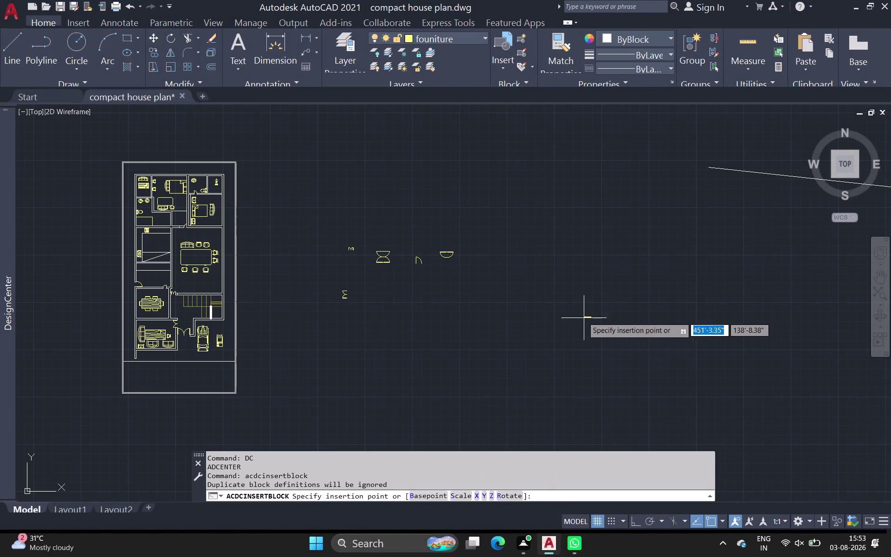
Insert the Window - Wood Frame block from DesignCenter beside the house plan.
click(582, 317)
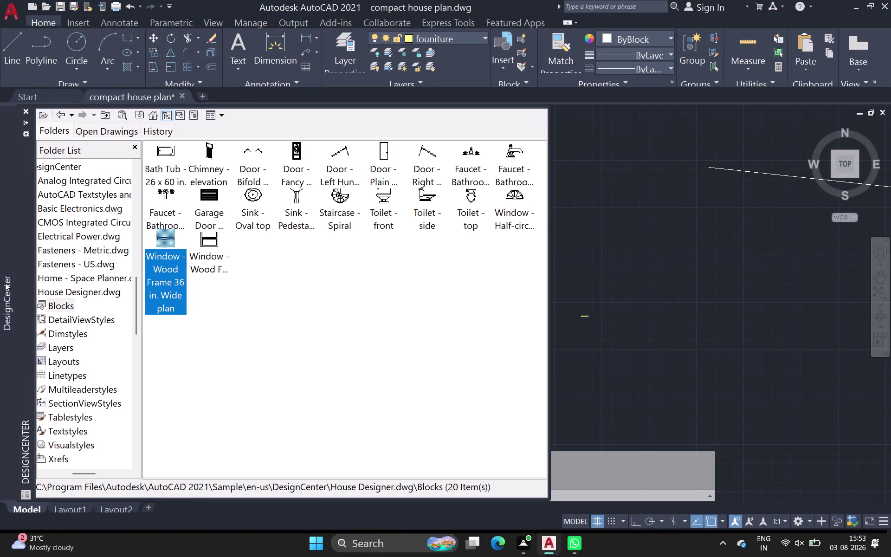
double_click(208, 239)
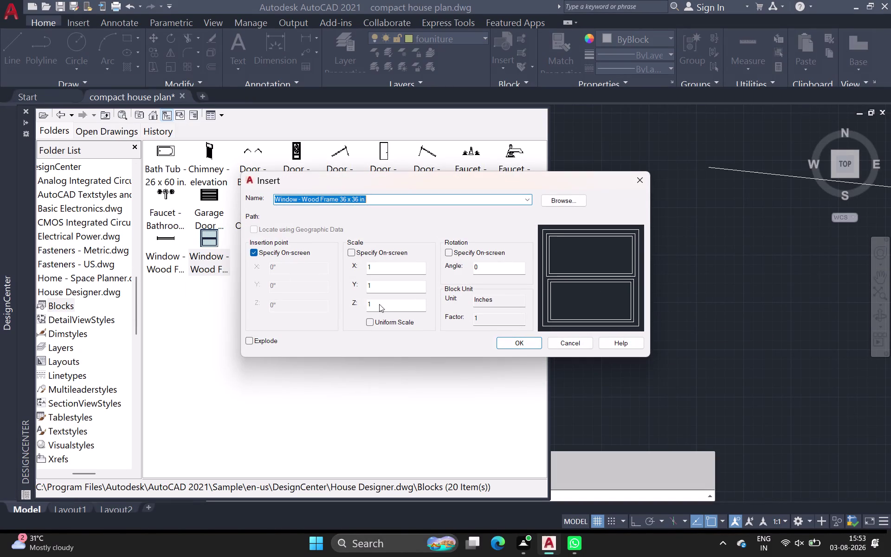
click(528, 346)
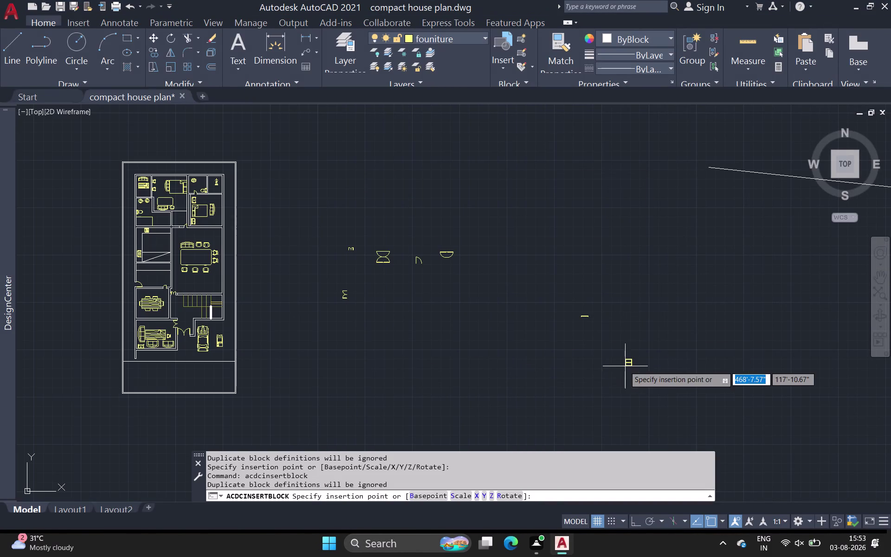
click(588, 353)
key(Escape)
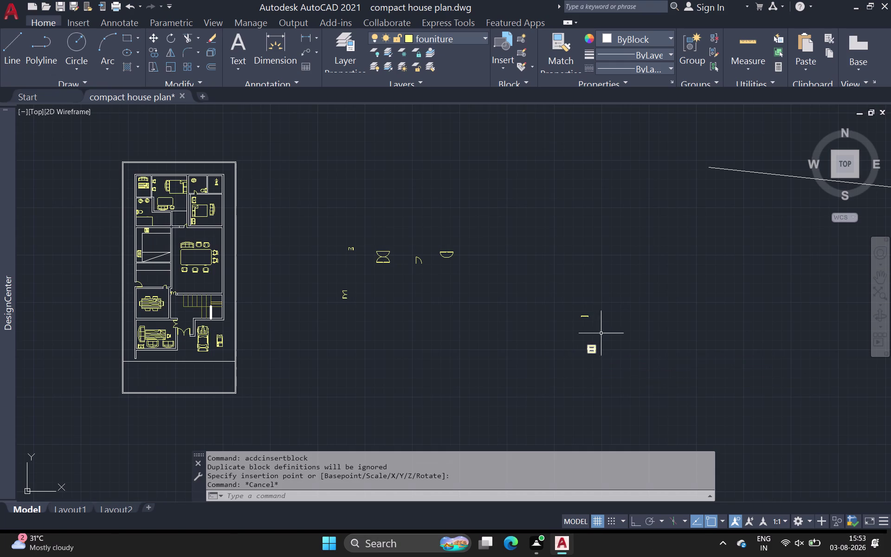
Pan over the inserted blocks and select the small window plan block.
scroll(up, 3)
click(548, 285)
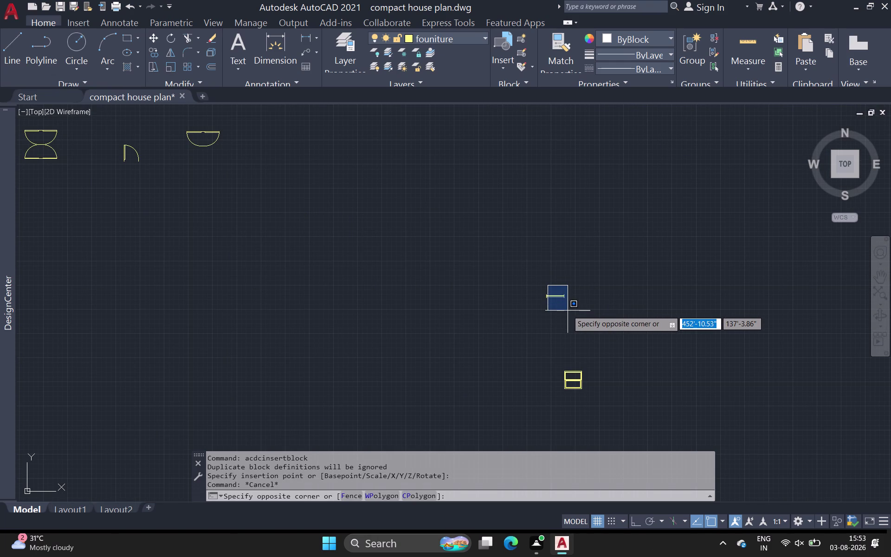
key(Escape)
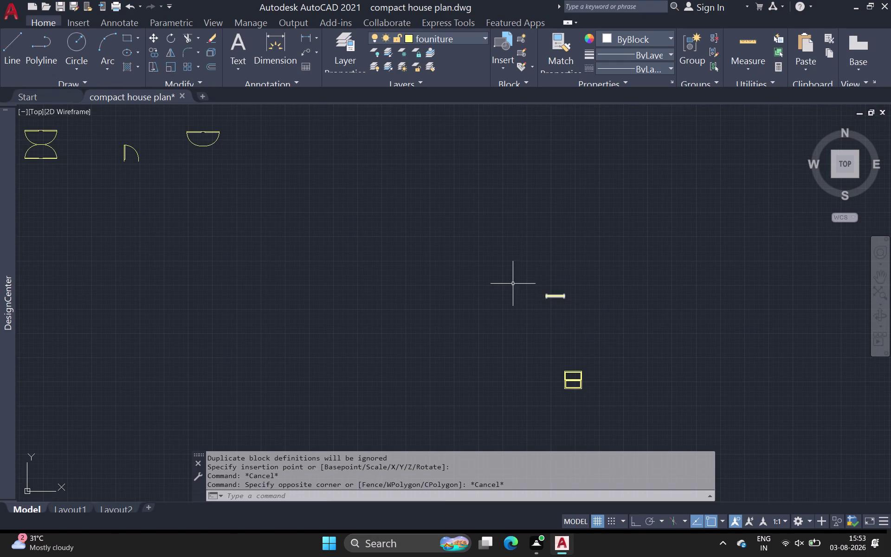
middle_drag(513, 284, 747, 298)
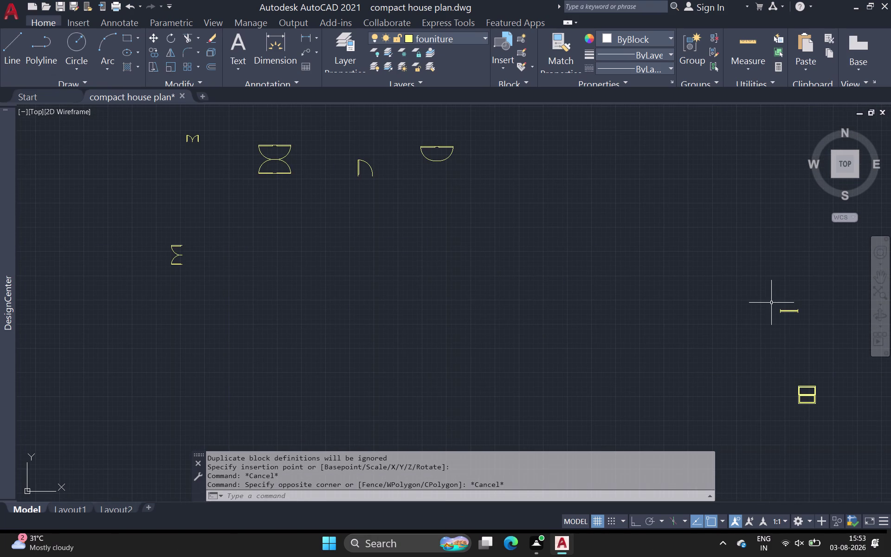
drag(772, 302, 785, 307)
click(809, 320)
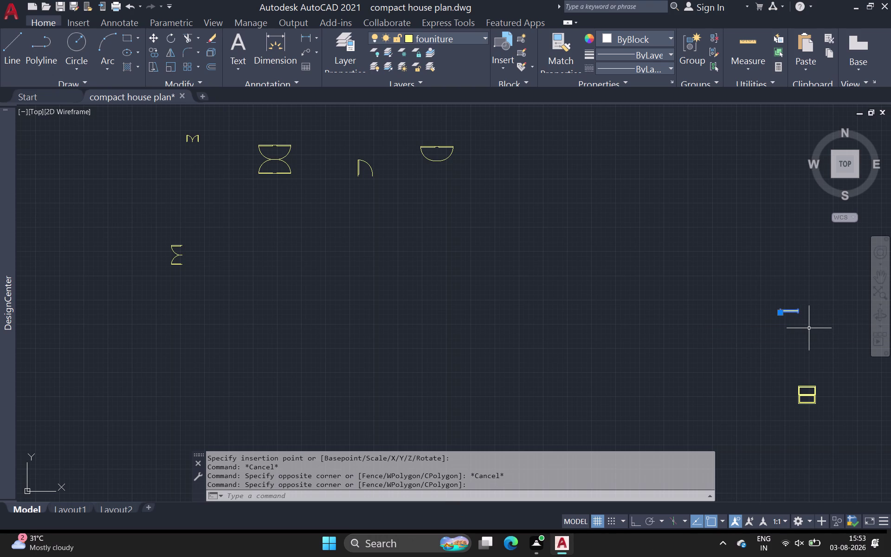
Rotate the window plan block 90 degrees with RO so it stands vertically.
text(ro)
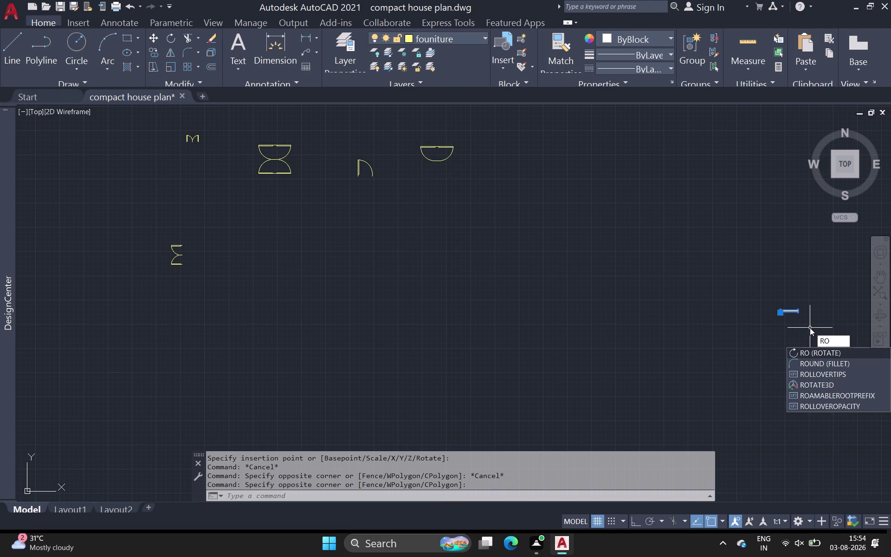
key(space)
scroll(up, 3)
scroll(up, 3)
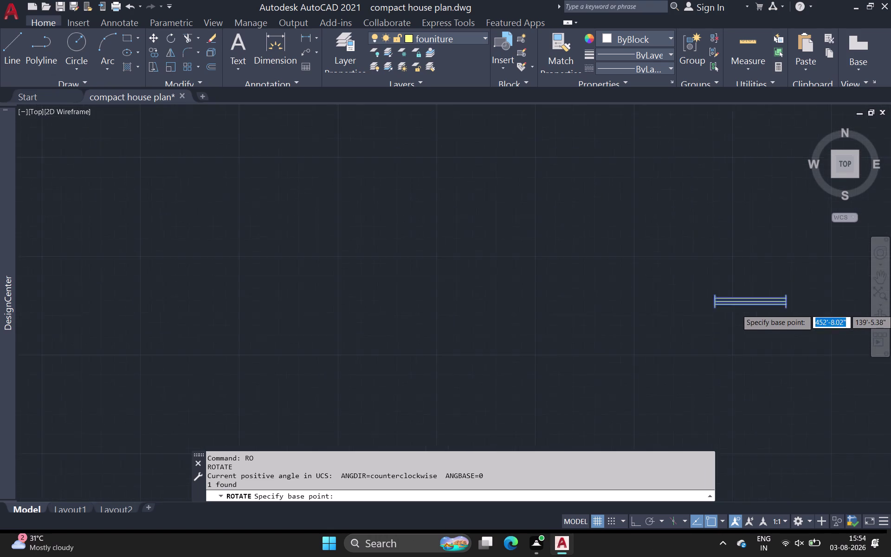
click(783, 309)
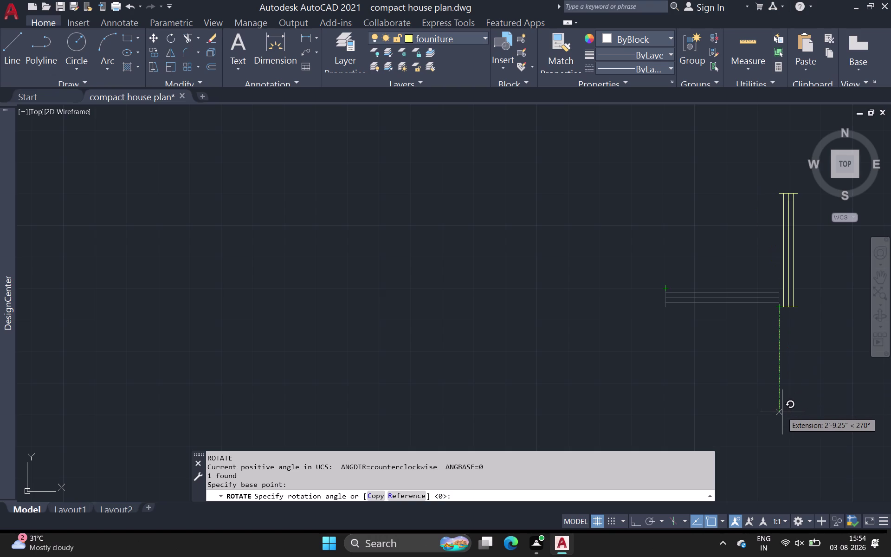
click(782, 412)
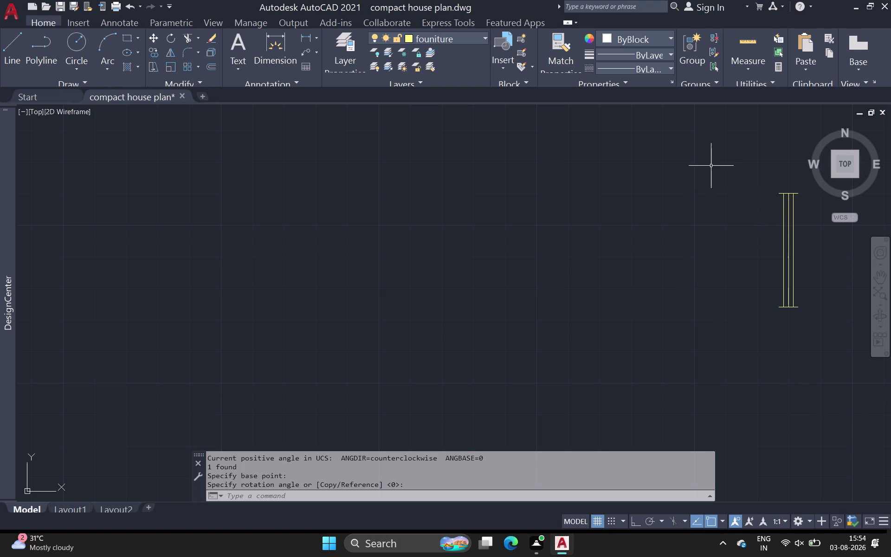
Select the vertical window and start copying it from a base point.
click(793, 225)
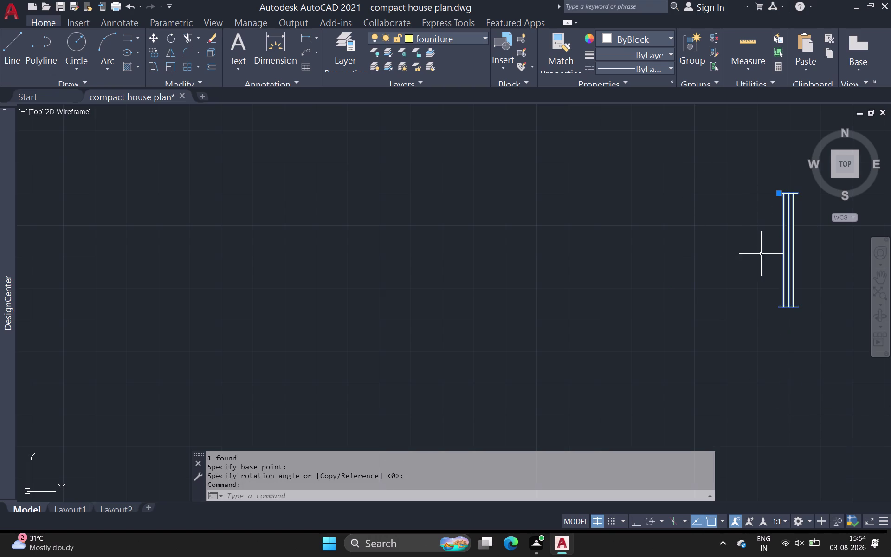
text(co)
key(space)
click(791, 255)
Pan toward the house plan and drop a first window copy near it.
scroll(down, 3)
middle_drag(324, 271, 391, 260)
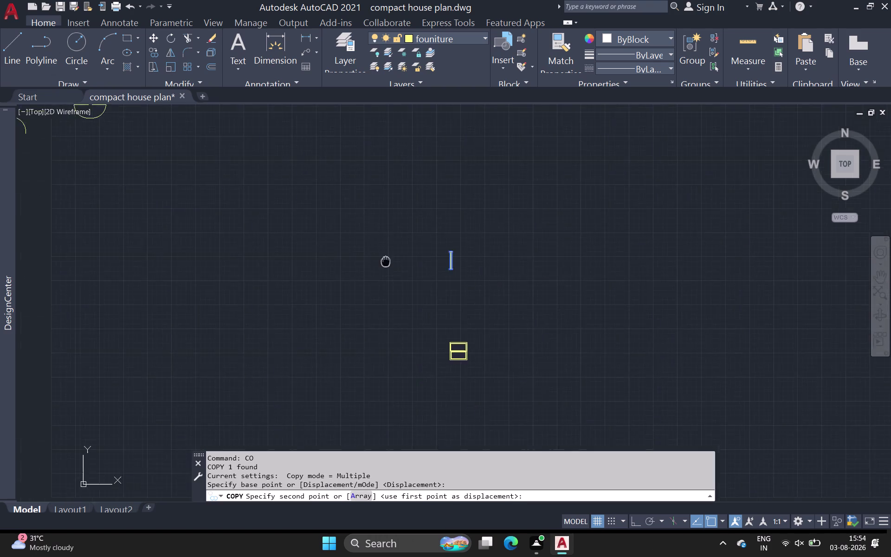
middle_drag(391, 260, 485, 237)
scroll(up, 3)
scroll(down, 3)
middle_drag(194, 255, 430, 265)
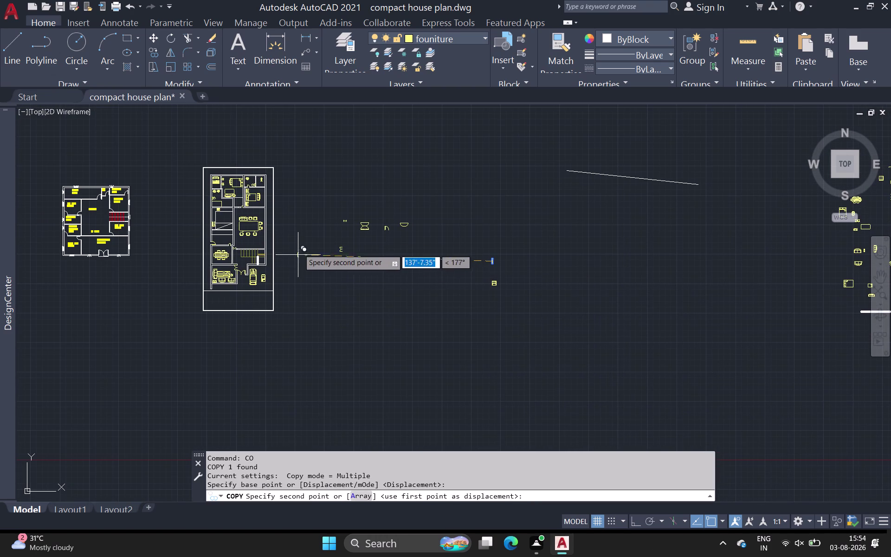
click(290, 201)
Place the window copy in the left outer wall beside the toilet and end the copy.
scroll(up, 3)
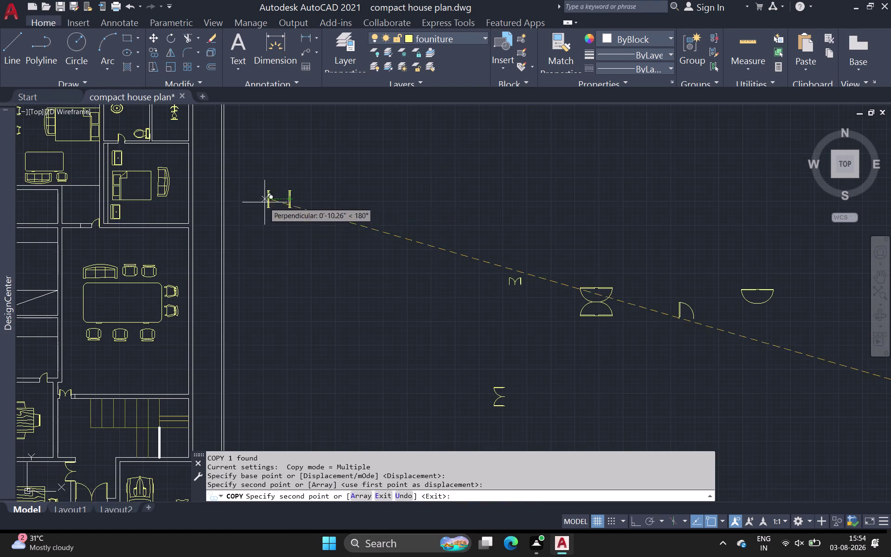
scroll(down, 3)
middle_drag(232, 233, 414, 238)
scroll(up, 3)
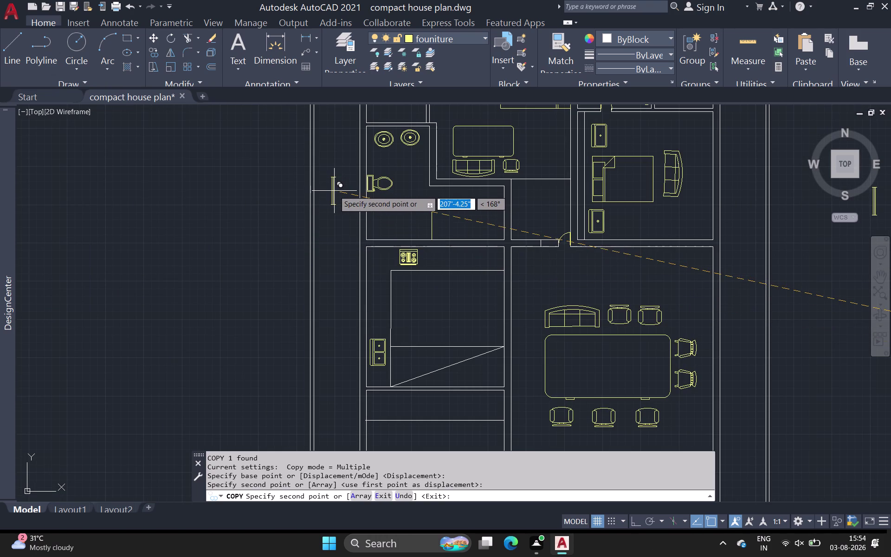
scroll(up, 3)
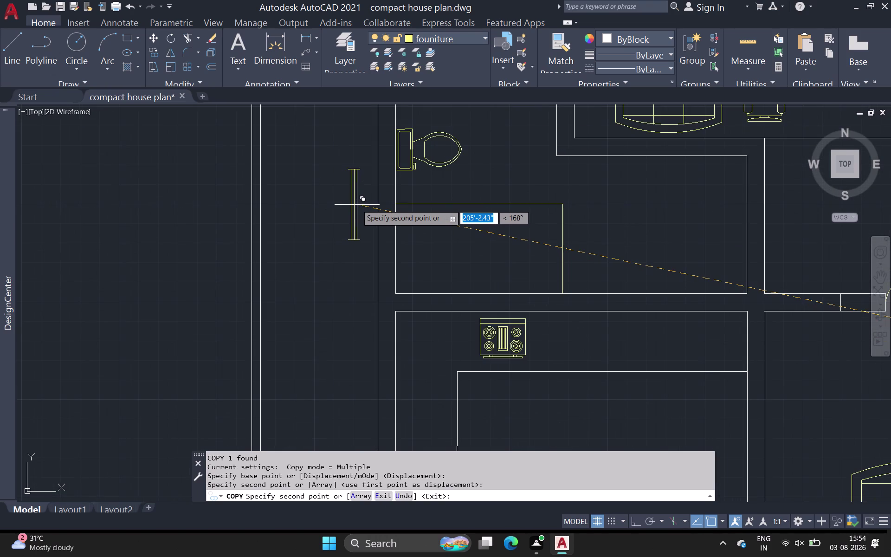
scroll(up, 3)
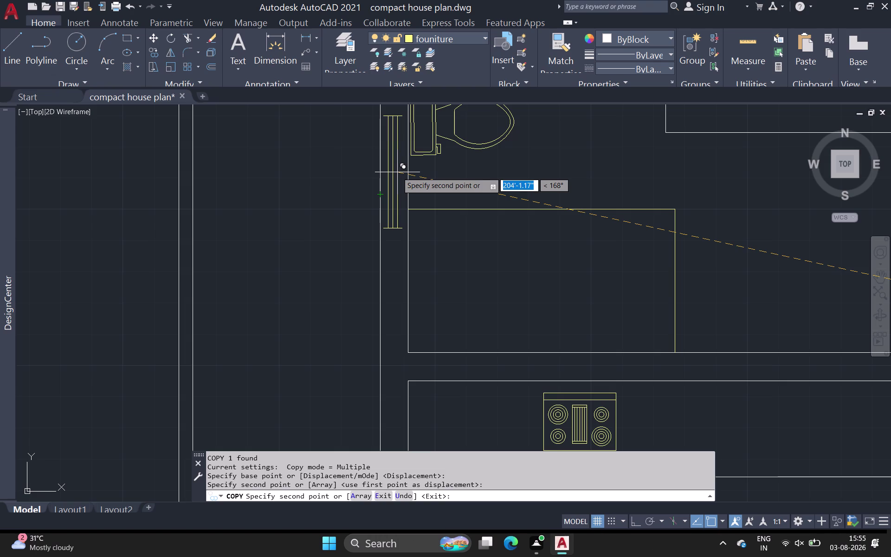
click(398, 172)
scroll(down, 3)
middle_drag(390, 302, 381, 200)
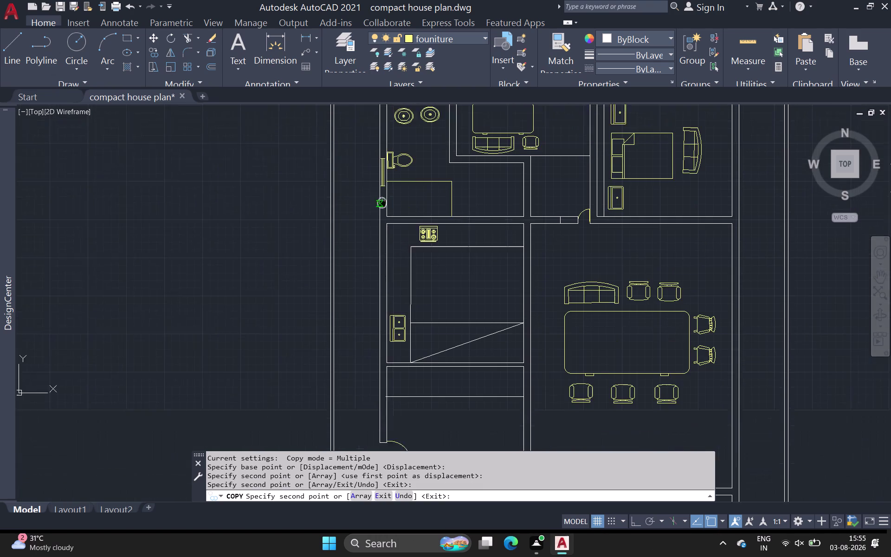
middle_drag(381, 200, 380, 189)
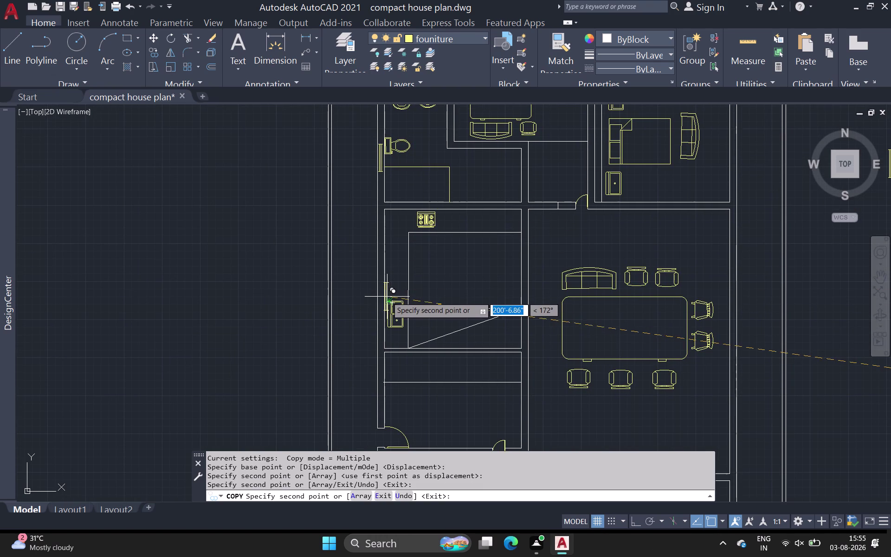
key(Escape)
middle_drag(398, 263, 373, 356)
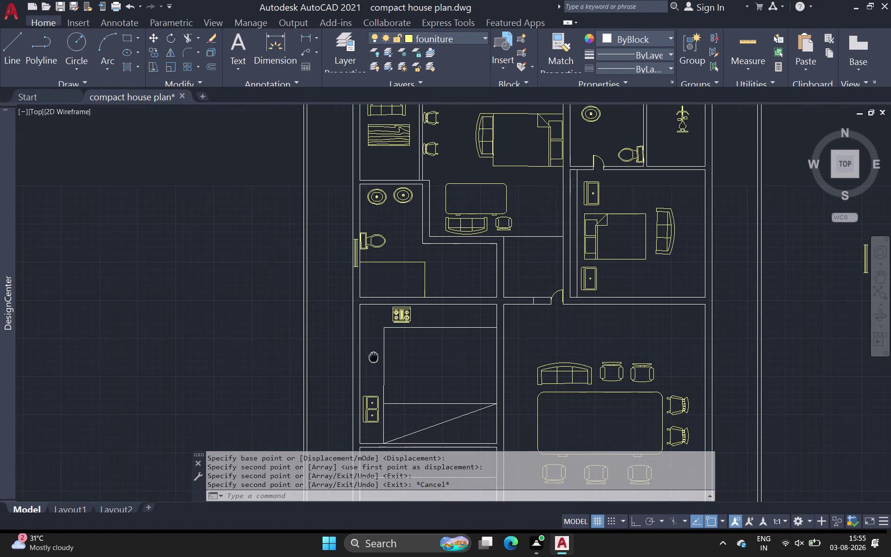
click(635, 38)
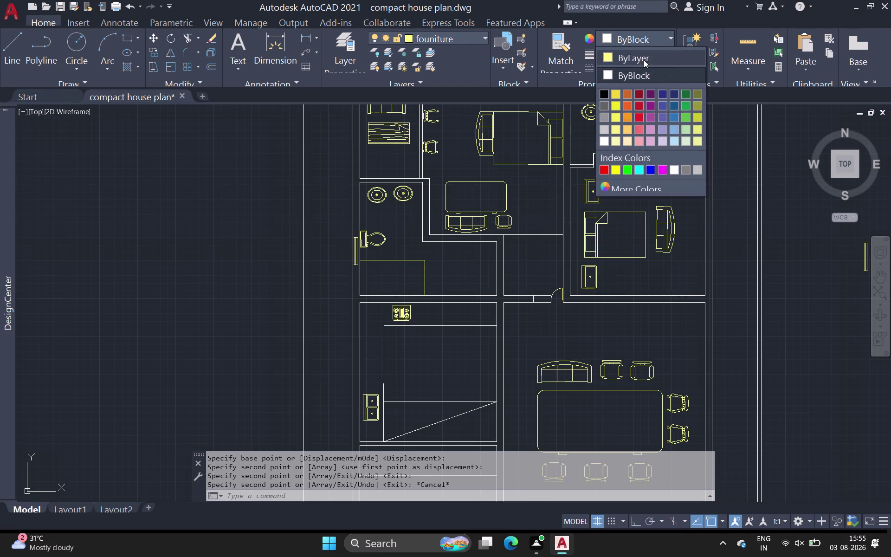
Set the drawing colour to yellow and draw lines capping the window's top end.
click(616, 94)
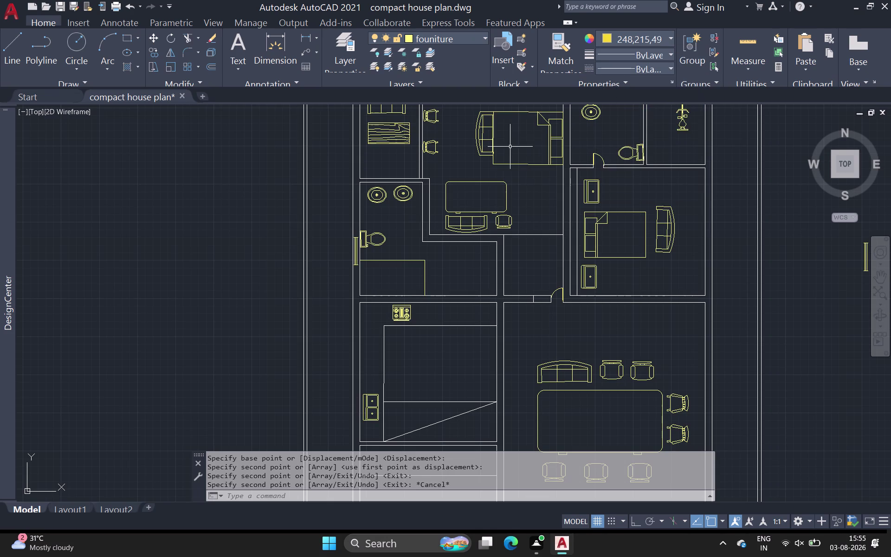
scroll(up, 3)
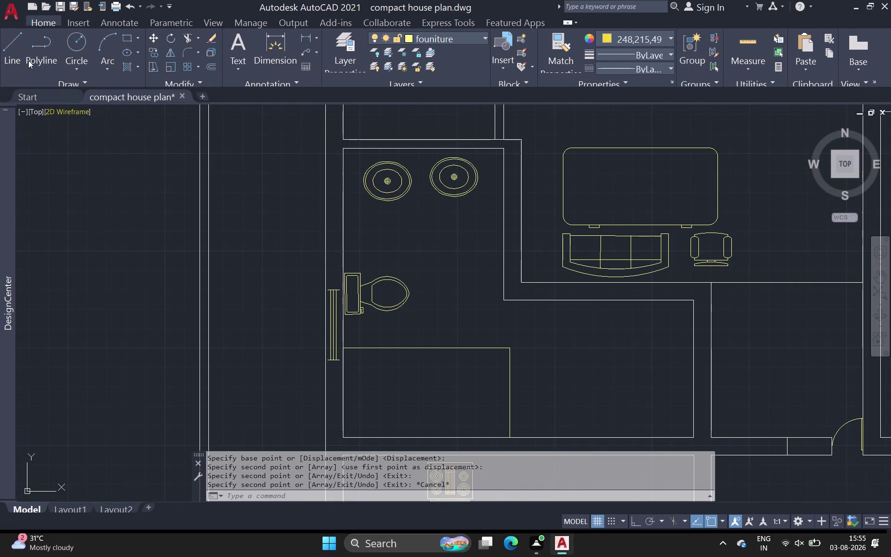
click(19, 51)
scroll(up, 3)
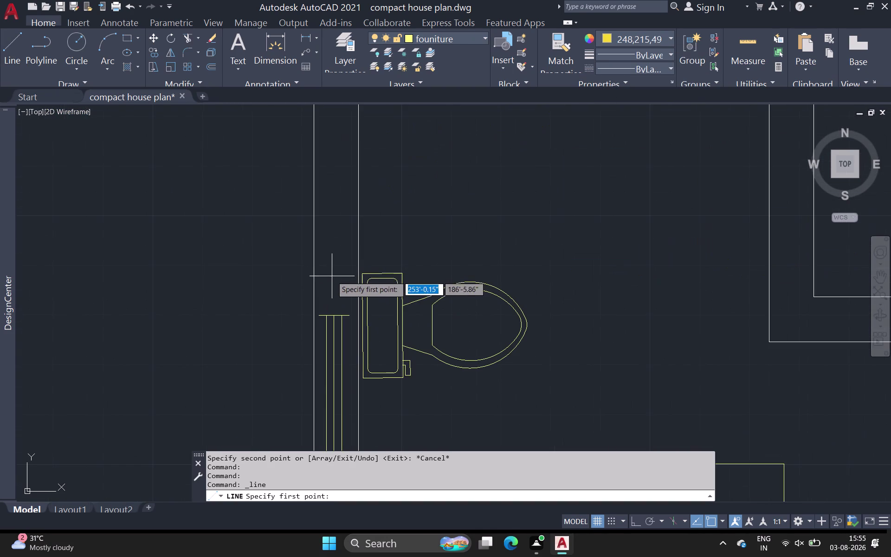
middle_drag(331, 277, 319, 229)
click(341, 270)
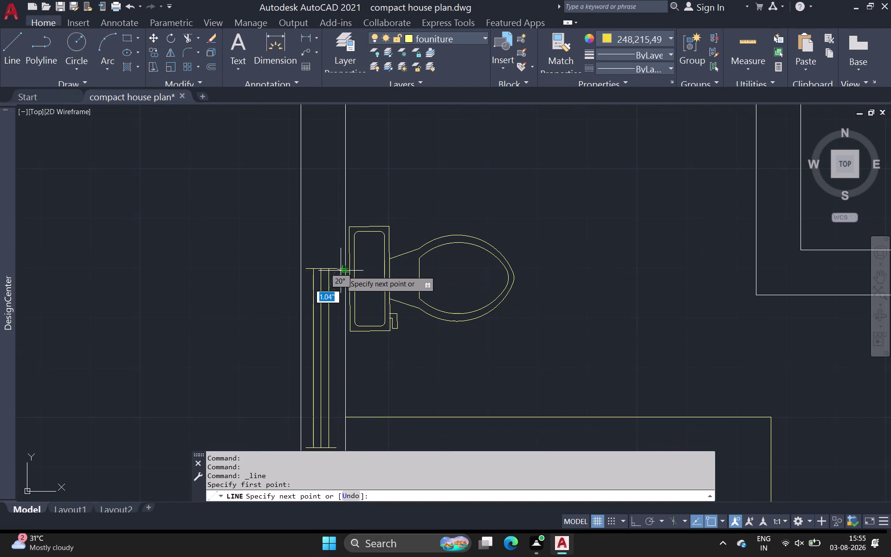
click(638, 522)
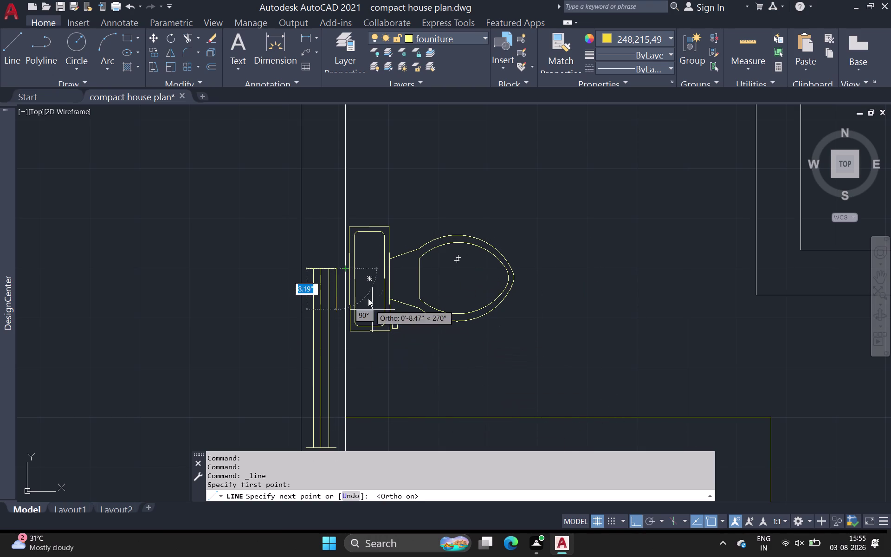
click(345, 267)
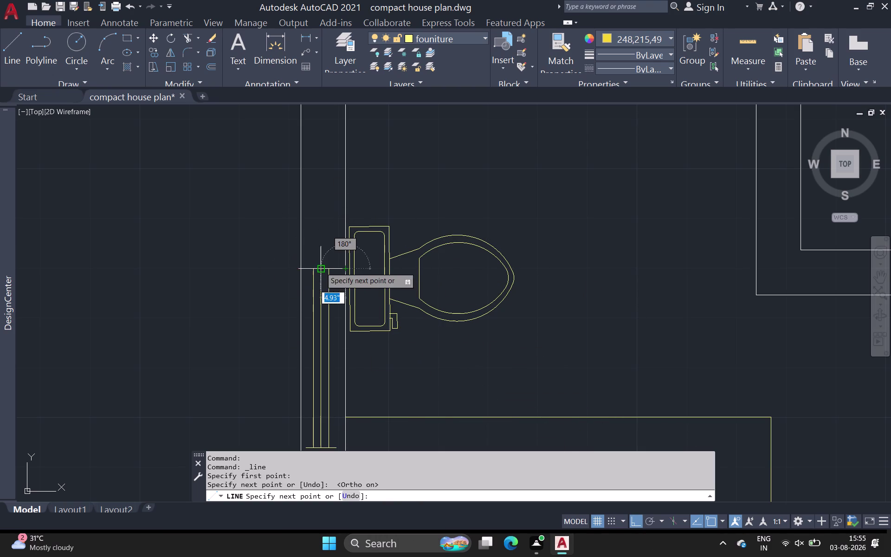
click(303, 272)
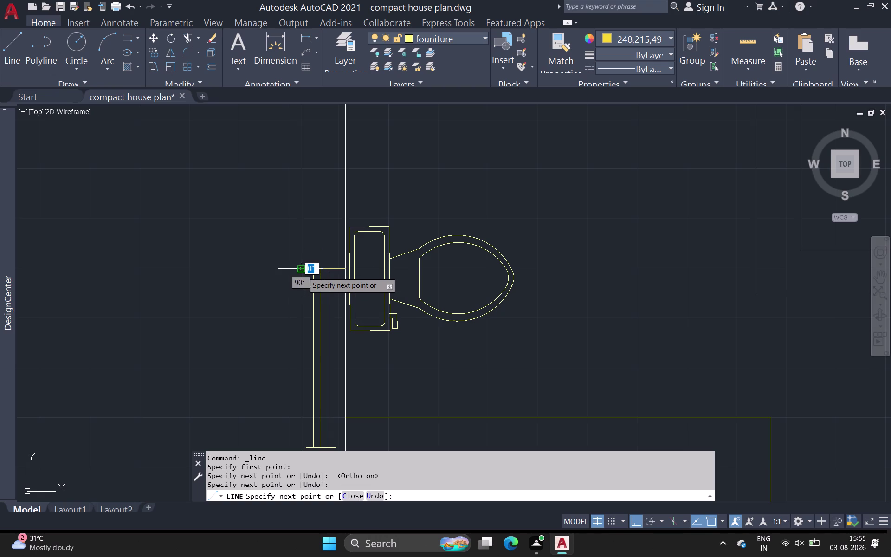
key(space)
Draw two short lines across the window's bottom end to the wall edges.
key(space)
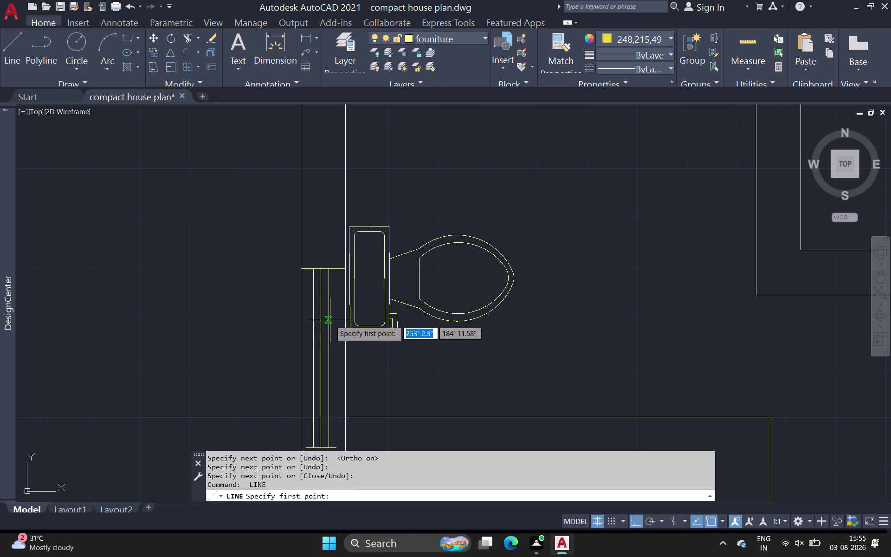
scroll(down, 3)
middle_drag(330, 326, 324, 232)
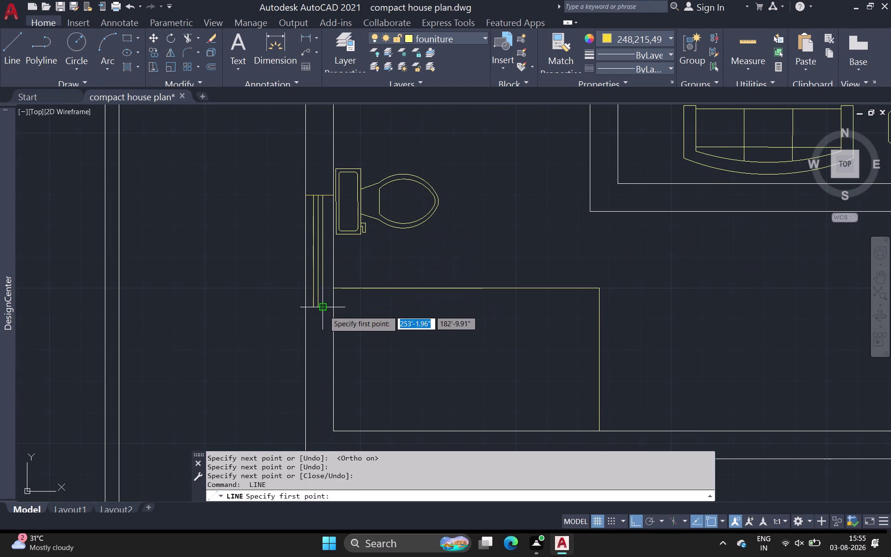
scroll(up, 3)
click(328, 299)
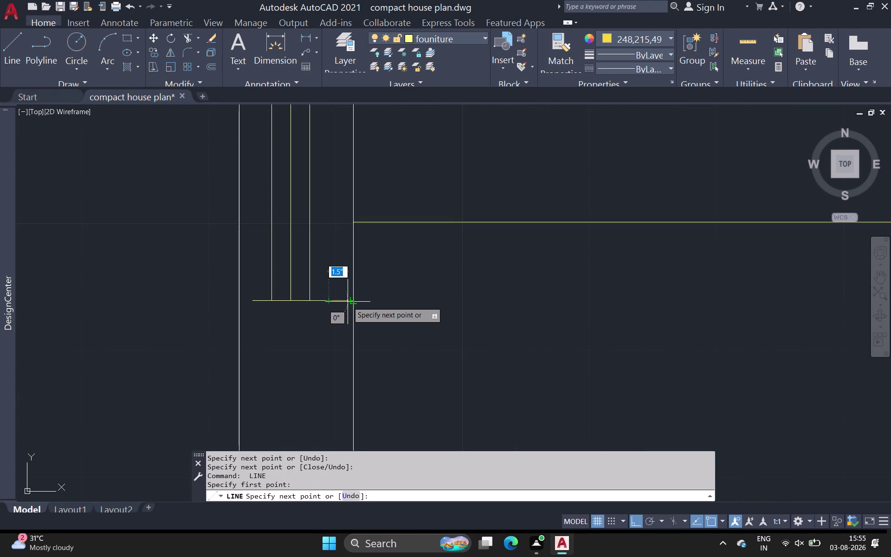
click(350, 301)
key(space)
key(space)
click(253, 298)
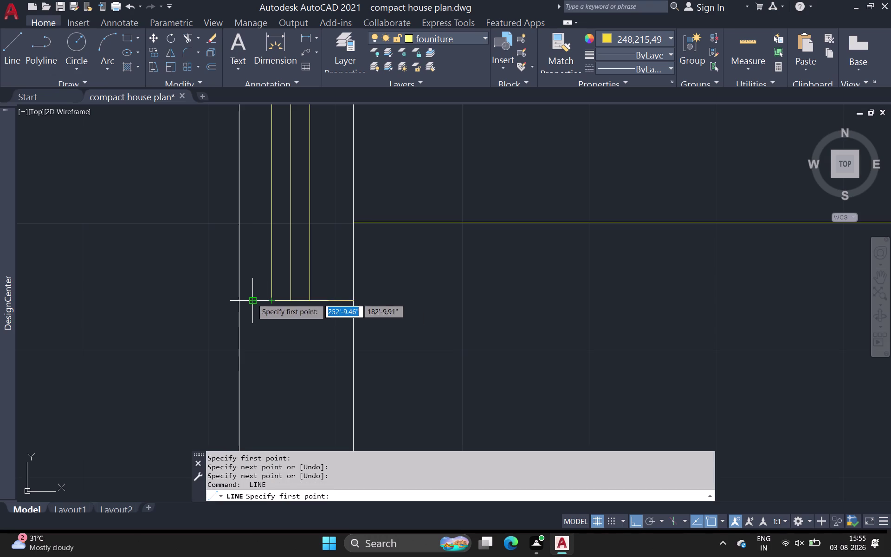
click(239, 300)
key(space)
Select the window's long lines and end caps and try joining them with JOIN.
scroll(down, 3)
middle_drag(288, 256, 289, 306)
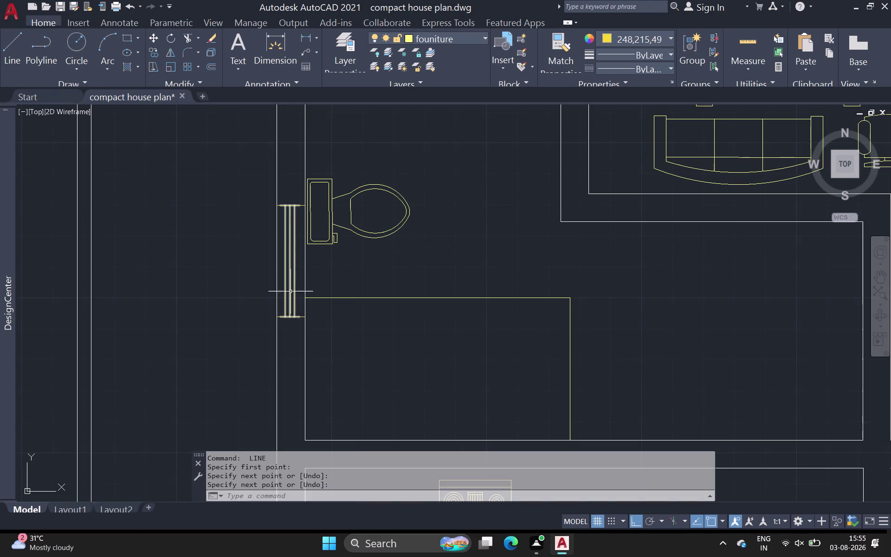
click(283, 206)
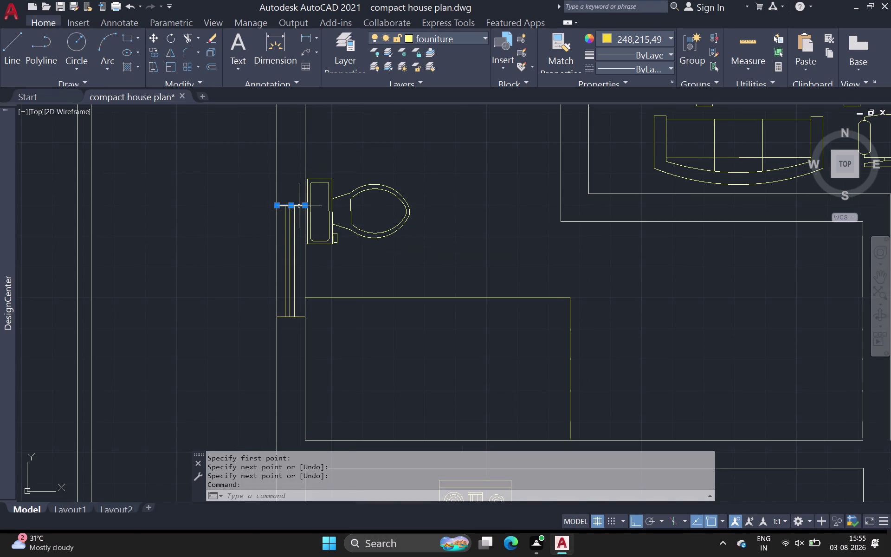
click(294, 224)
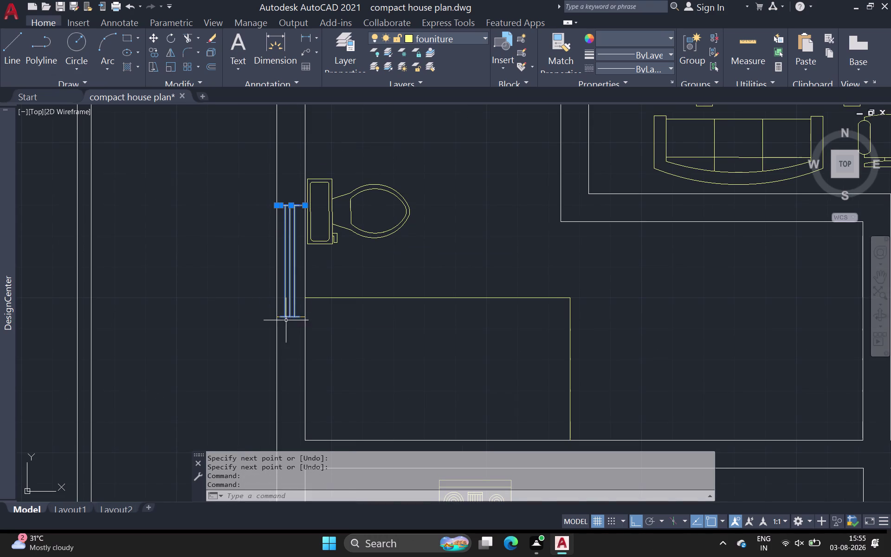
scroll(up, 3)
click(266, 298)
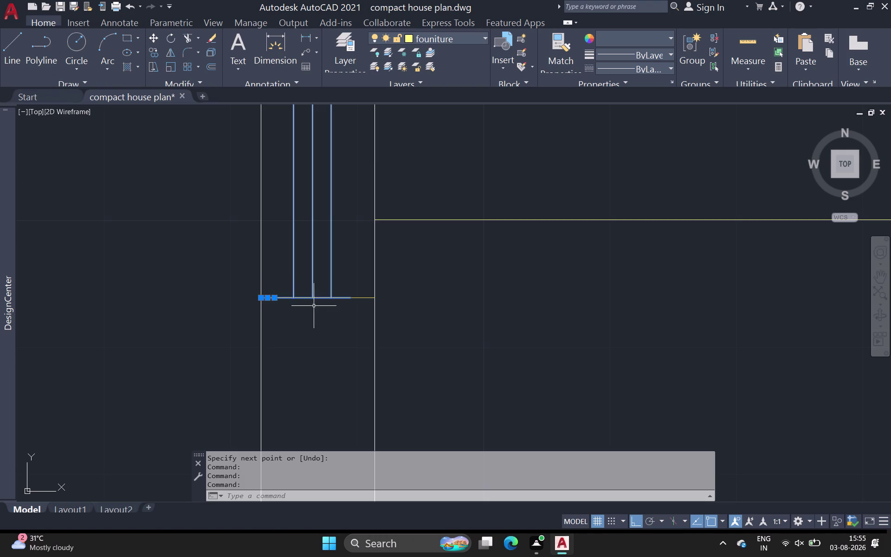
click(362, 298)
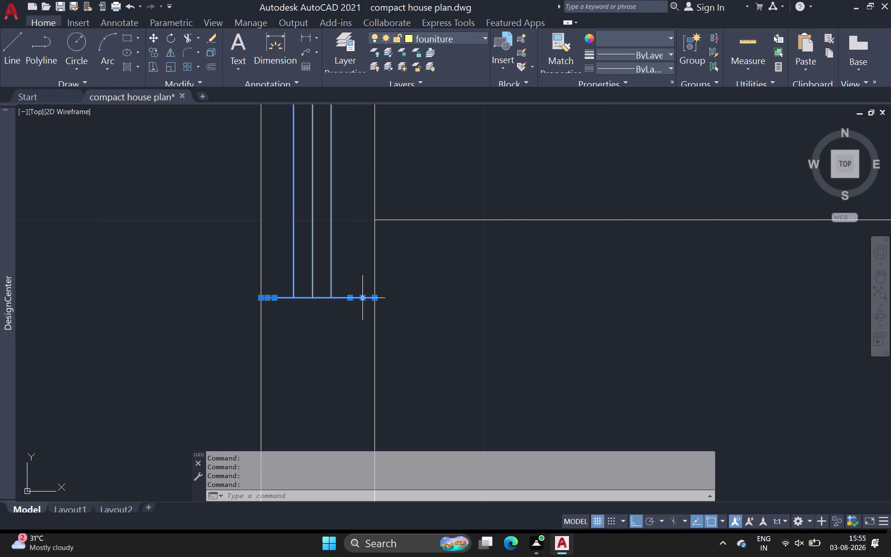
text(jo)
key(i)
click(404, 321)
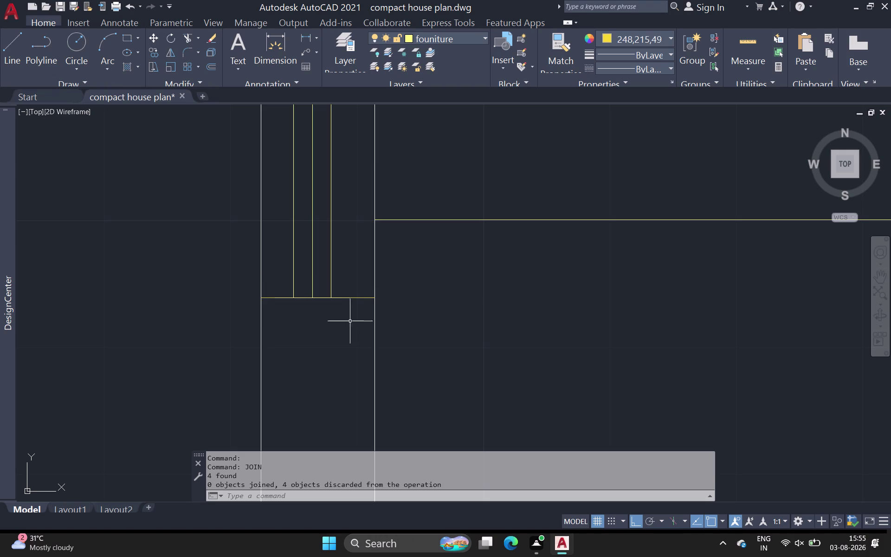
click(326, 298)
click(361, 300)
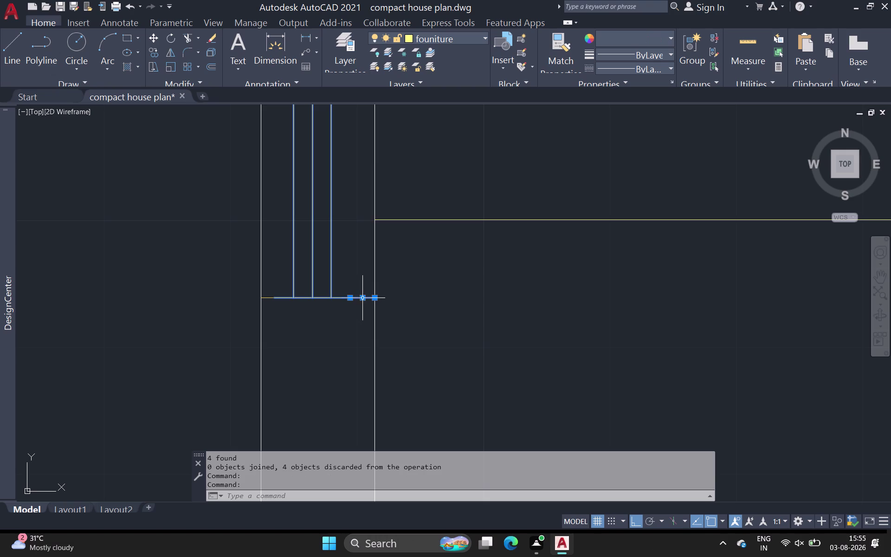
click(270, 298)
scroll(down, 3)
middle_drag(318, 297, 320, 317)
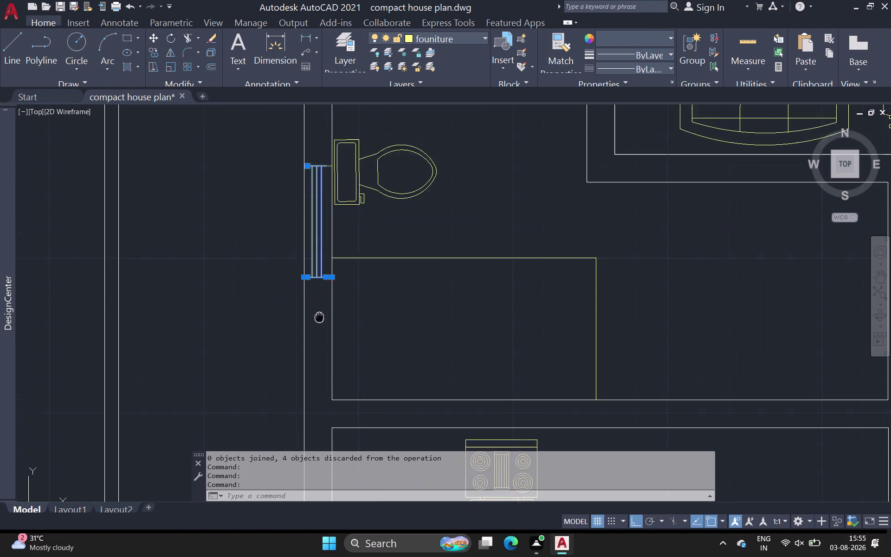
middle_drag(320, 317, 319, 331)
scroll(up, 3)
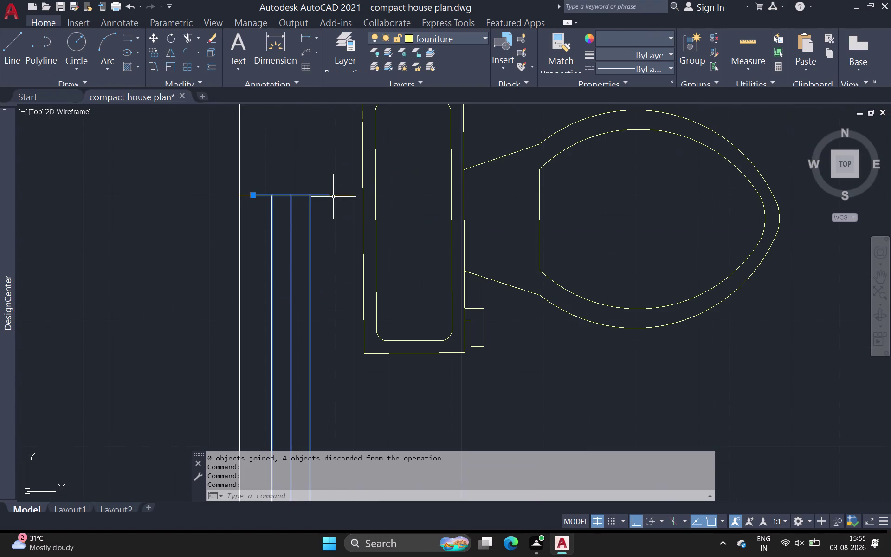
click(334, 197)
scroll(down, 3)
middle_drag(286, 238, 289, 229)
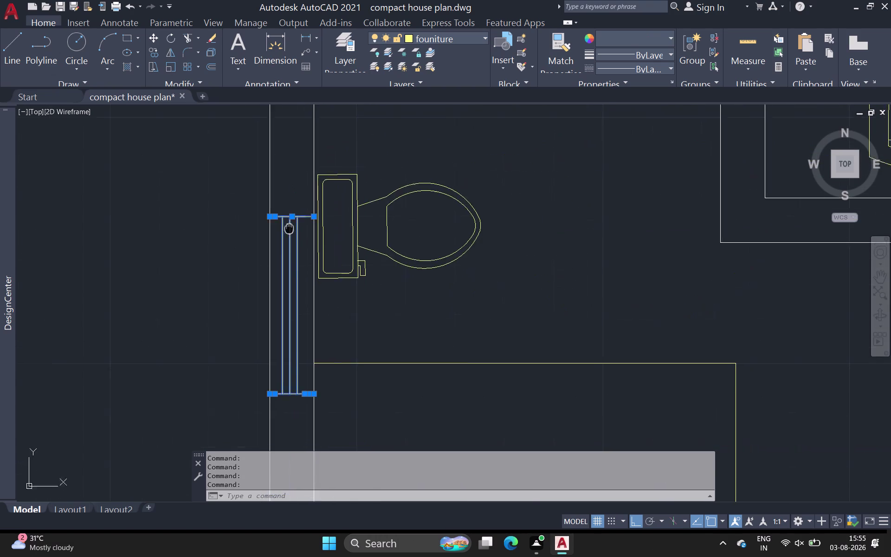
middle_drag(289, 228, 296, 202)
Copy the capped window lines beside the cupboard, then undo that misplaced copy.
text(co)
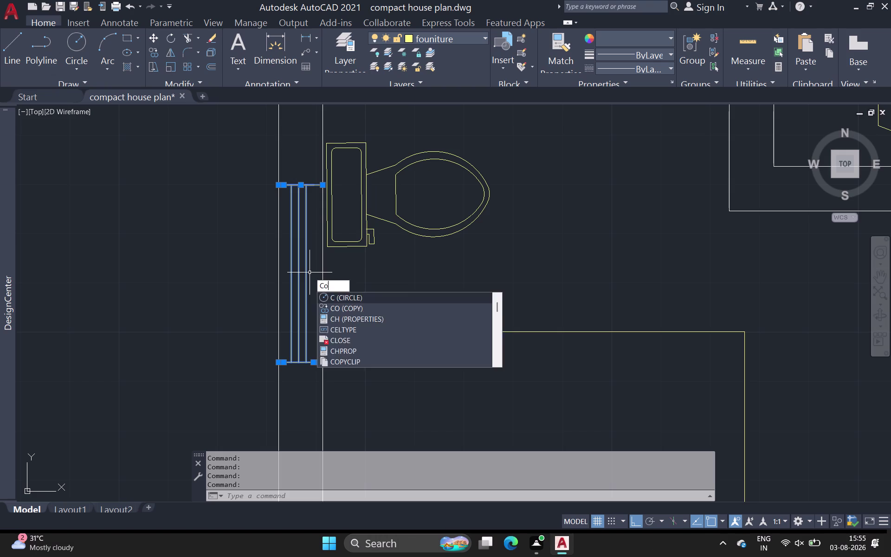
key(space)
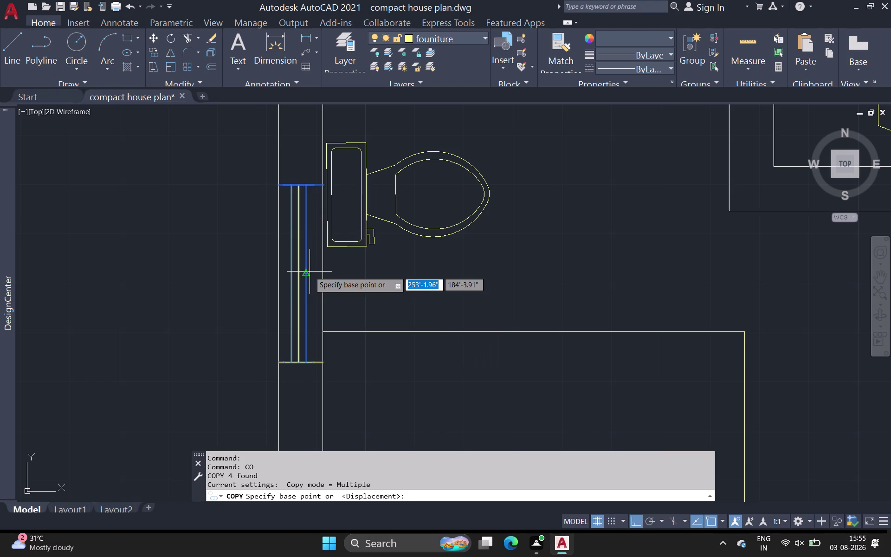
click(299, 276)
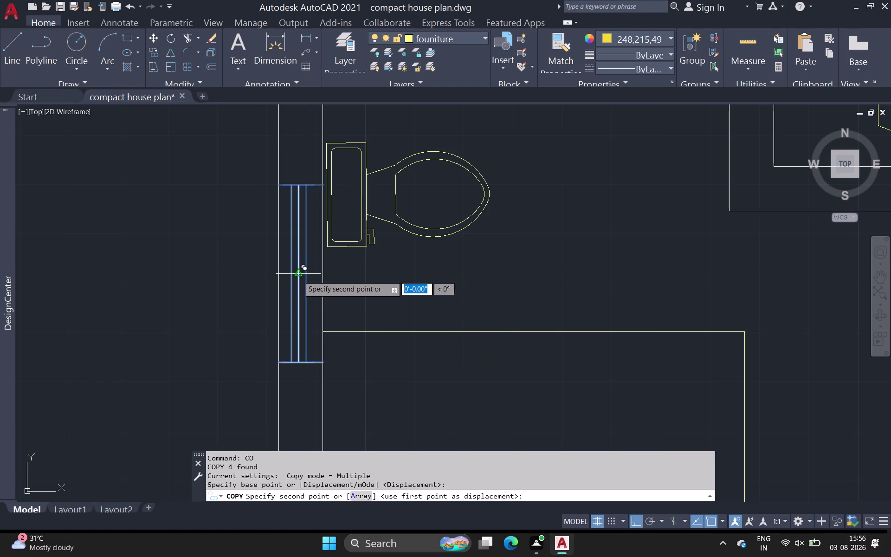
scroll(down, 3)
middle_drag(304, 317, 303, 175)
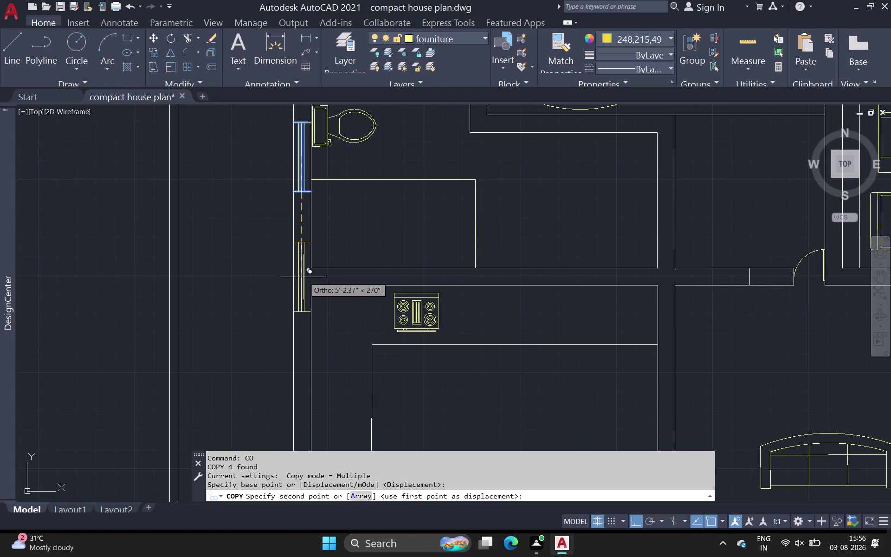
scroll(down, 3)
middle_drag(302, 313, 307, 240)
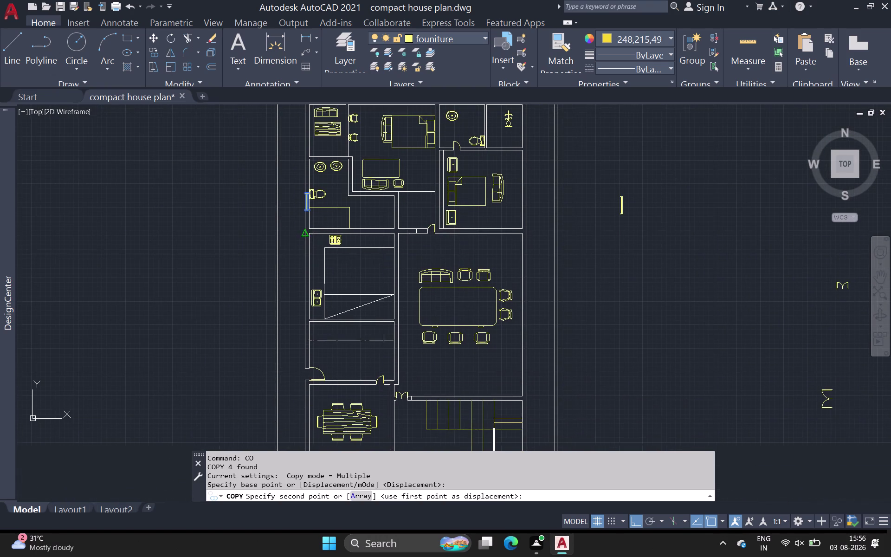
scroll(up, 3)
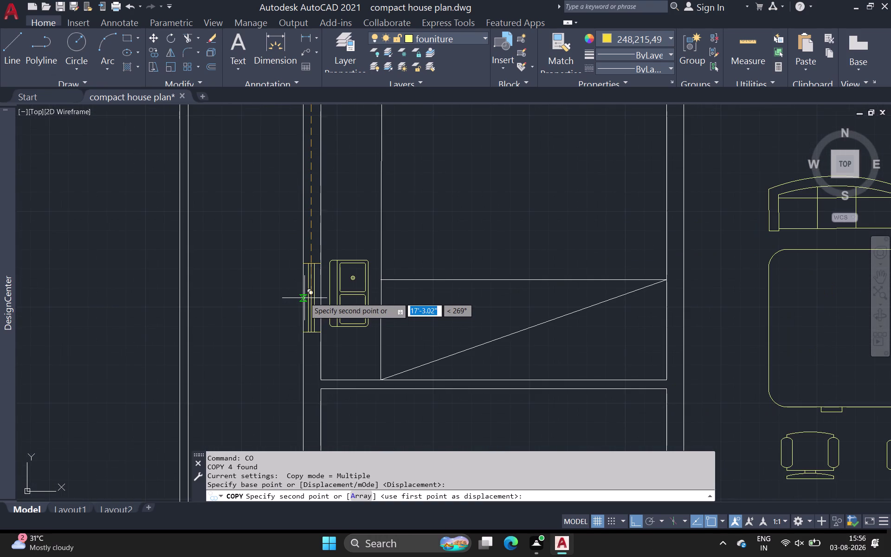
click(305, 297)
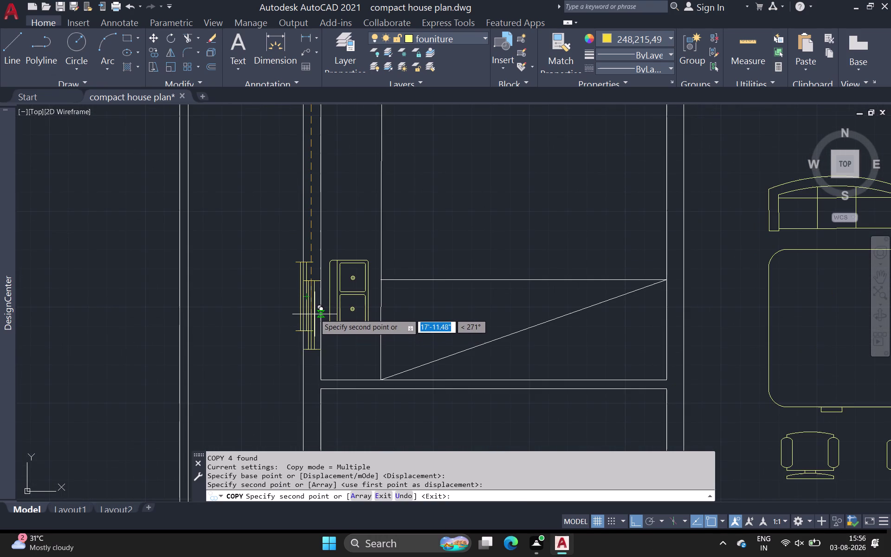
key(ctrl+z)
Place another window copy beside the cupboard and undo it.
scroll(down, 3)
middle_drag(305, 332, 300, 138)
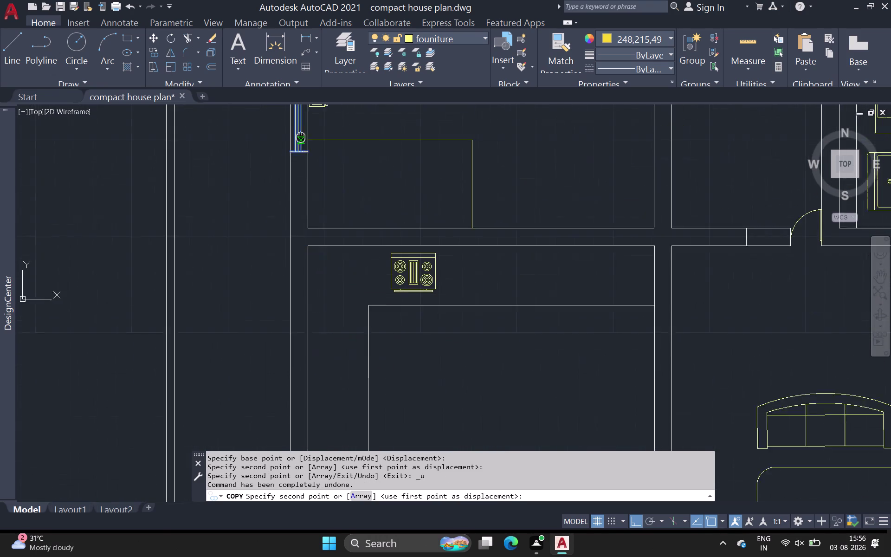
middle_drag(300, 139, 299, 125)
middle_drag(295, 294, 290, 174)
scroll(down, 3)
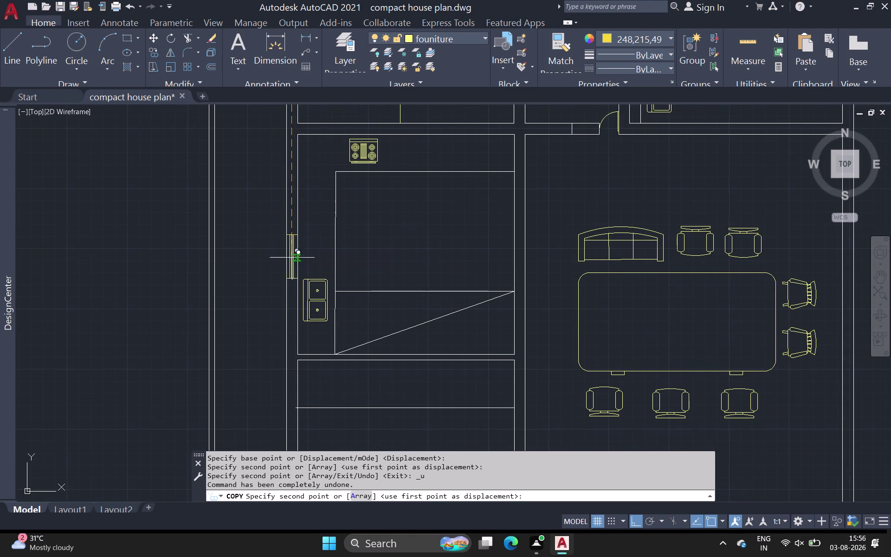
scroll(up, 3)
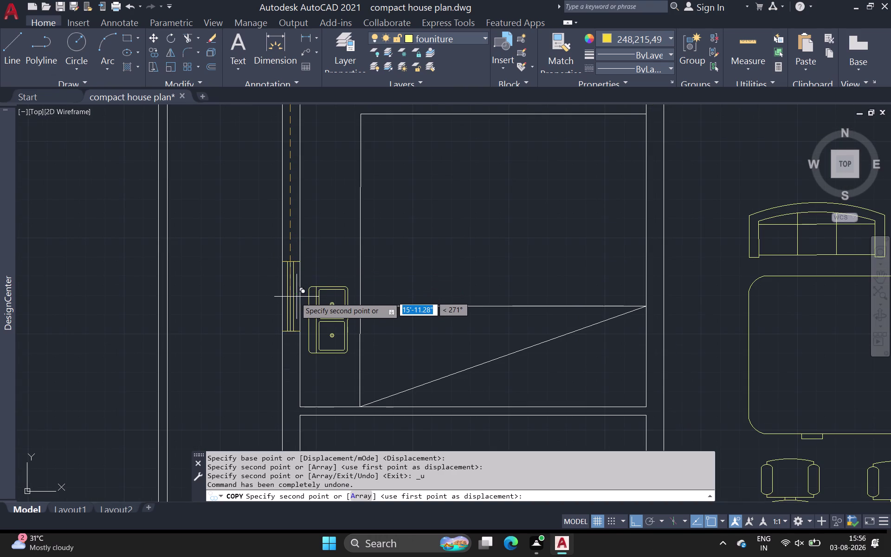
click(297, 298)
scroll(down, 3)
middle_drag(319, 298, 315, 281)
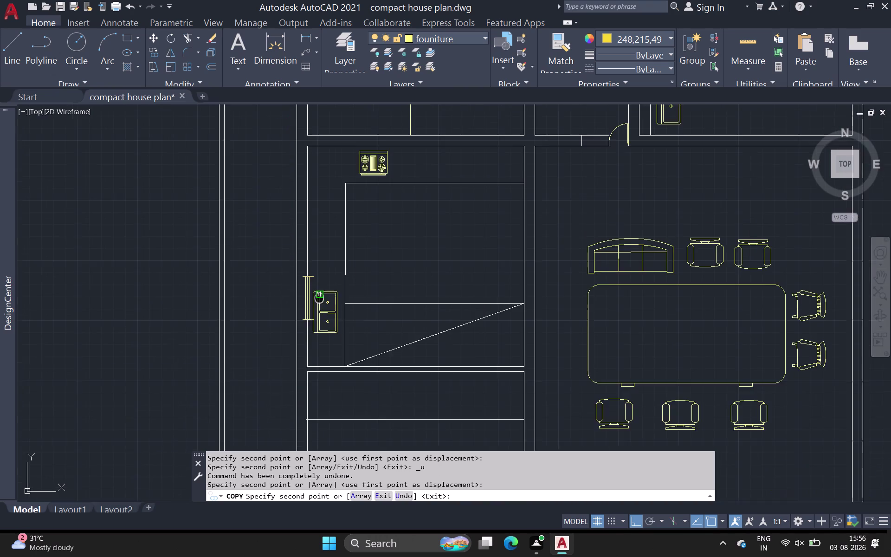
middle_drag(315, 282, 315, 277)
key(ctrl+z)
Turn off orthogonal locking and place a window copy beside the cupboard.
scroll(down, 3)
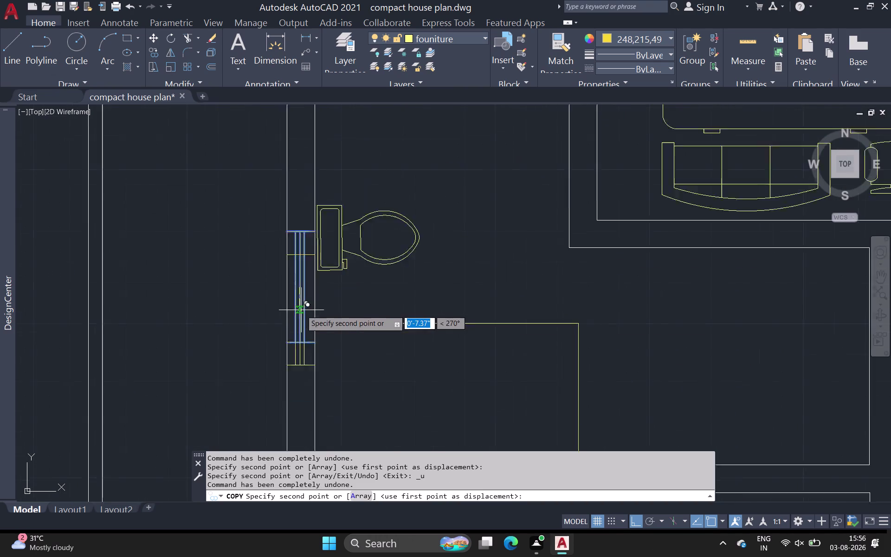
scroll(down, 3)
scroll(down, 3)
middle_drag(370, 325, 123, 0)
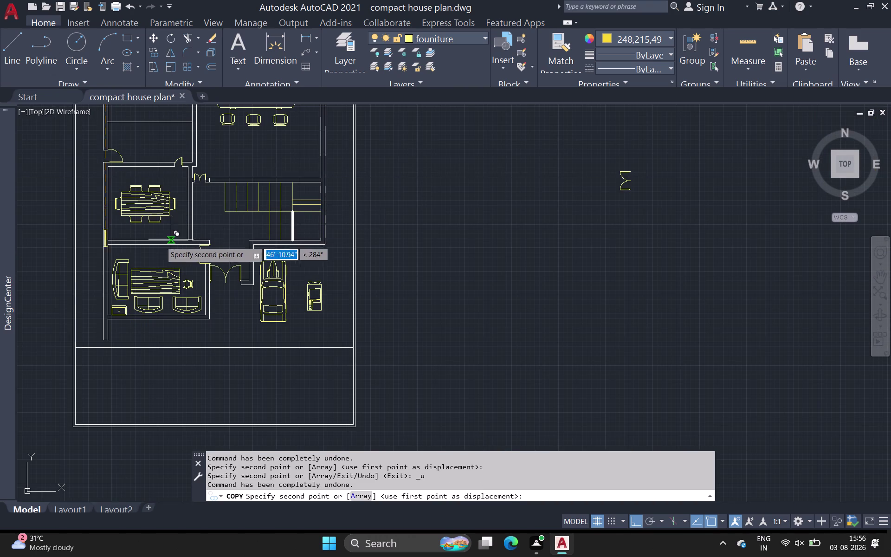
middle_drag(139, 243, 212, 227)
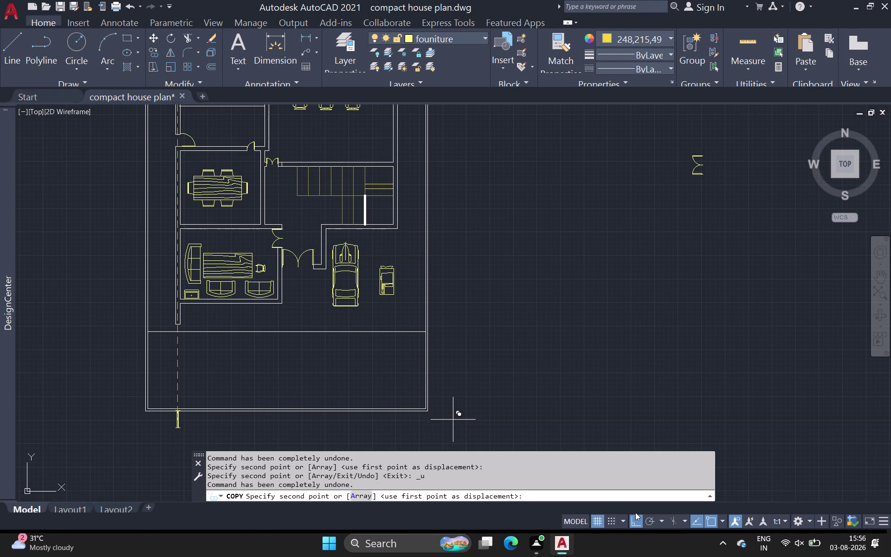
click(636, 521)
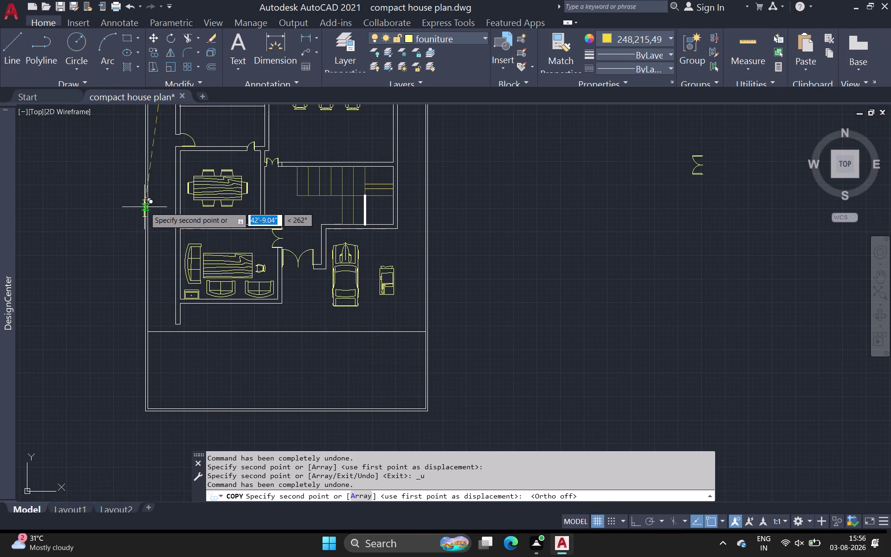
middle_drag(146, 205, 204, 307)
scroll(down, 3)
scroll(up, 3)
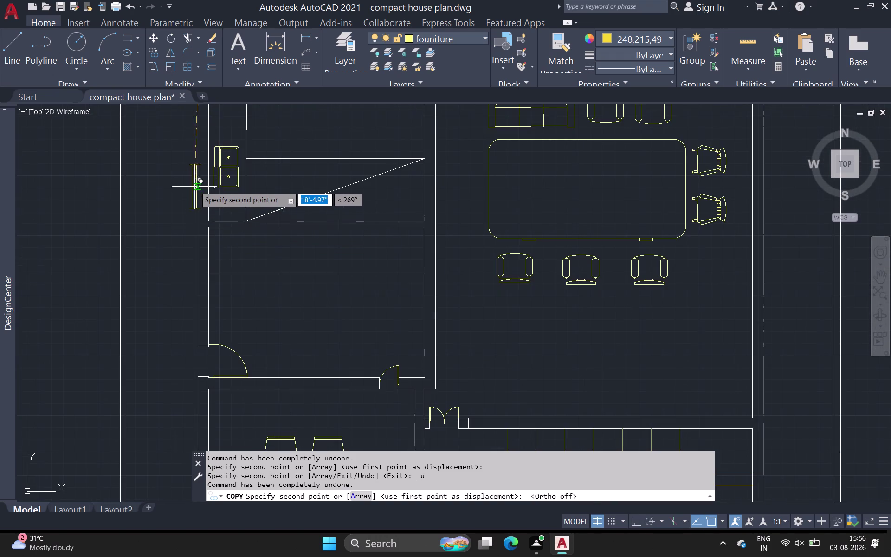
scroll(up, 3)
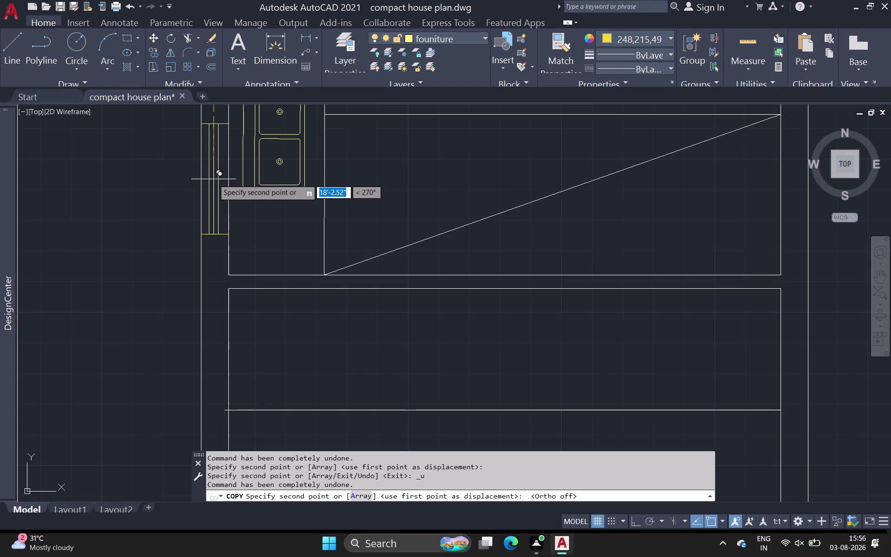
click(213, 175)
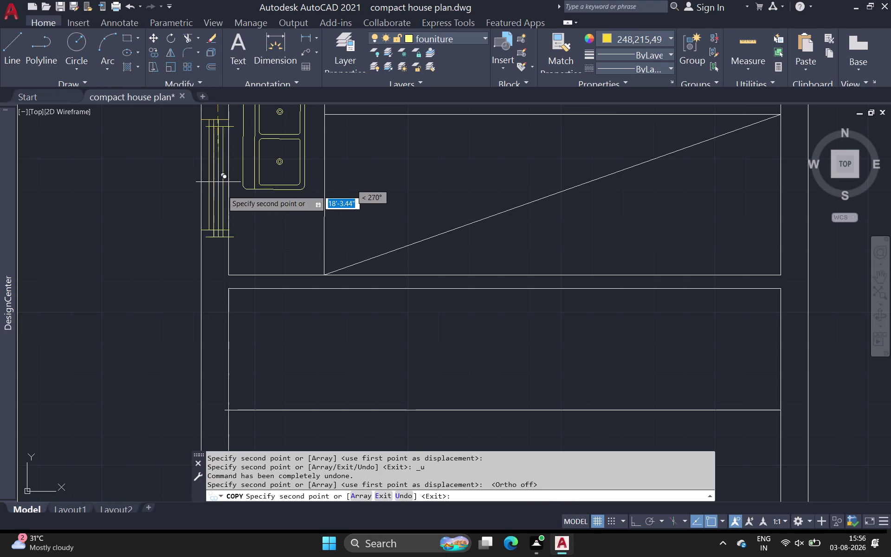
Place a copy on the dining-area wall, then cancel COPY and undo the copies.
scroll(down, 3)
middle_drag(244, 246, 232, 137)
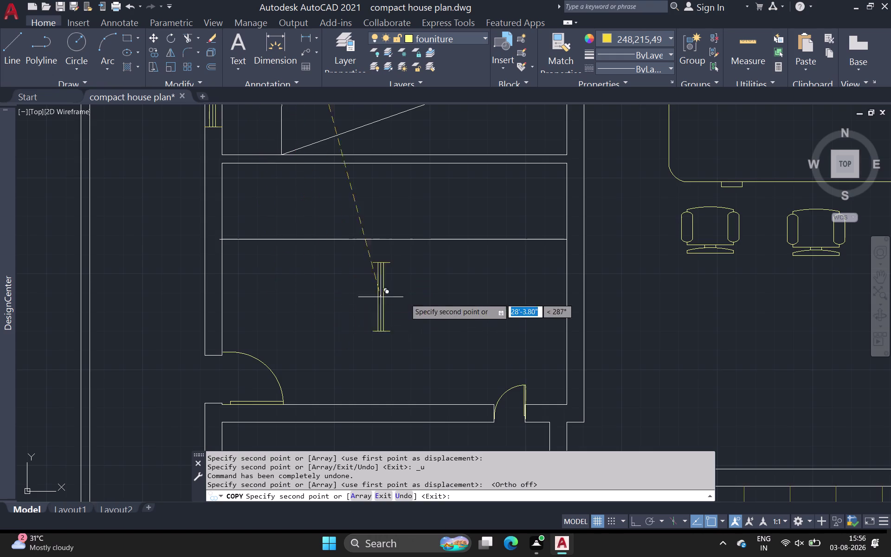
scroll(down, 3)
middle_drag(449, 293, 283, 262)
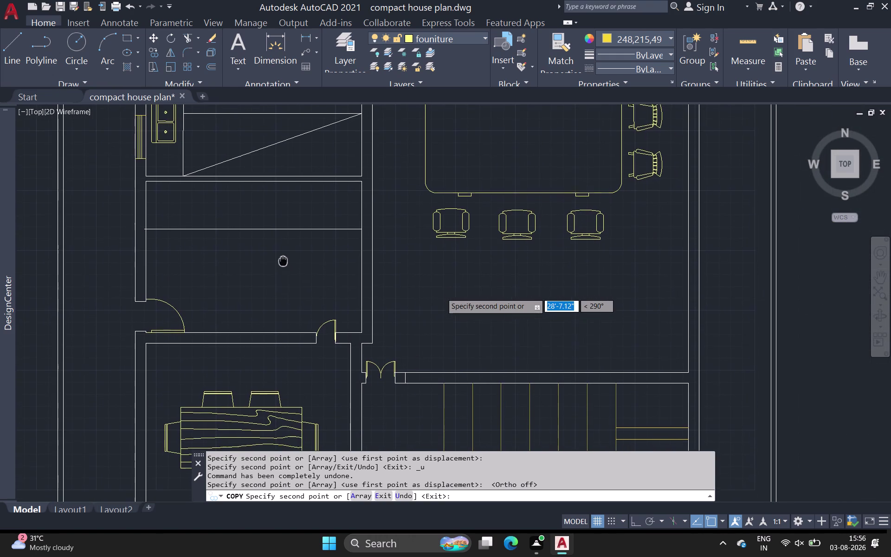
middle_drag(283, 262, 283, 260)
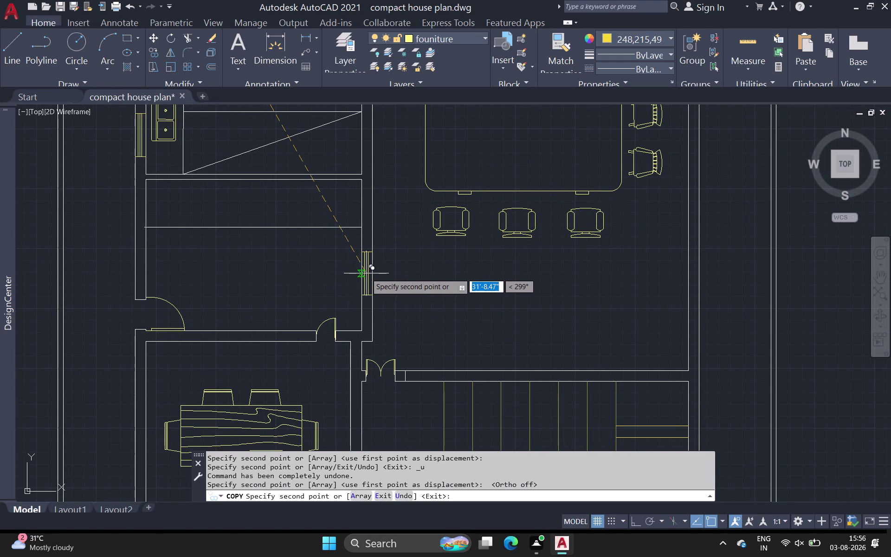
click(366, 273)
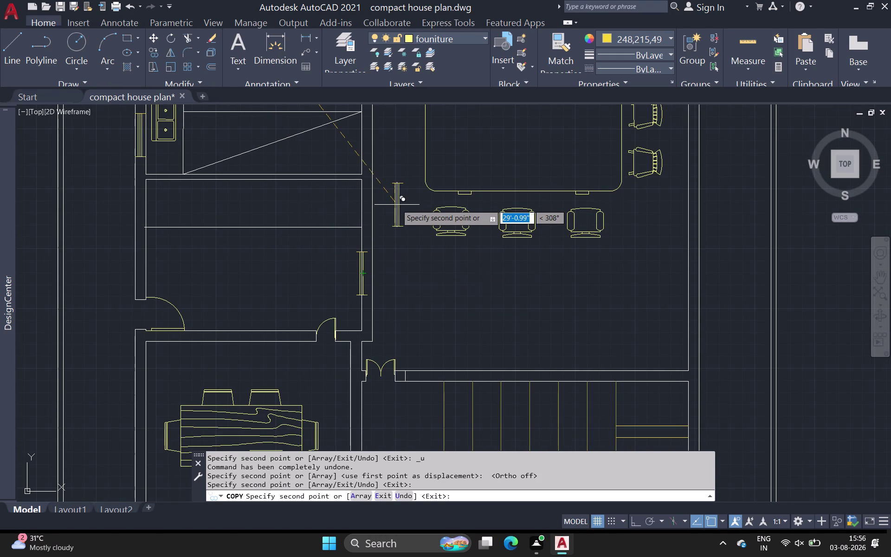
key(shift+z)
key(ctrl+z)
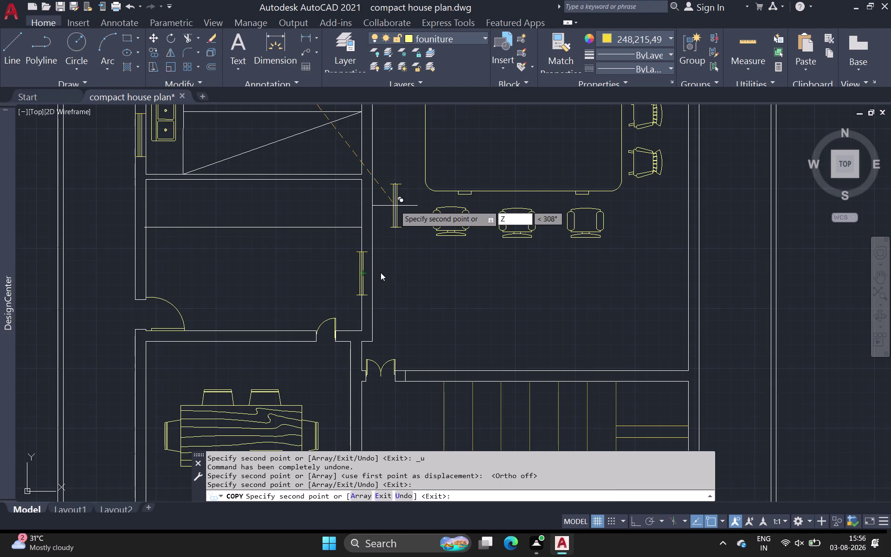
key(Escape)
key(ctrl+z)
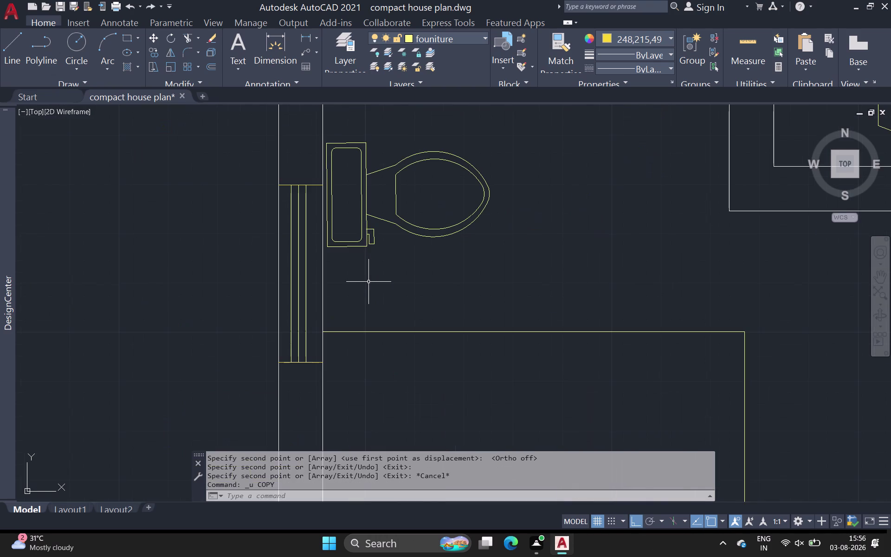
Pan and zoom around the house plan to the window beside the toilet.
scroll(down, 3)
middle_drag(370, 282, 208, 188)
scroll(up, 3)
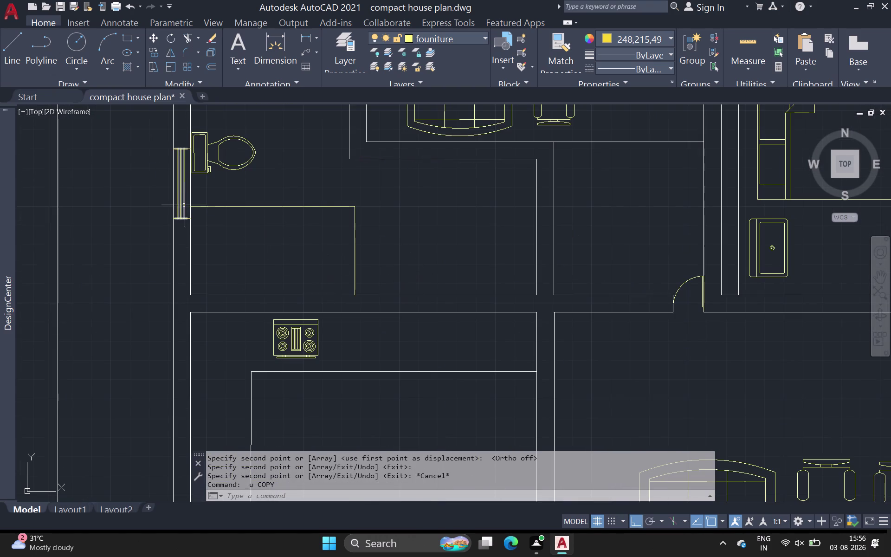
scroll(down, 3)
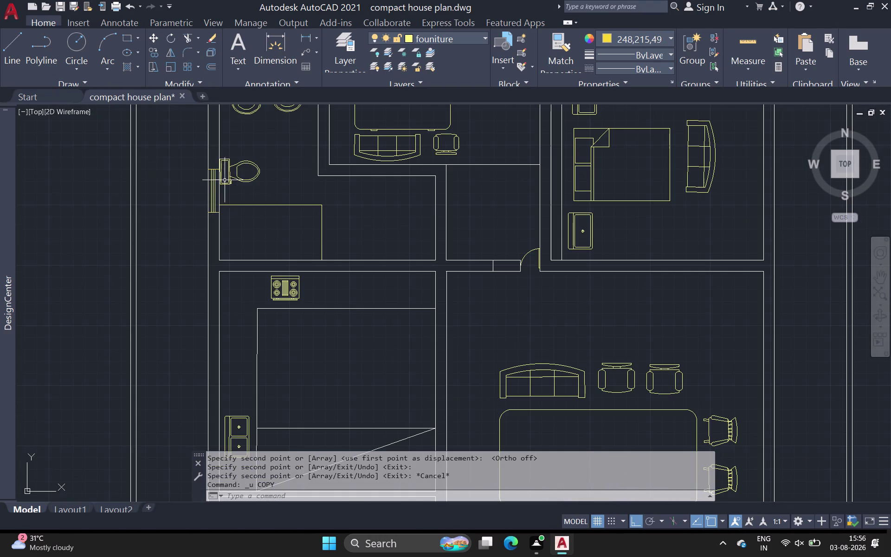
scroll(down, 3)
middle_drag(213, 240, 203, 122)
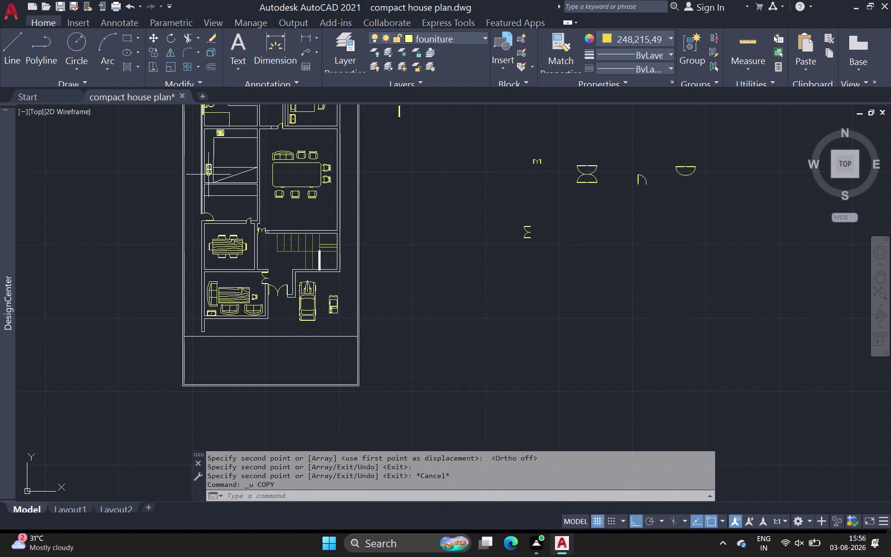
scroll(up, 3)
middle_drag(210, 204, 251, 304)
scroll(down, 3)
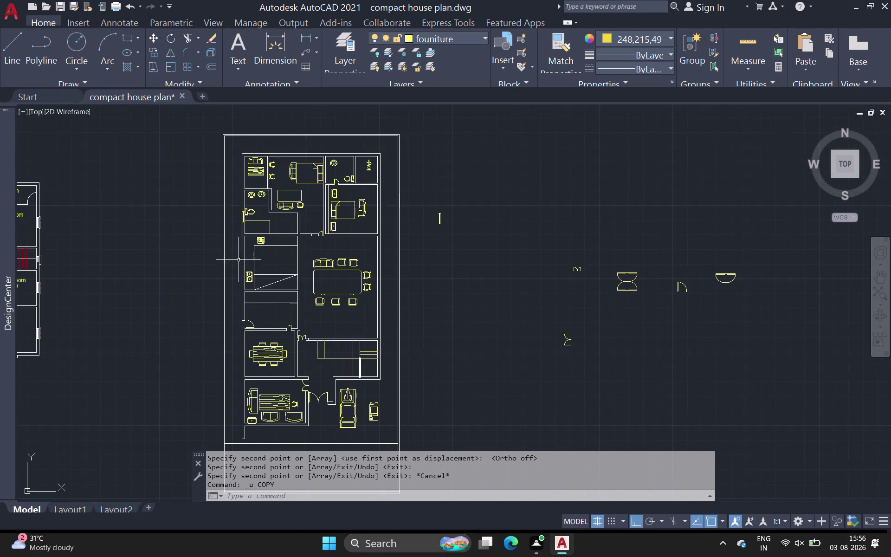
scroll(up, 3)
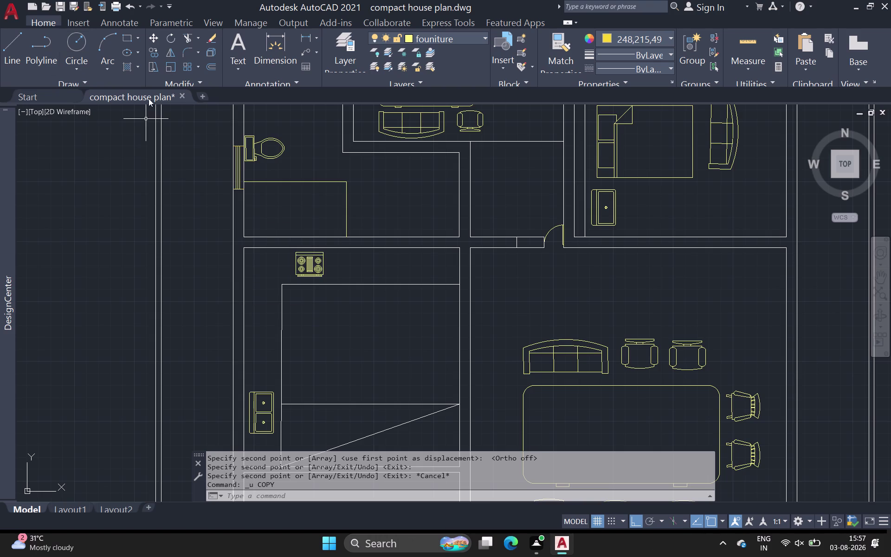
scroll(up, 3)
middle_drag(229, 135, 234, 227)
scroll(down, 3)
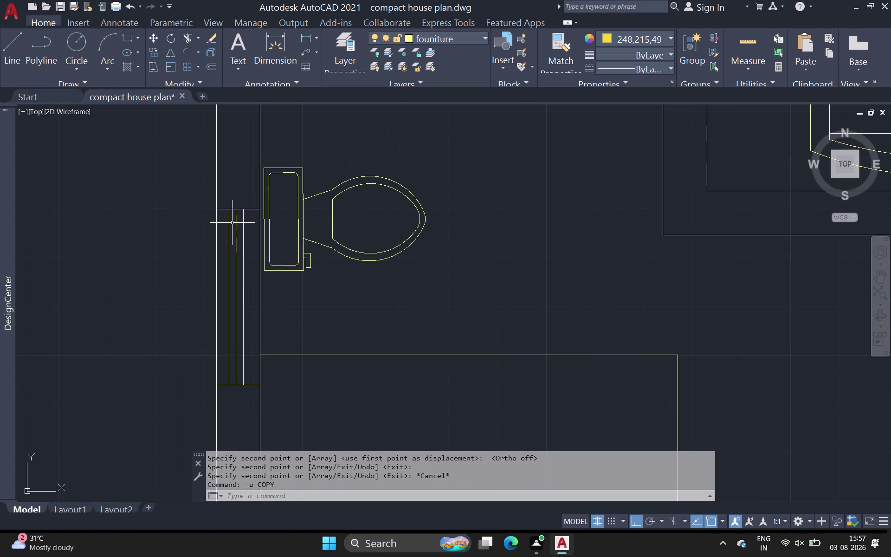
scroll(up, 3)
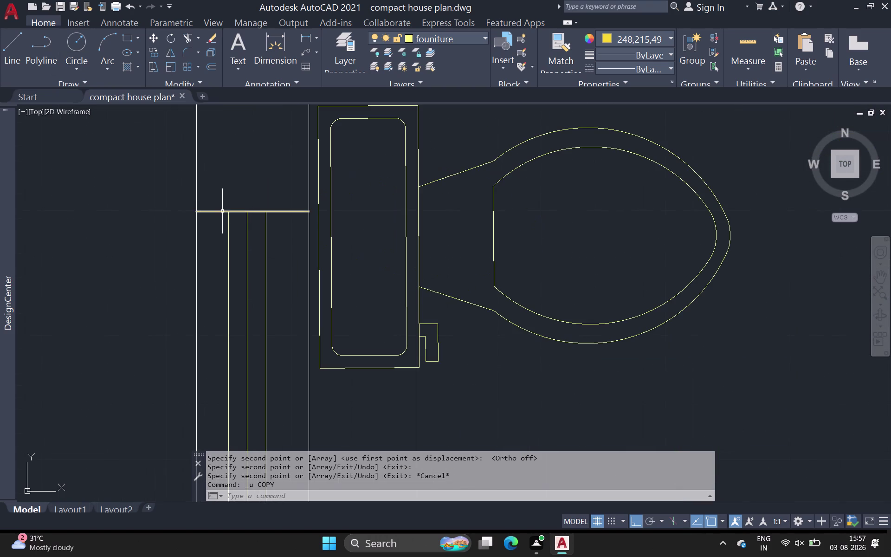
Select the bathroom window's frame lines, including the bottom edge and end caps.
click(222, 212)
click(230, 238)
scroll(down, 3)
middle_drag(255, 260, 252, 211)
scroll(up, 3)
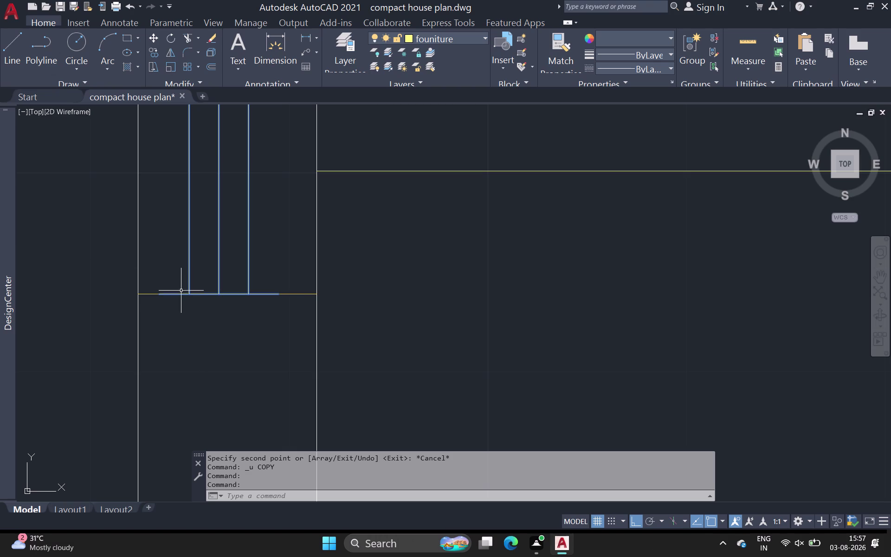
click(147, 295)
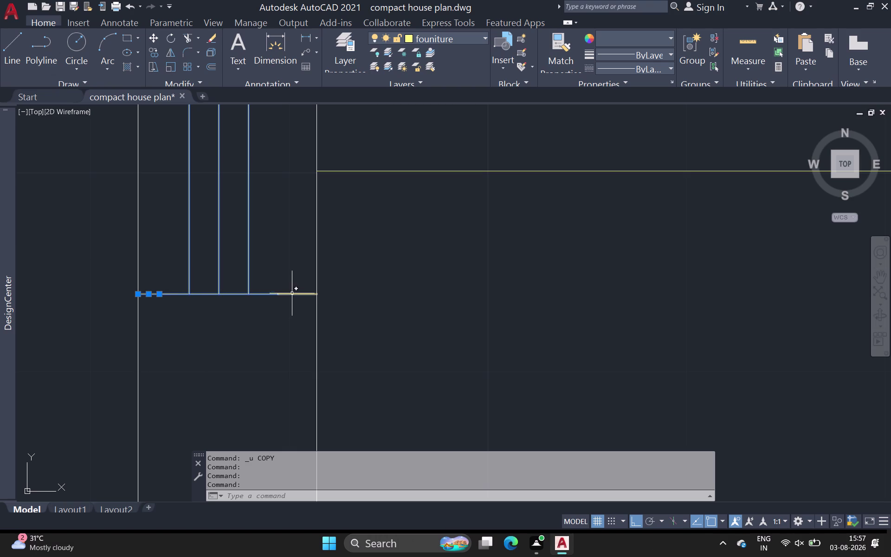
click(293, 296)
scroll(down, 3)
middle_drag(288, 318, 283, 381)
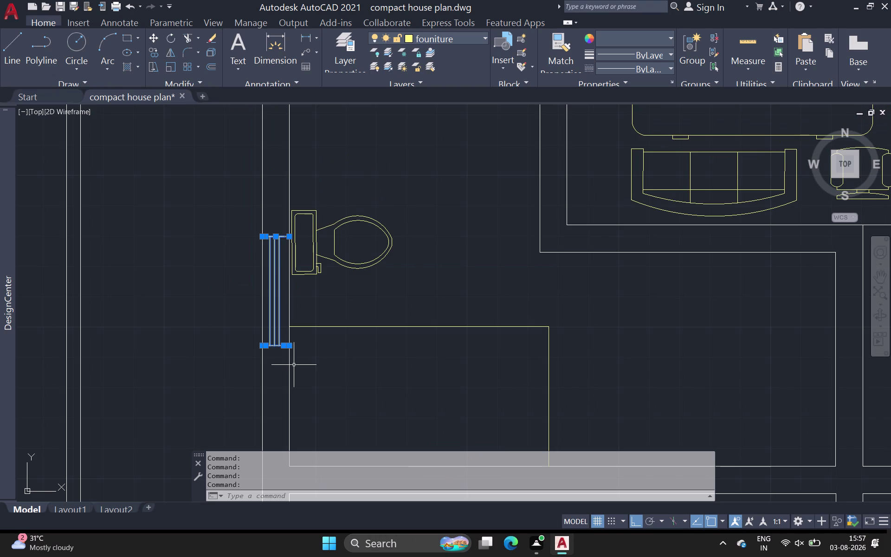
Copy the window frame from its bottom corner onto a wall and beside the kitchen cabinet.
text(co)
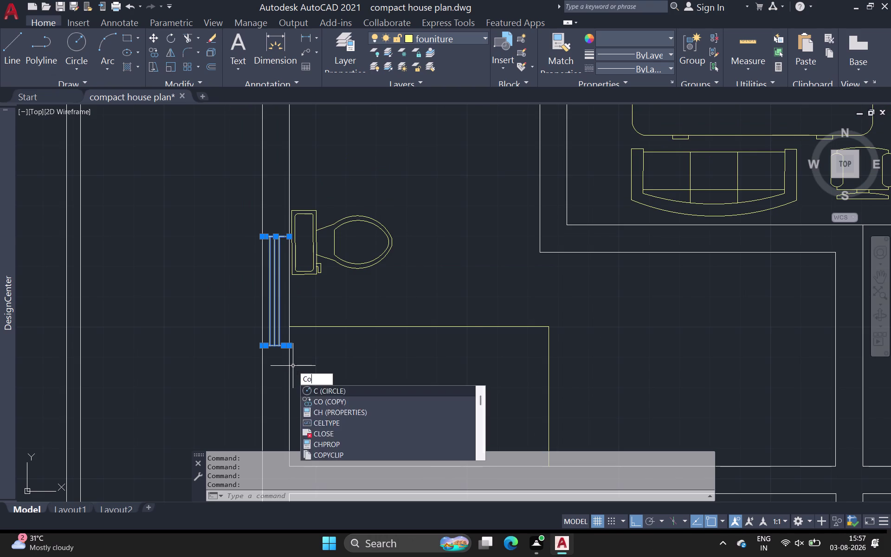
key(space)
click(277, 344)
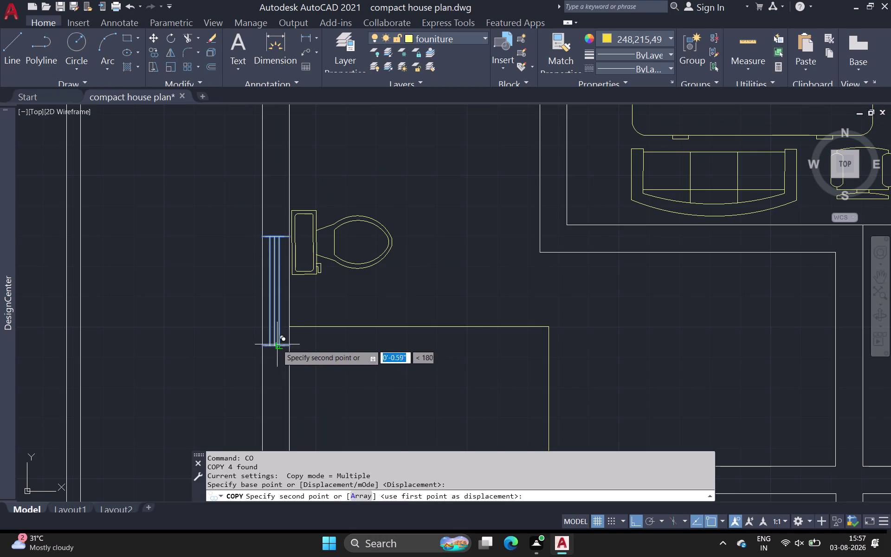
scroll(down, 3)
middle_drag(270, 396, 280, 333)
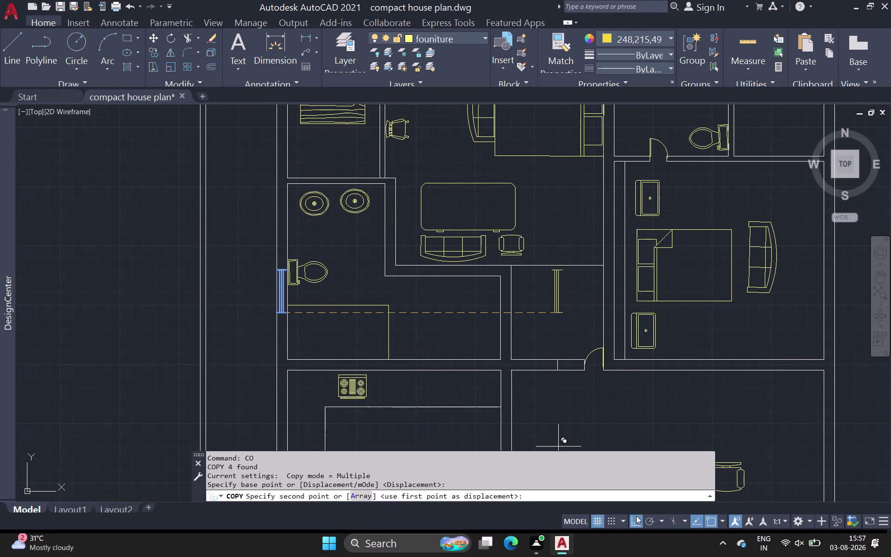
click(637, 516)
scroll(down, 3)
middle_drag(410, 387, 310, 339)
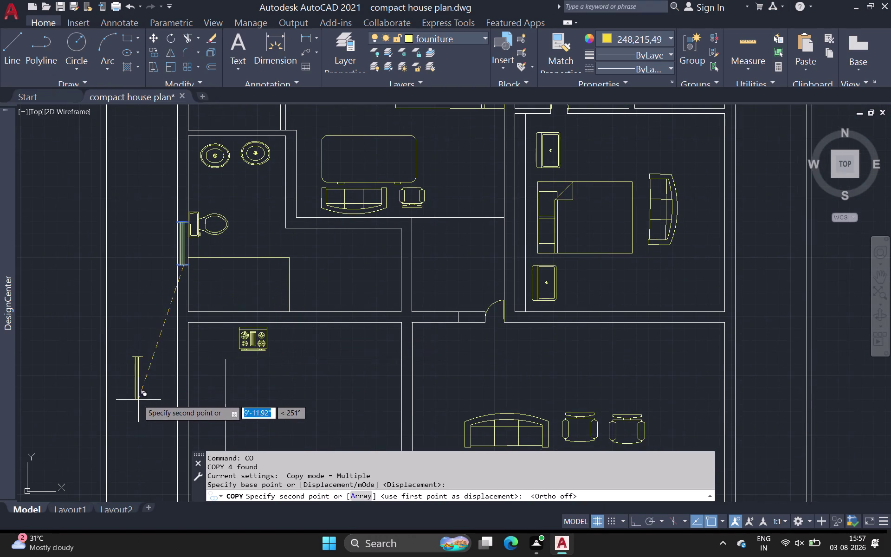
scroll(down, 3)
middle_drag(143, 400, 171, 323)
scroll(up, 3)
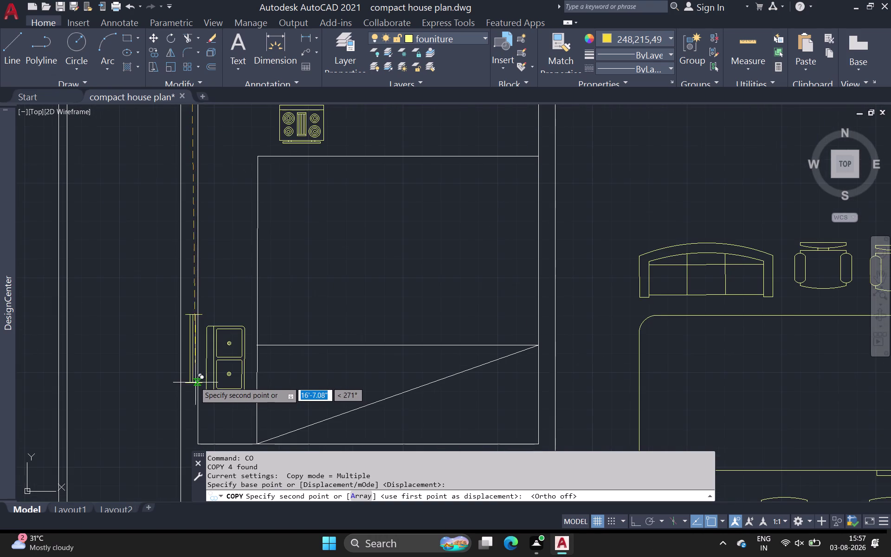
click(193, 382)
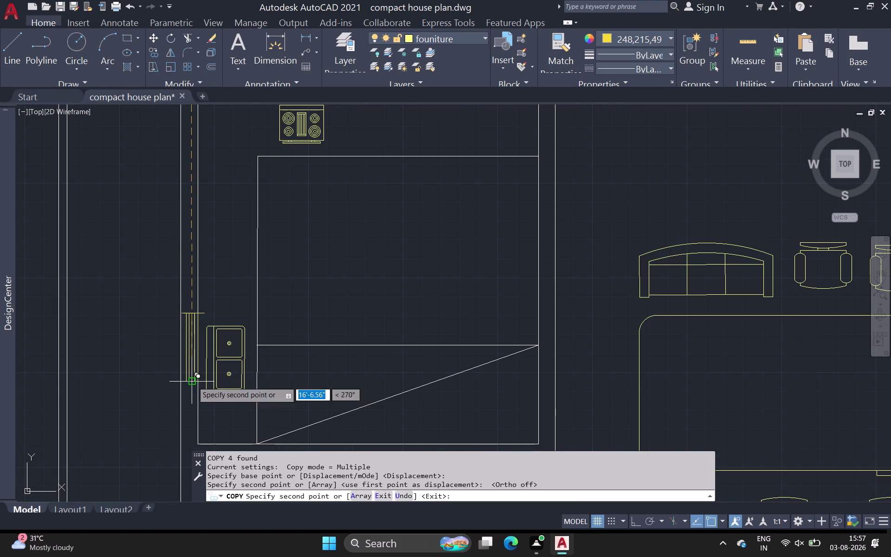
Undo the cabinet copy, then place copies beside the kitchen cabinet and on the kitchen's right wall.
key(ctrl+z)
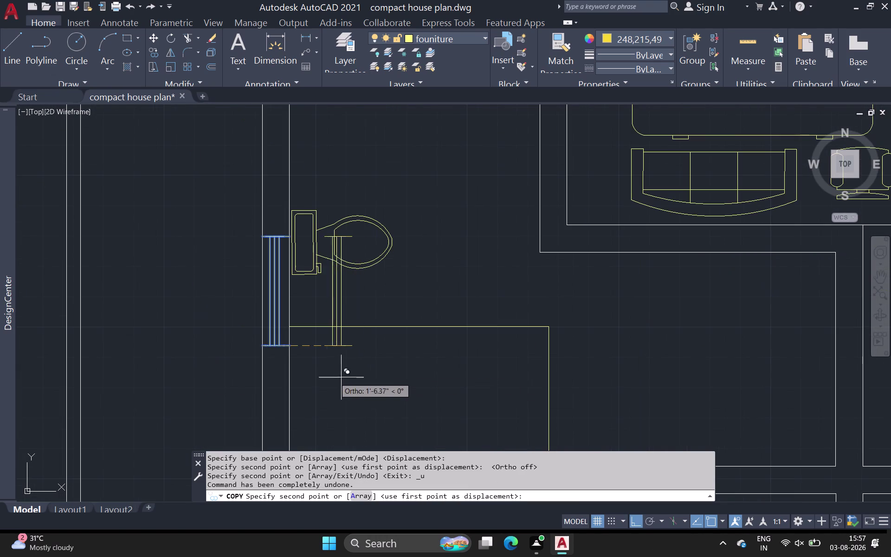
middle_drag(275, 410, 270, 297)
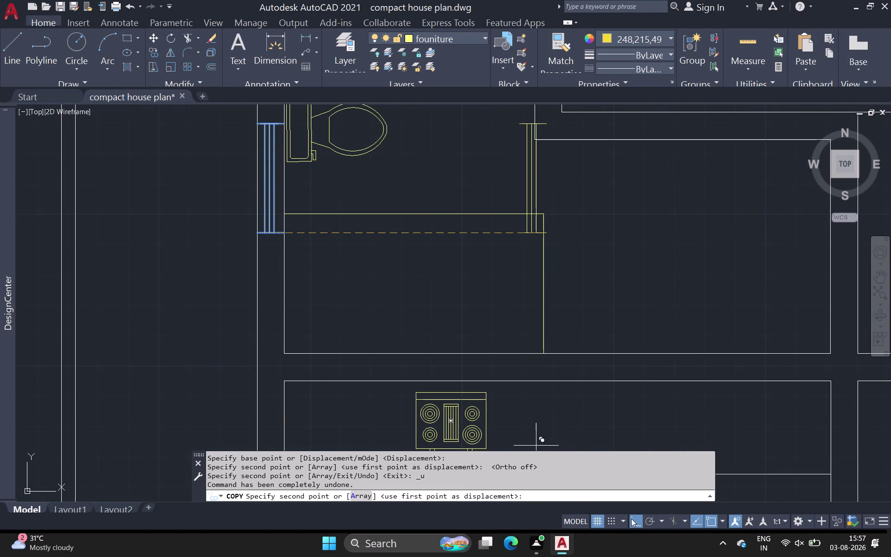
click(632, 518)
scroll(down, 3)
middle_drag(410, 492, 202, 319)
scroll(up, 3)
middle_drag(273, 409, 270, 346)
scroll(down, 3)
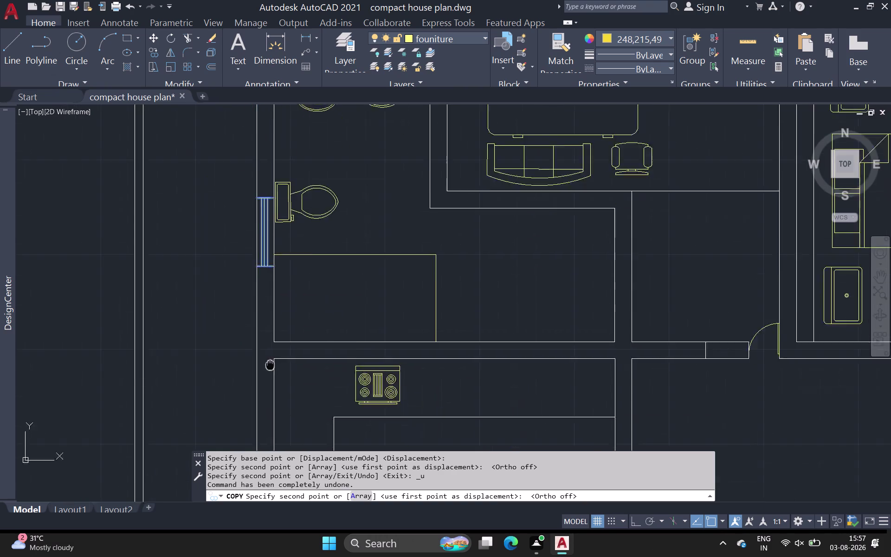
middle_drag(270, 346, 254, 203)
middle_drag(259, 353, 246, 140)
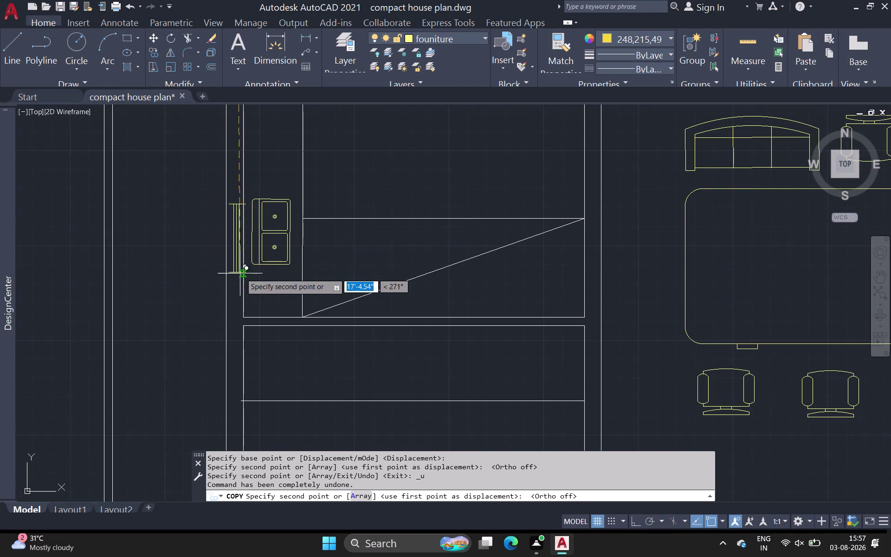
scroll(up, 3)
scroll(up, 3)
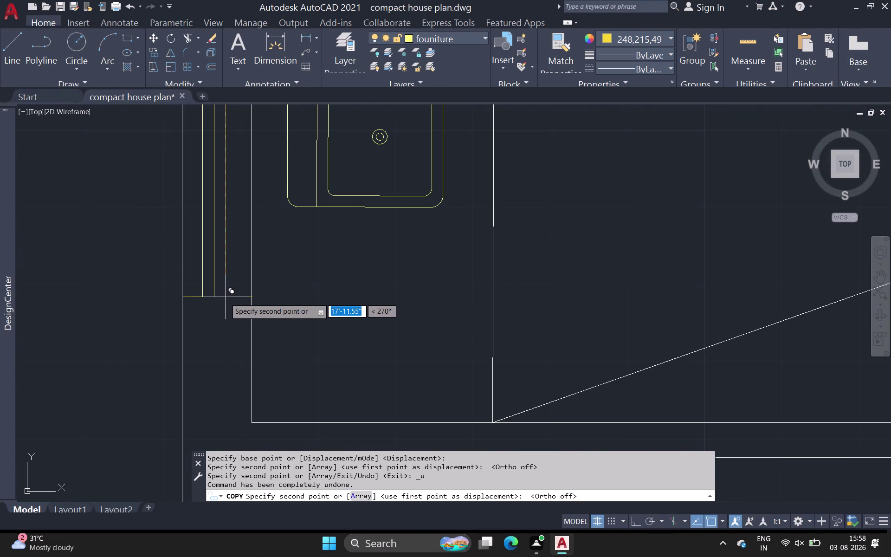
click(225, 297)
scroll(down, 3)
middle_drag(337, 309, 332, 309)
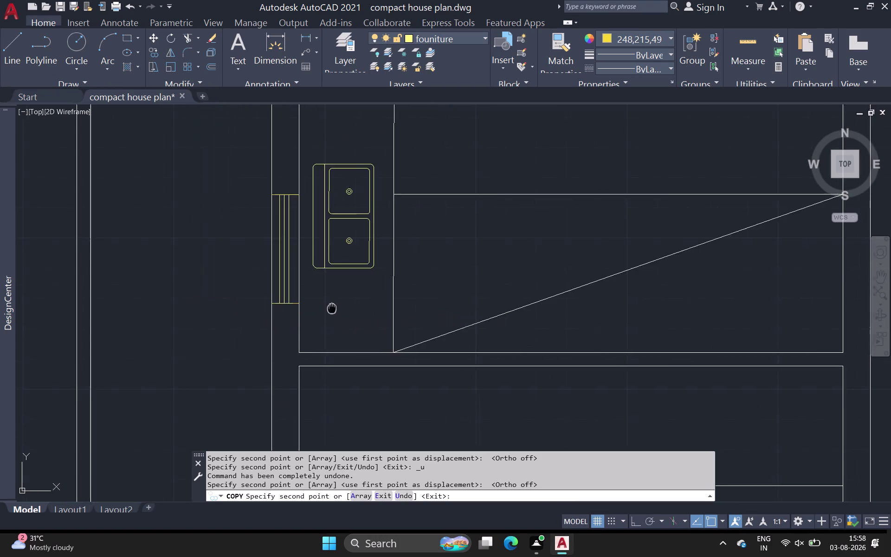
middle_drag(332, 308, 152, 236)
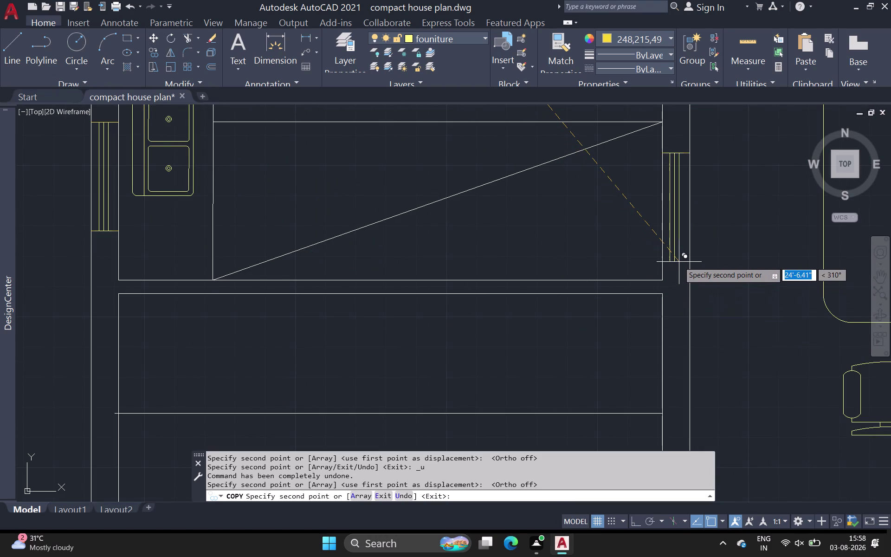
click(679, 262)
Place another window copy on the dining room wall.
scroll(down, 3)
middle_drag(728, 253, 381, 332)
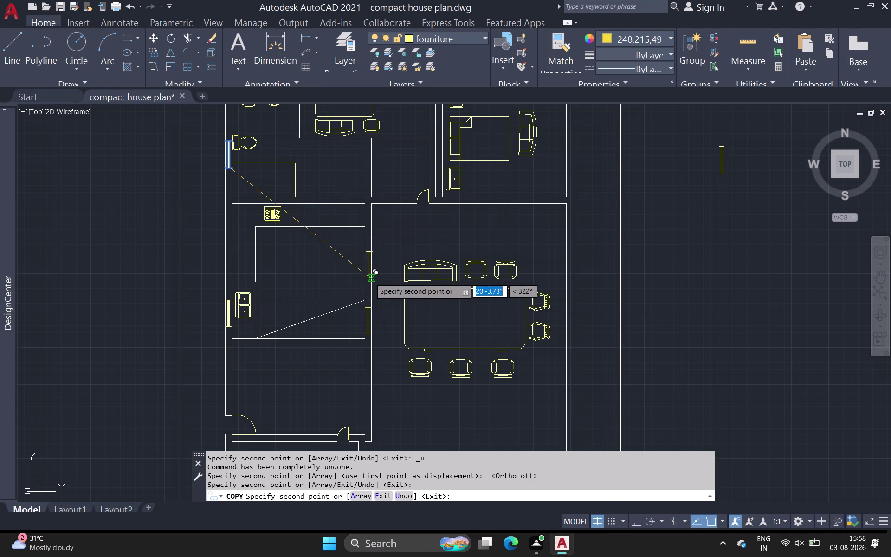
scroll(up, 3)
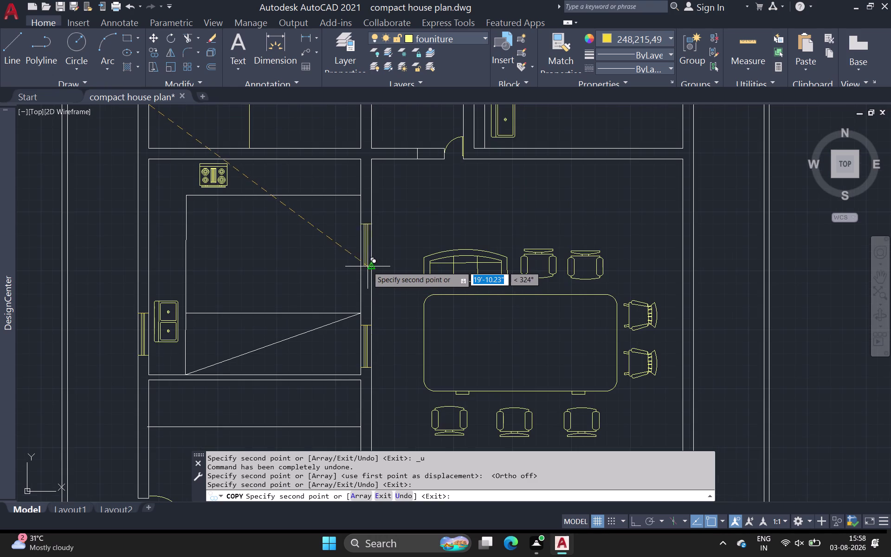
scroll(up, 3)
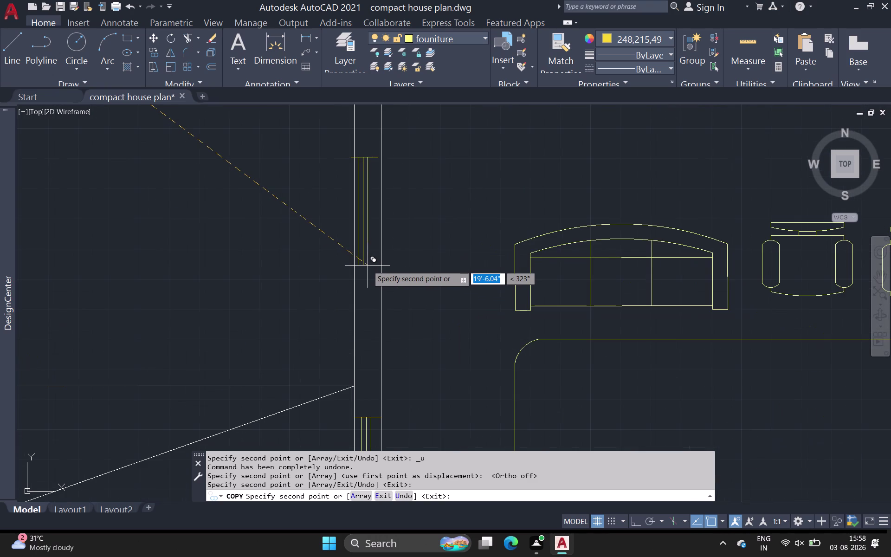
click(372, 265)
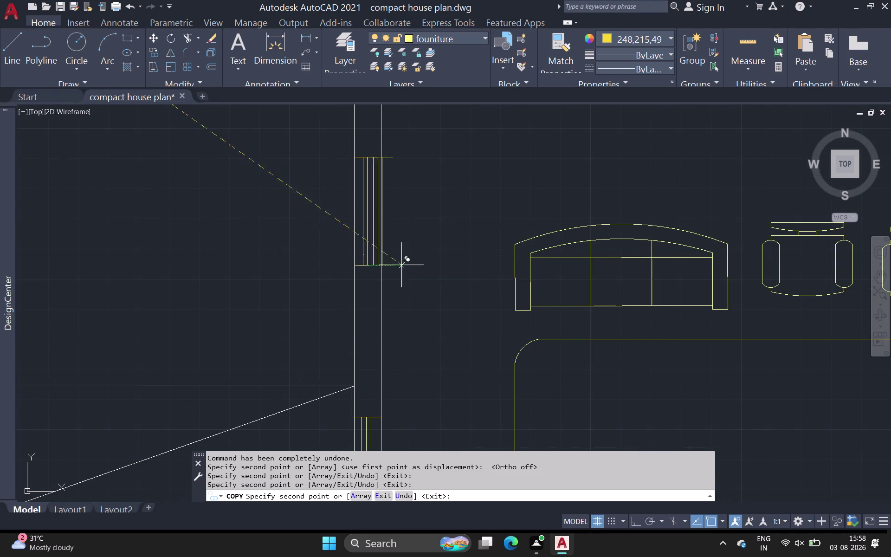
Try placing window copies on the bedroom wall, undoing two misplaced ones.
scroll(down, 3)
middle_drag(441, 260, 329, 294)
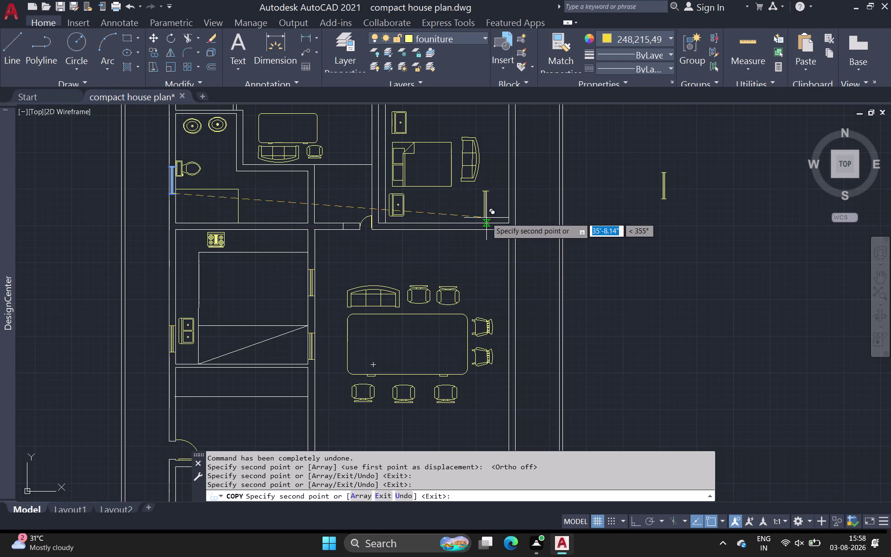
middle_drag(487, 218, 359, 291)
scroll(down, 3)
scroll(up, 3)
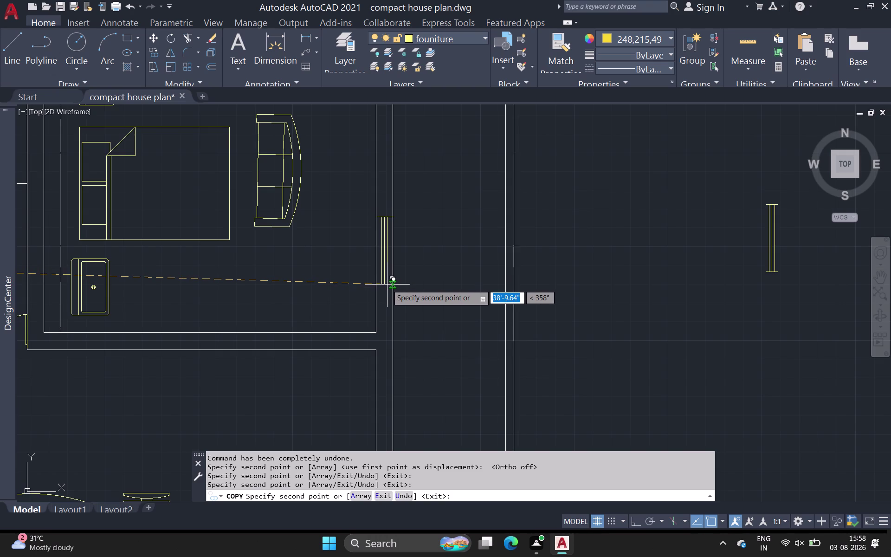
click(387, 284)
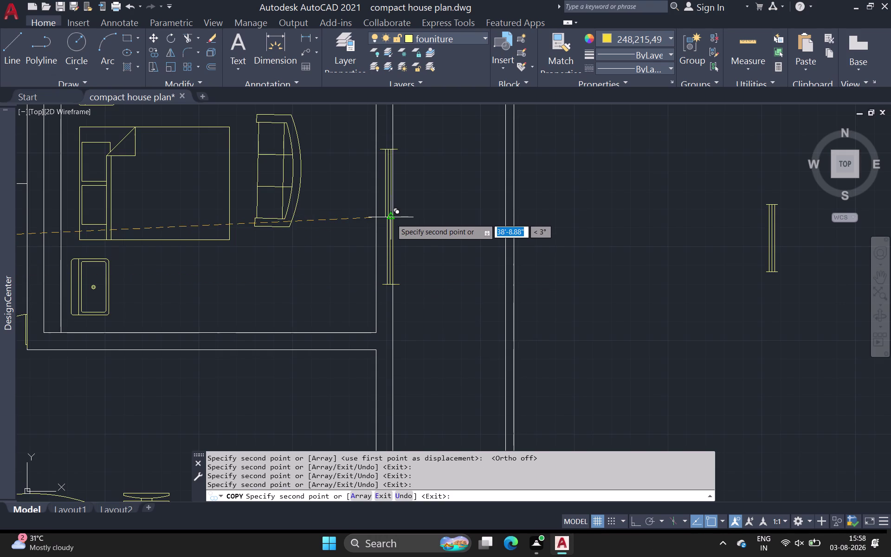
key(ctrl+z)
scroll(down, 3)
middle_drag(399, 277, 169, 299)
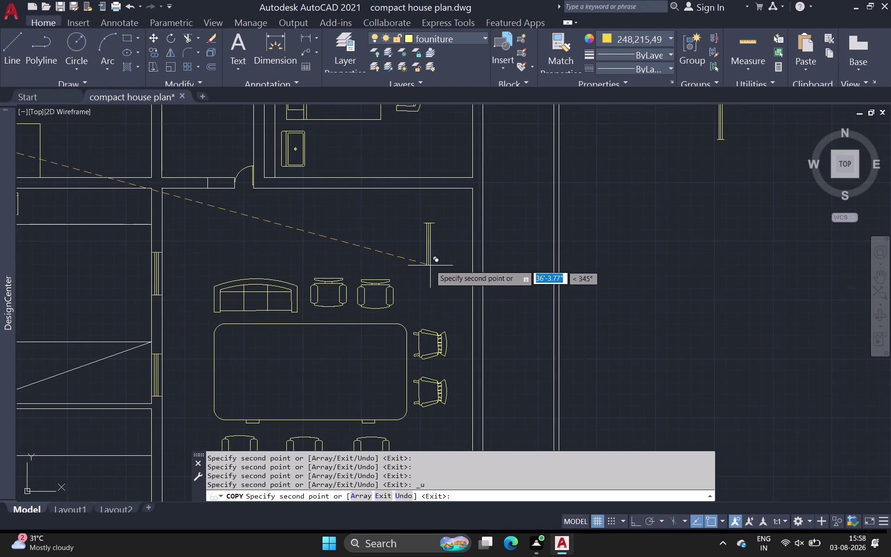
middle_drag(471, 218, 411, 318)
scroll(down, 3)
scroll(up, 3)
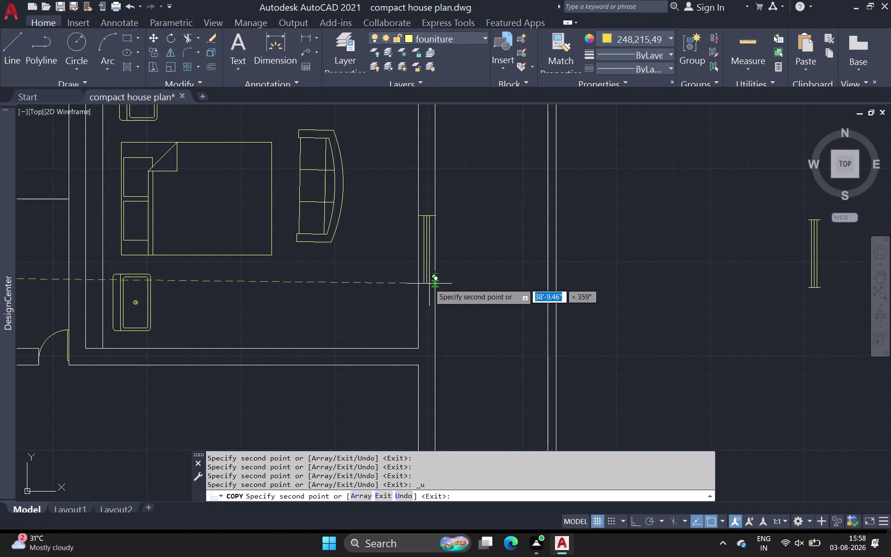
click(429, 283)
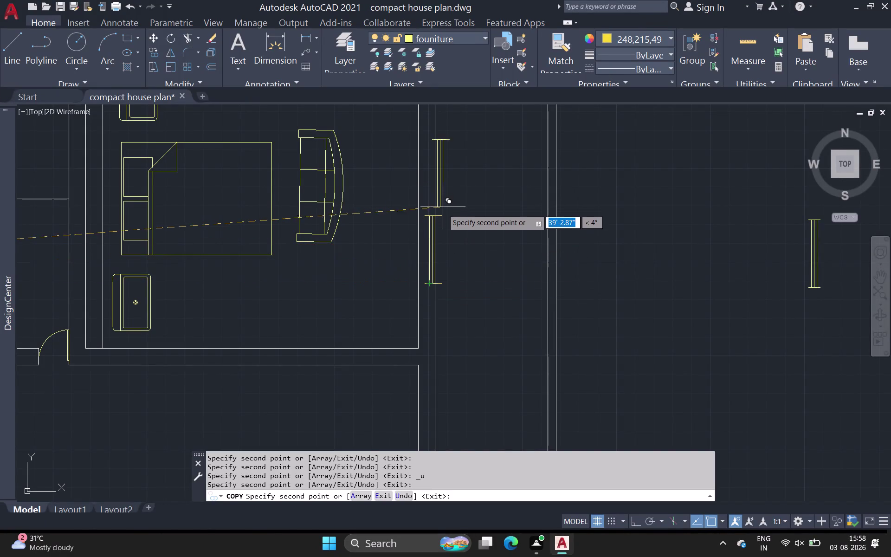
key(ctrl+z)
scroll(down, 3)
middle_drag(440, 255, 168, 315)
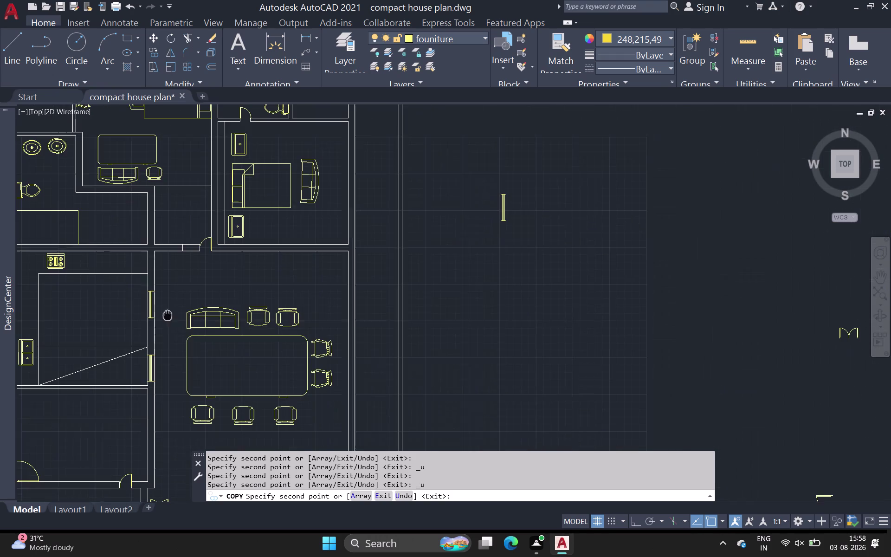
middle_drag(167, 316, 167, 316)
scroll(up, 3)
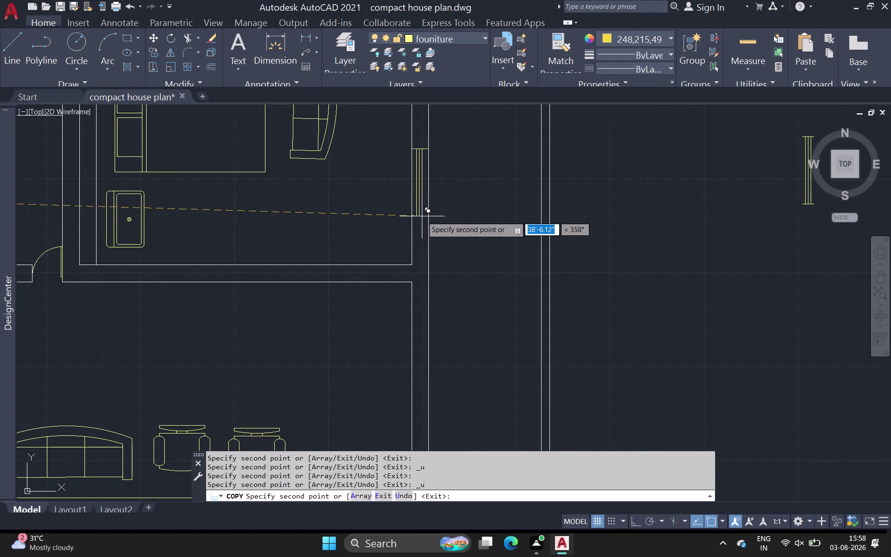
Place window copies on the bedroom's outer wall, undo one misplacement, and exit the copy.
click(422, 218)
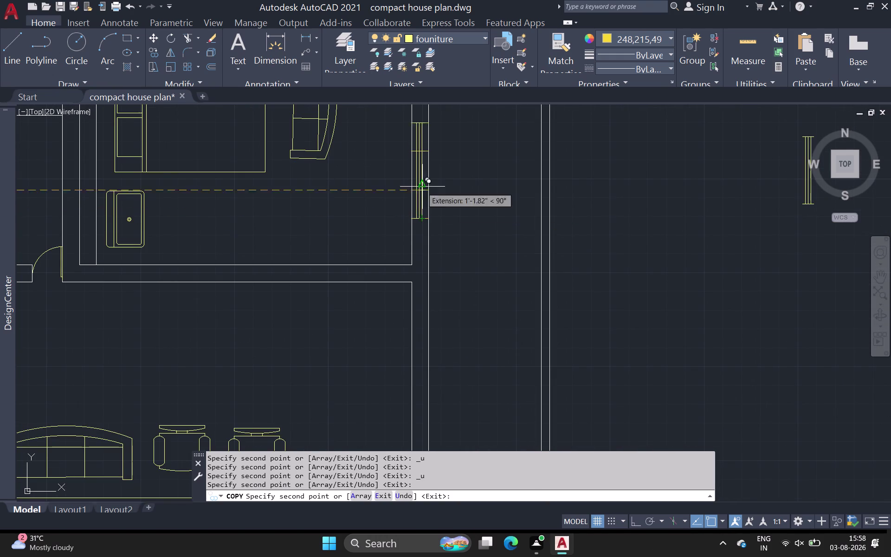
scroll(up, 3)
scroll(down, 3)
middle_drag(429, 167, 393, 350)
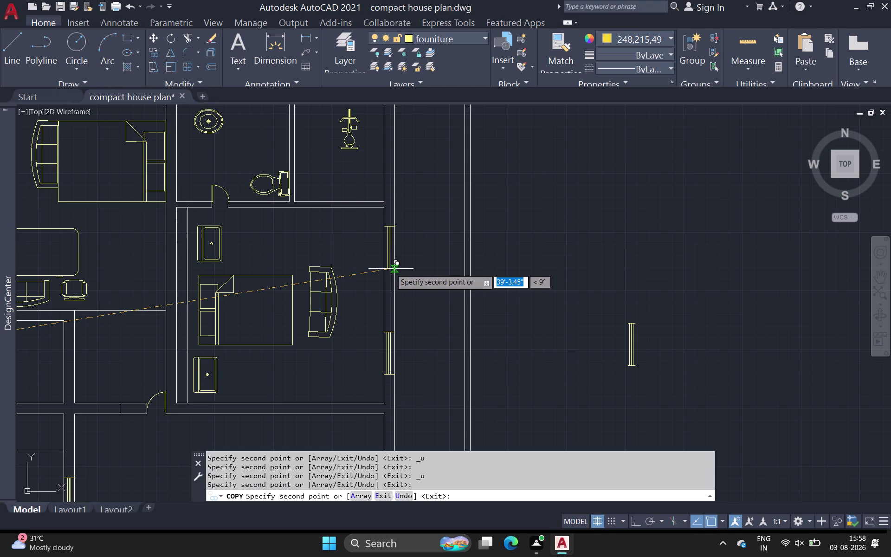
click(391, 269)
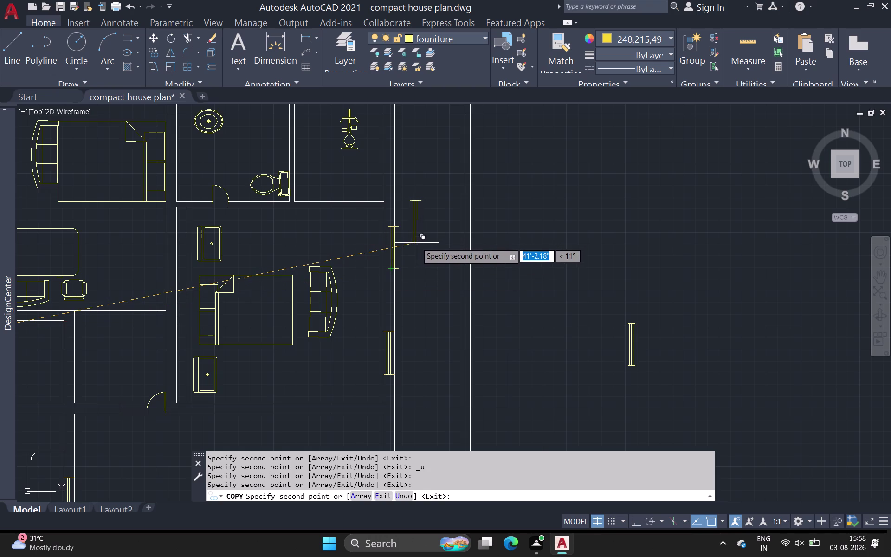
key(ctrl+z)
scroll(down, 3)
middle_drag(421, 237, 347, 408)
scroll(up, 3)
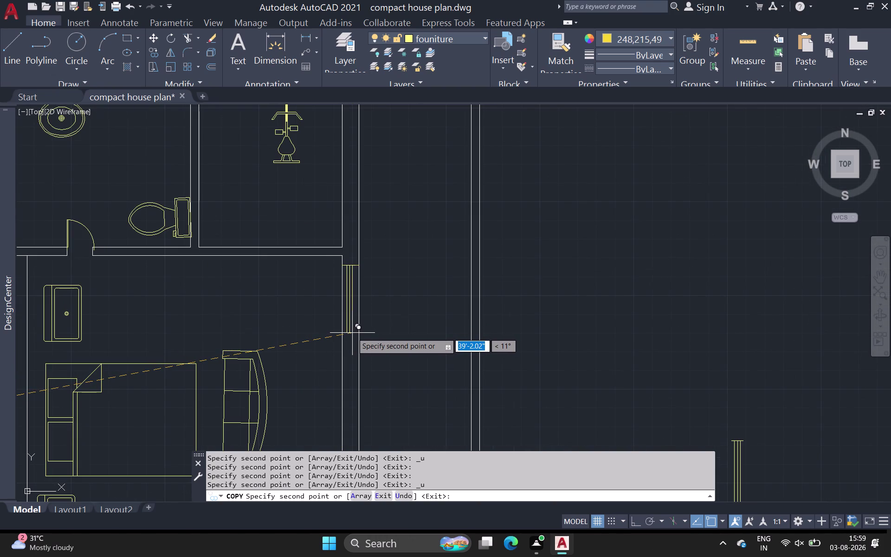
click(353, 333)
scroll(down, 3)
middle_drag(417, 304, 415, 295)
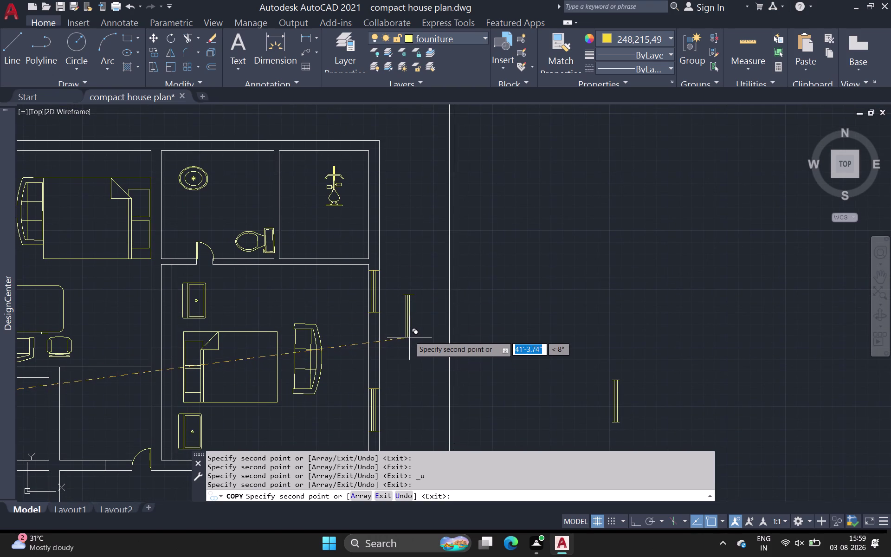
scroll(down, 3)
middle_drag(404, 341, 399, 271)
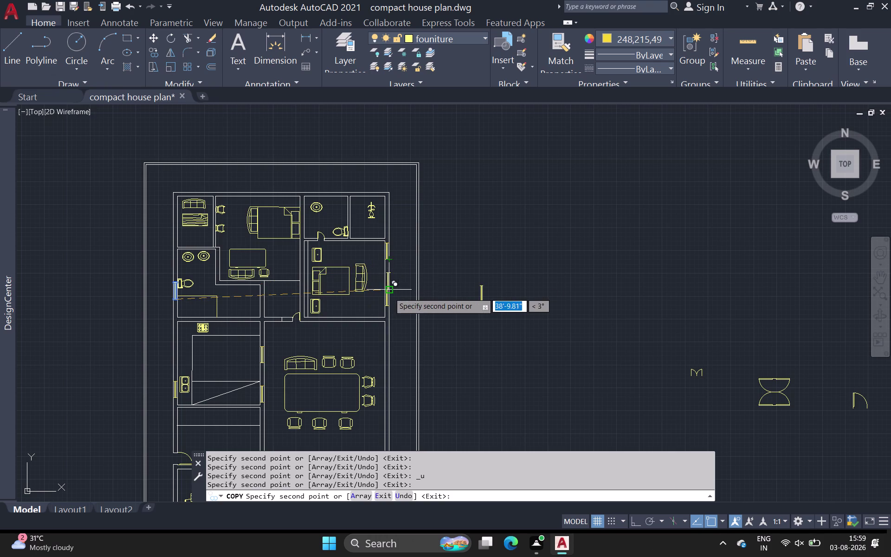
key(Escape)
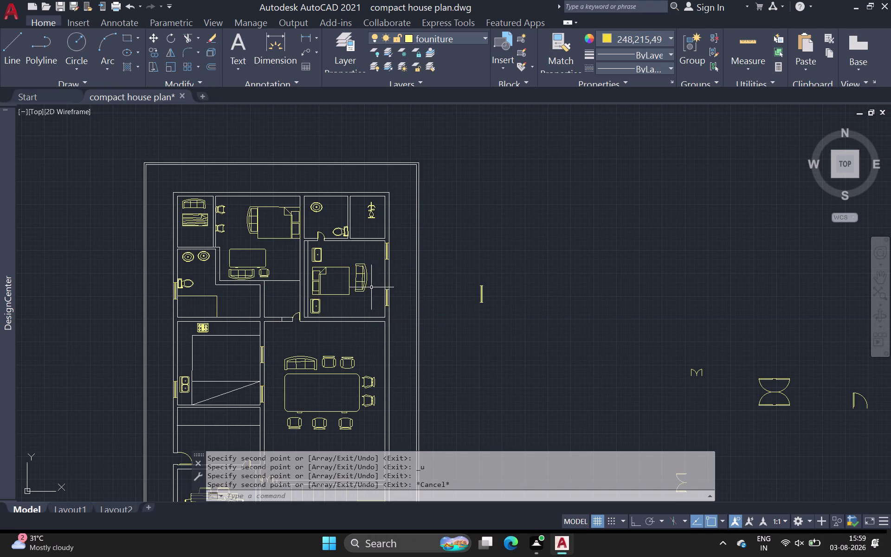
Zoom in on the bedroom window and select its first frame line.
middle_drag(413, 322, 386, 301)
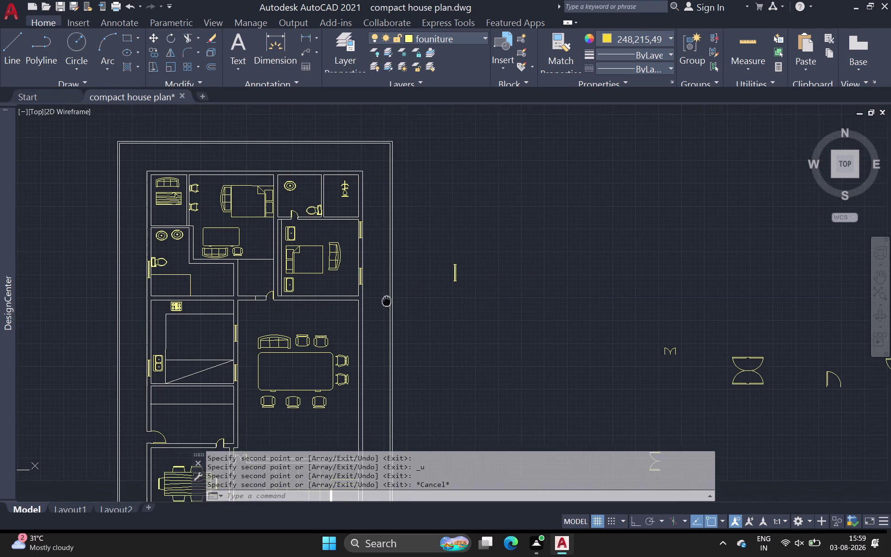
middle_drag(387, 300, 381, 296)
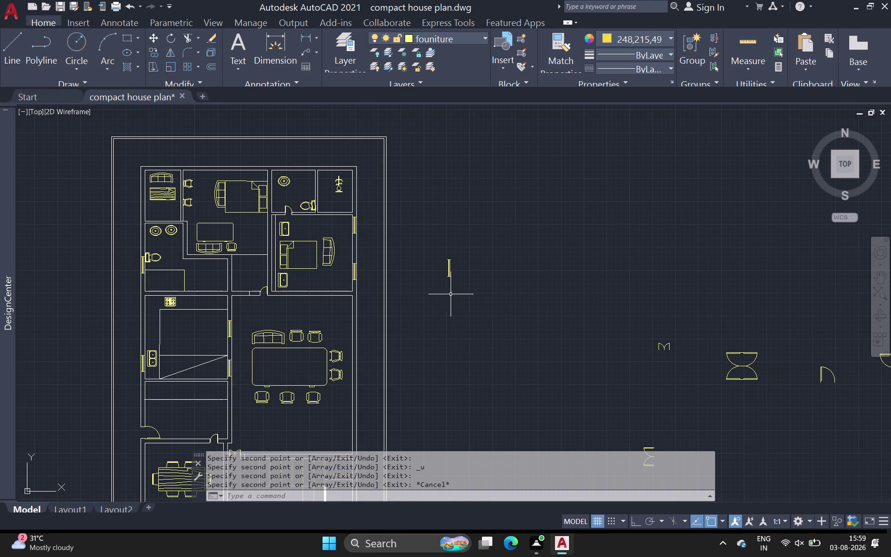
middle_drag(462, 326, 458, 253)
scroll(down, 3)
middle_drag(446, 323, 372, 395)
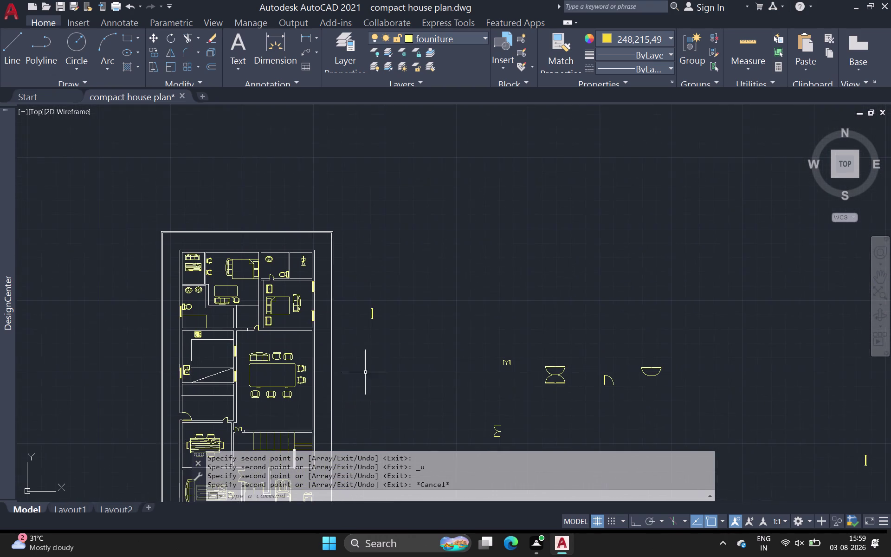
scroll(up, 3)
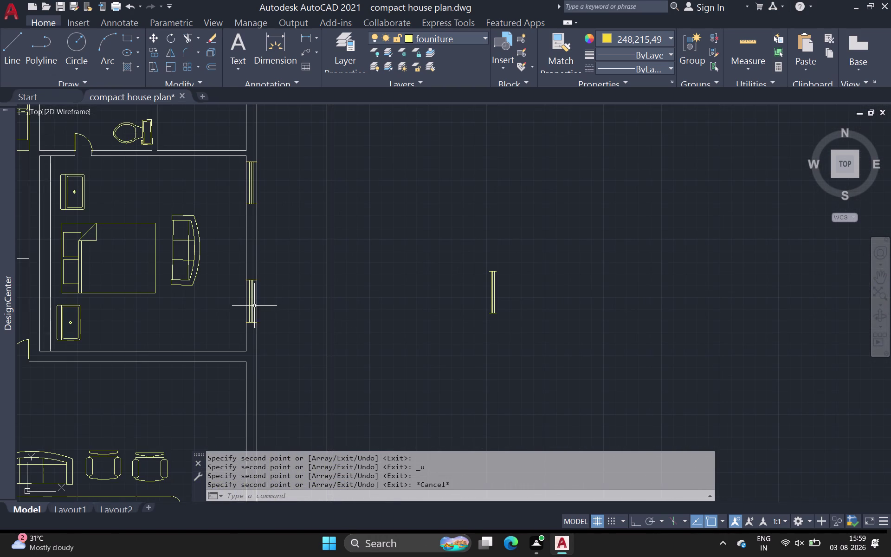
middle_click(252, 303)
scroll(up, 3)
click(254, 284)
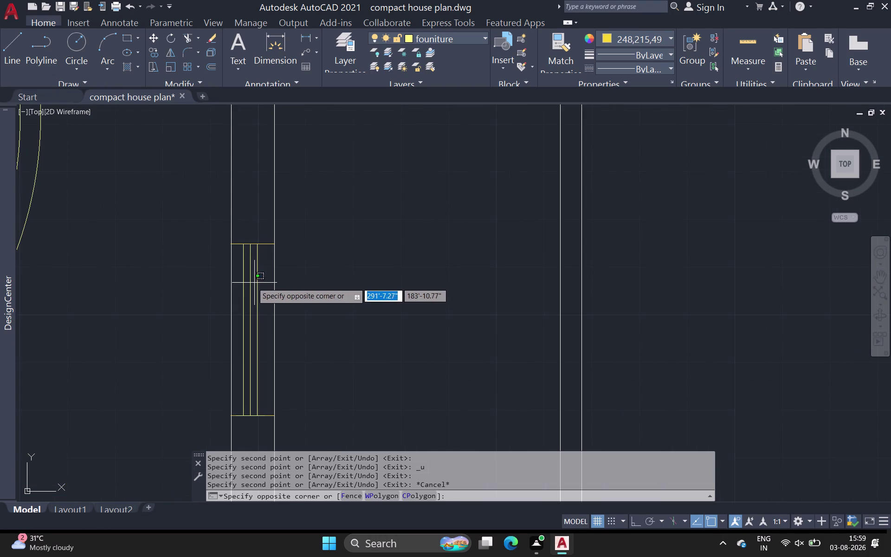
key(Escape)
click(245, 277)
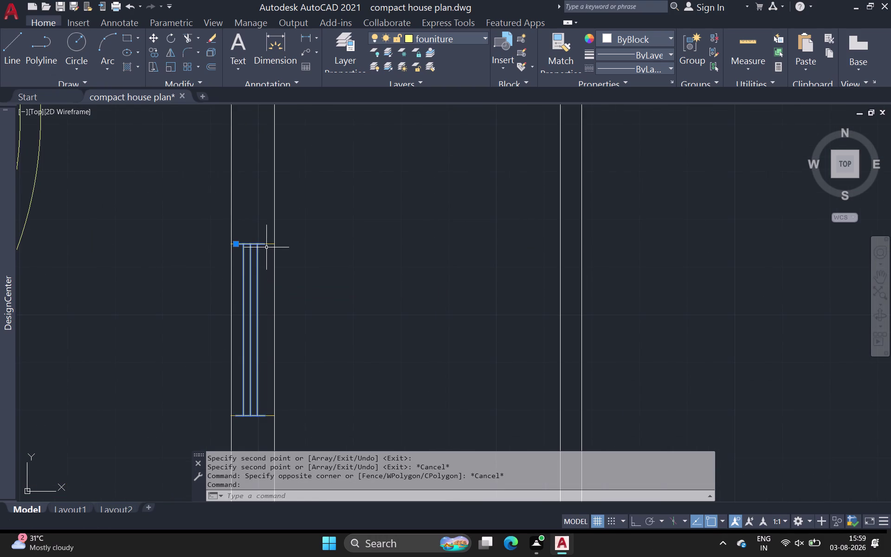
Add the remaining frame lines, including the bottom and top lines, to the selection.
click(269, 246)
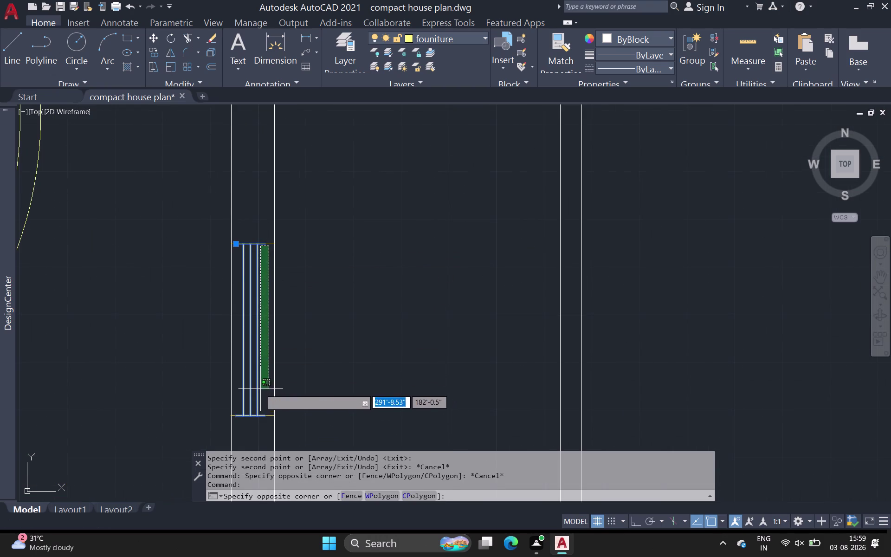
key(Escape)
click(270, 416)
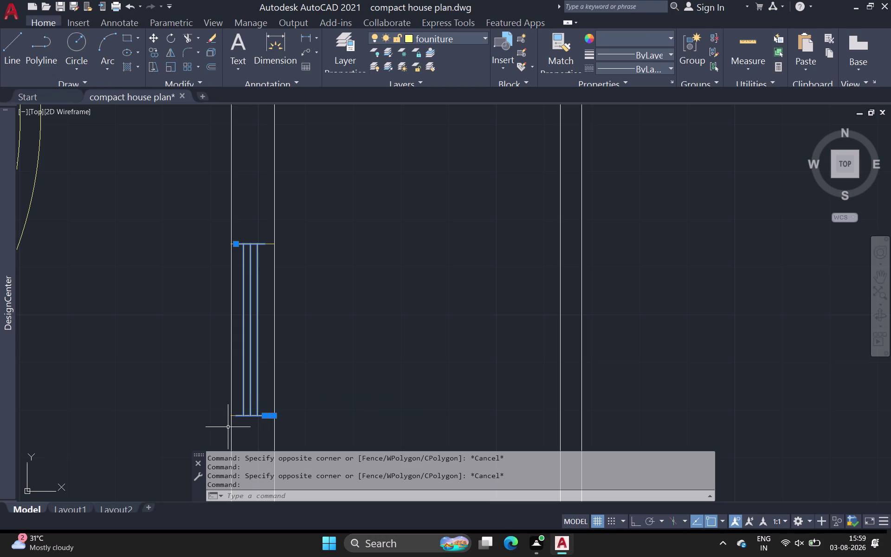
scroll(up, 3)
click(214, 412)
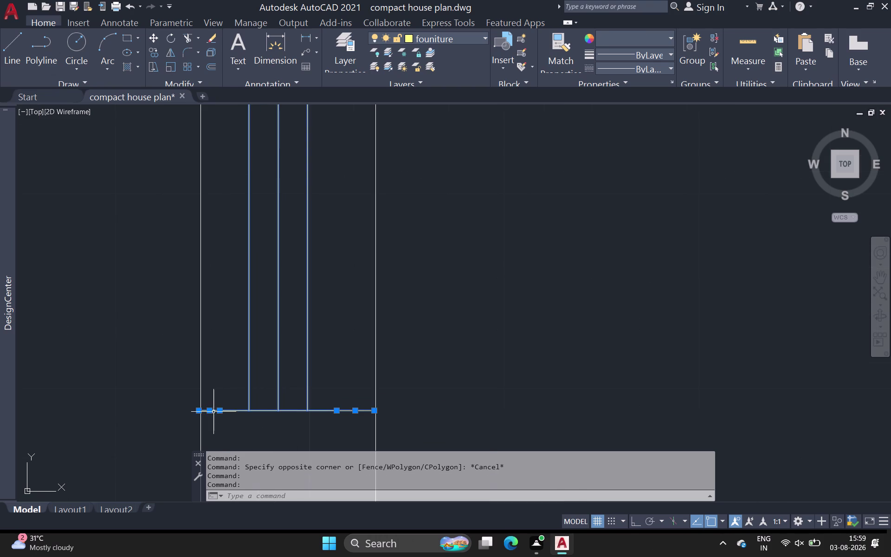
scroll(down, 3)
middle_drag(334, 303, 272, 491)
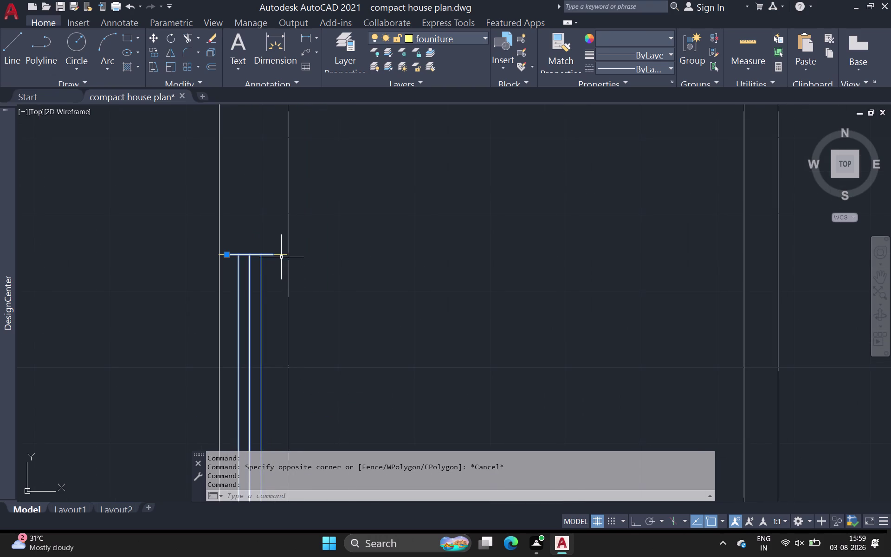
click(281, 254)
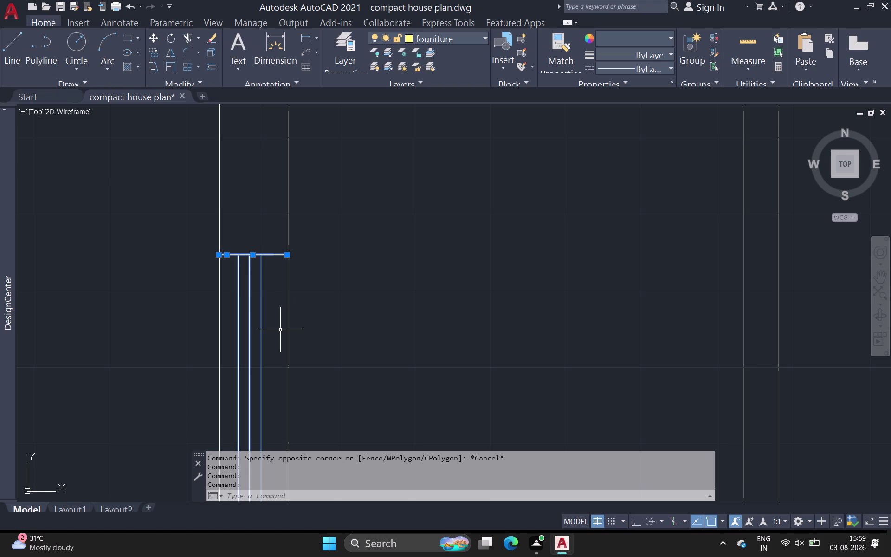
Open Properties with PR and turn the selected window lines green.
key(p)
key(r)
key(space)
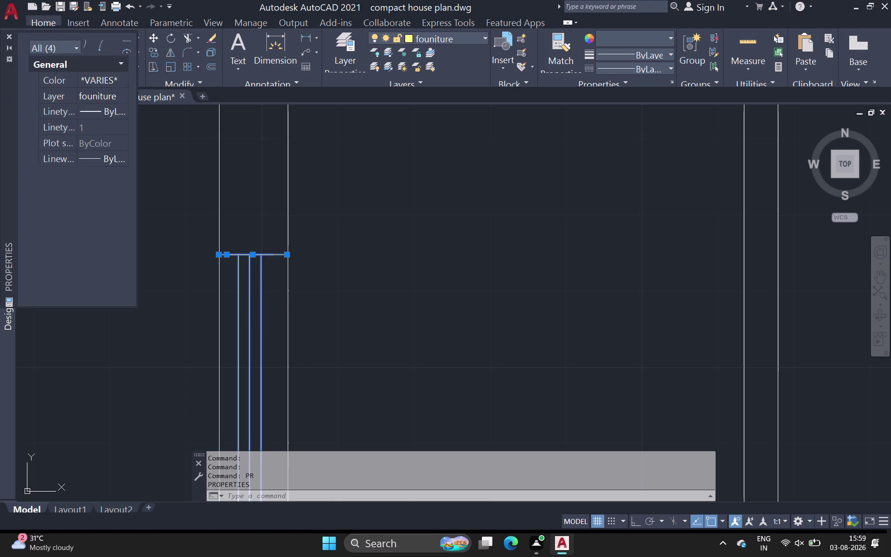
click(108, 78)
click(107, 78)
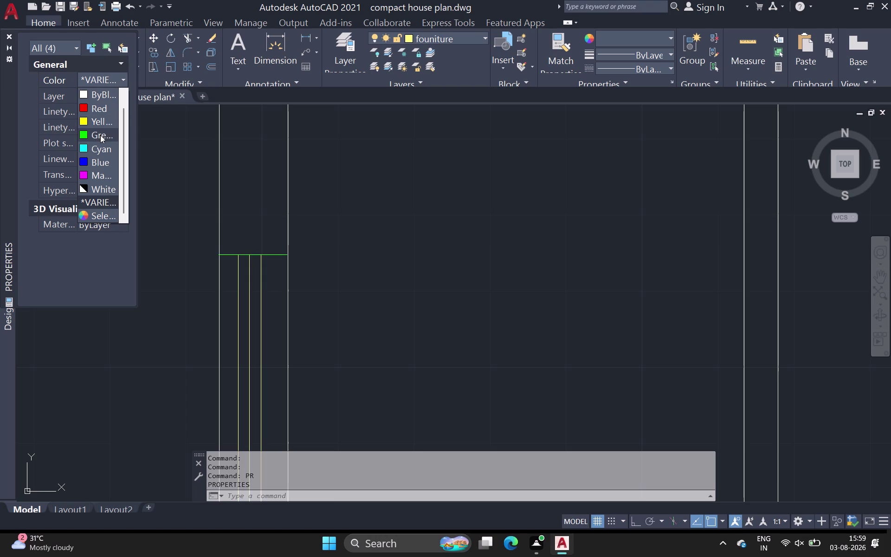
click(100, 135)
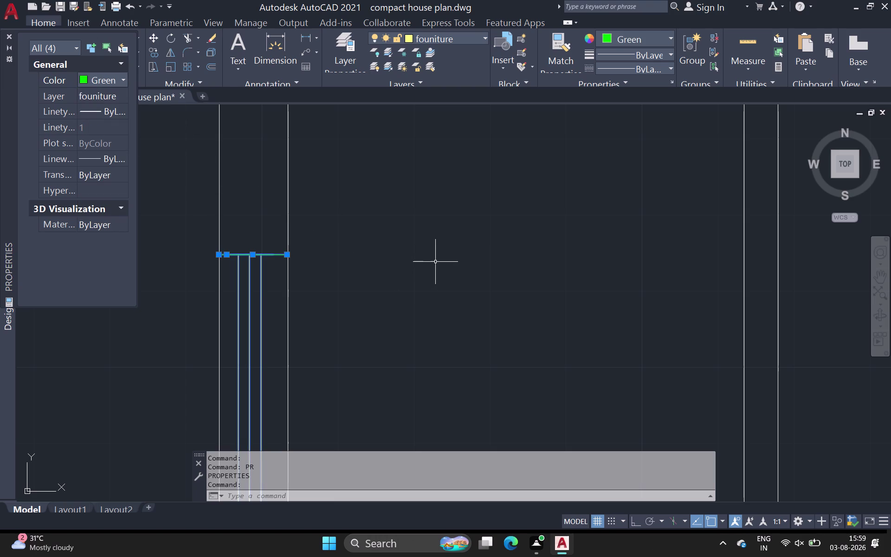
key(Escape)
Set the current drawing colour to red, then try yellow and a deep red.
scroll(down, 3)
middle_drag(411, 275, 423, 267)
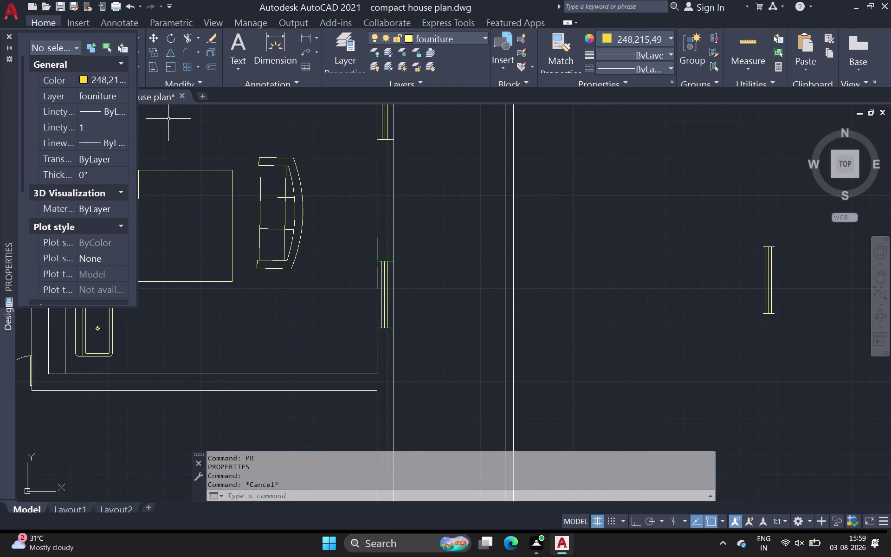
click(115, 79)
click(115, 78)
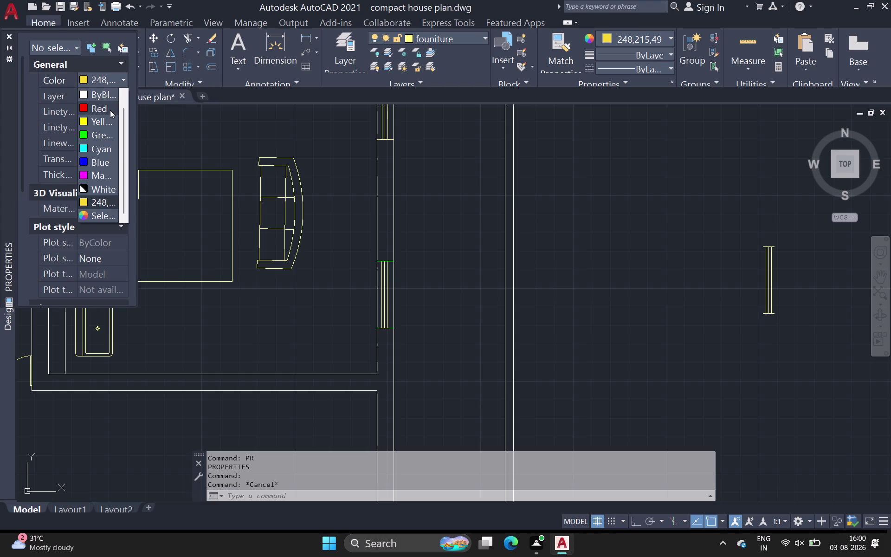
click(110, 109)
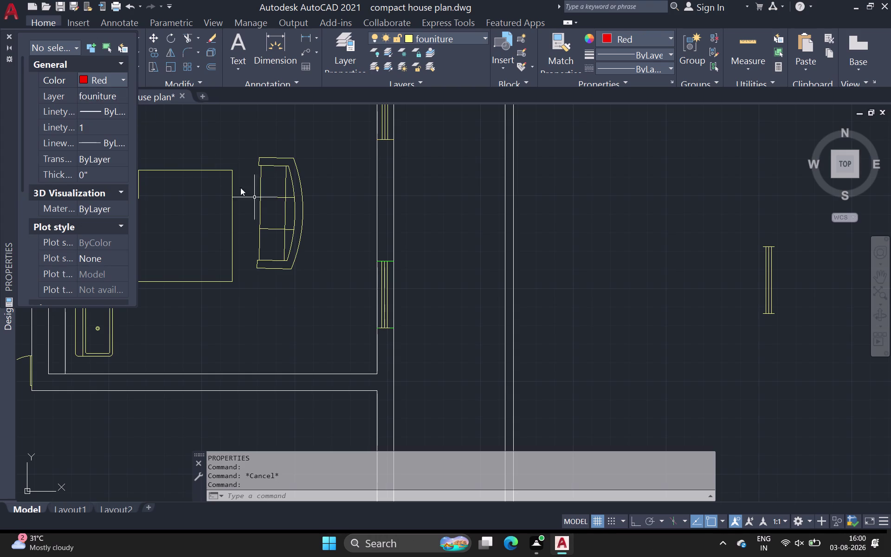
click(89, 75)
double_click(95, 118)
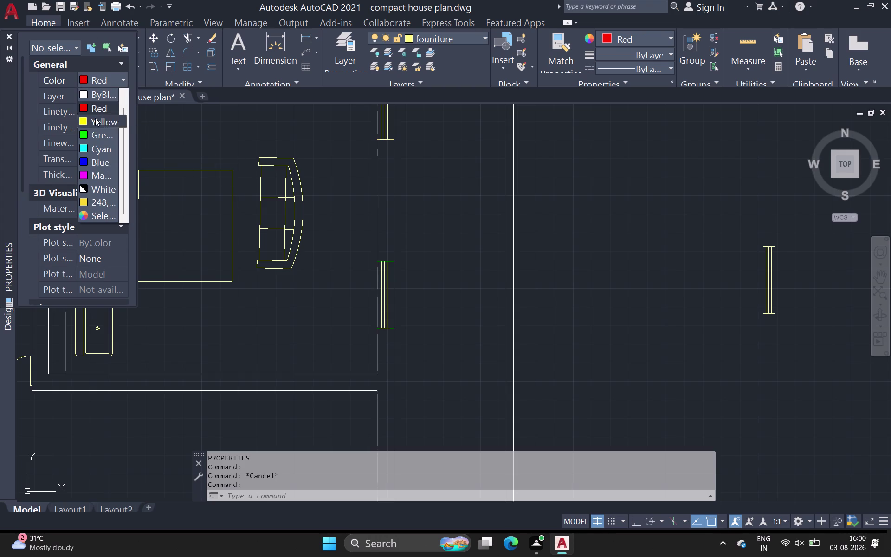
click(657, 40)
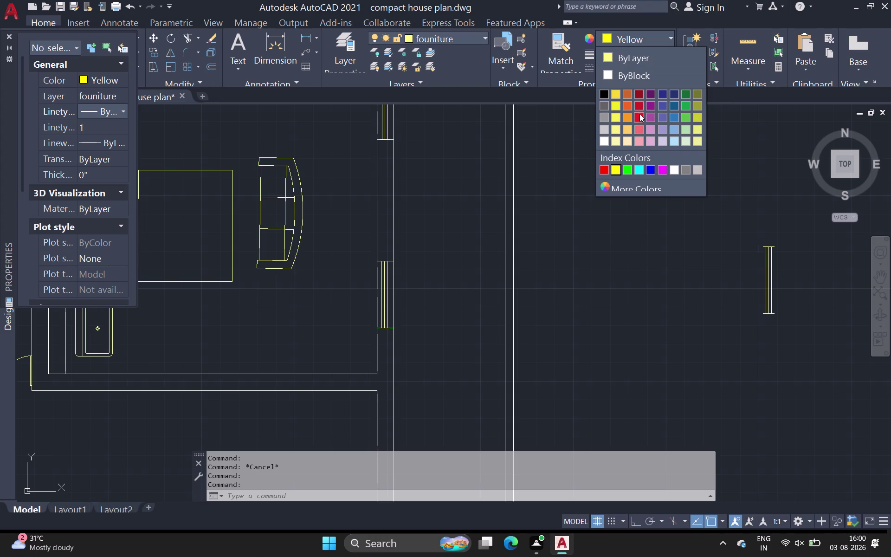
click(640, 104)
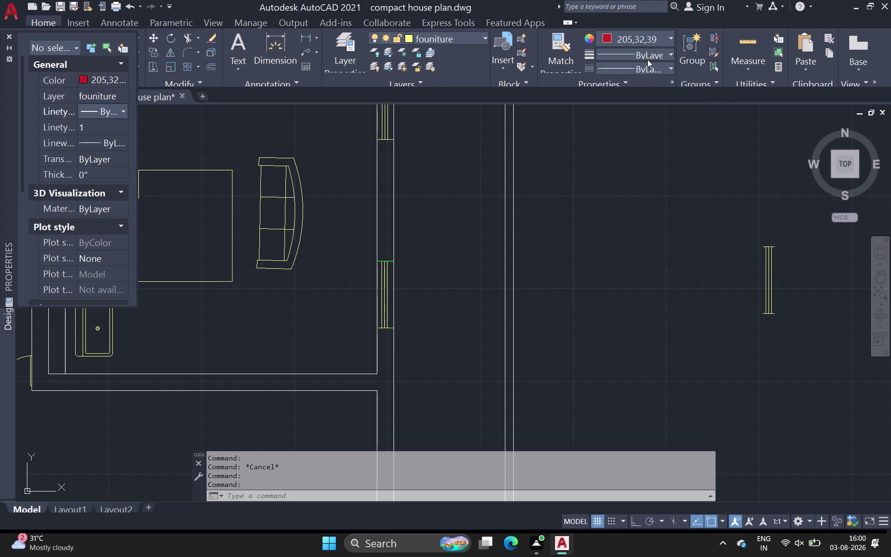
key(Escape)
Delete the green top edge, undo the deletion and colour changes, and close Properties.
scroll(up, 3)
click(388, 254)
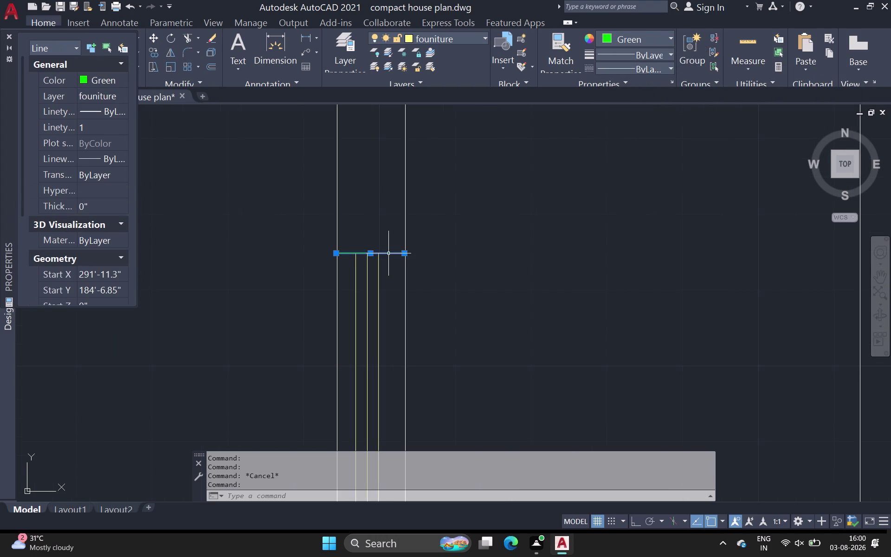
key(Delete)
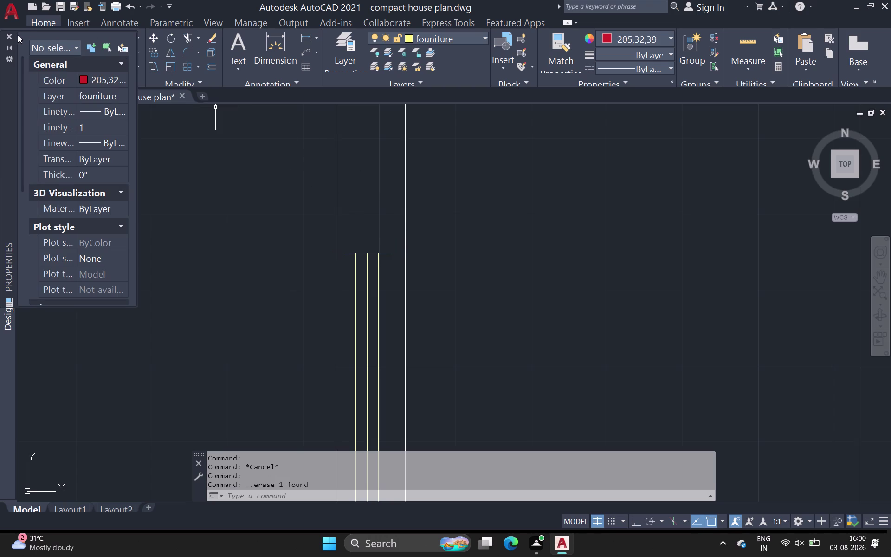
key(ctrl+z)
key(ctrl+z)
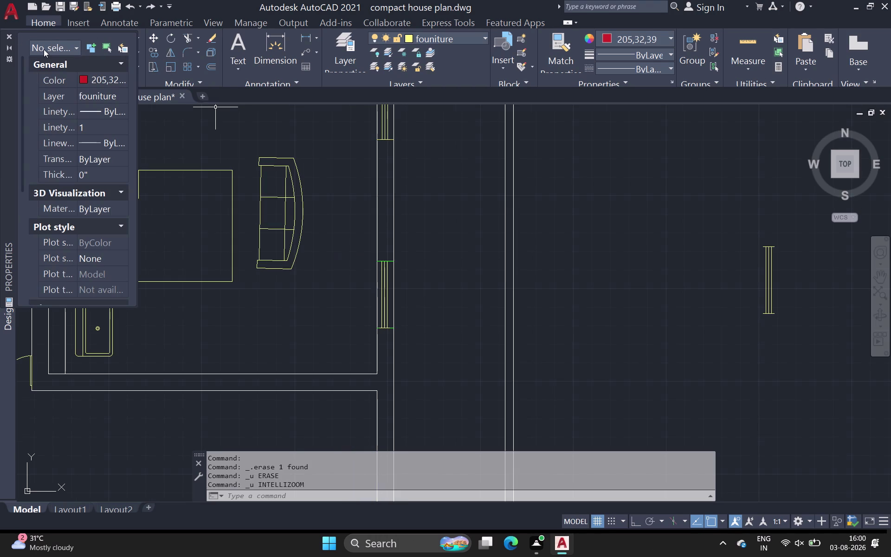
key(ctrl+z)
key(ctrl+z)
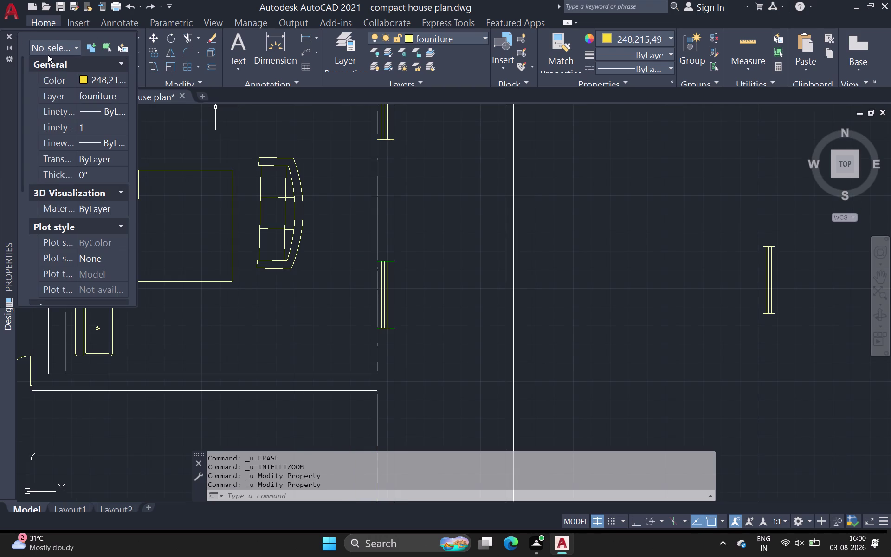
key(Escape)
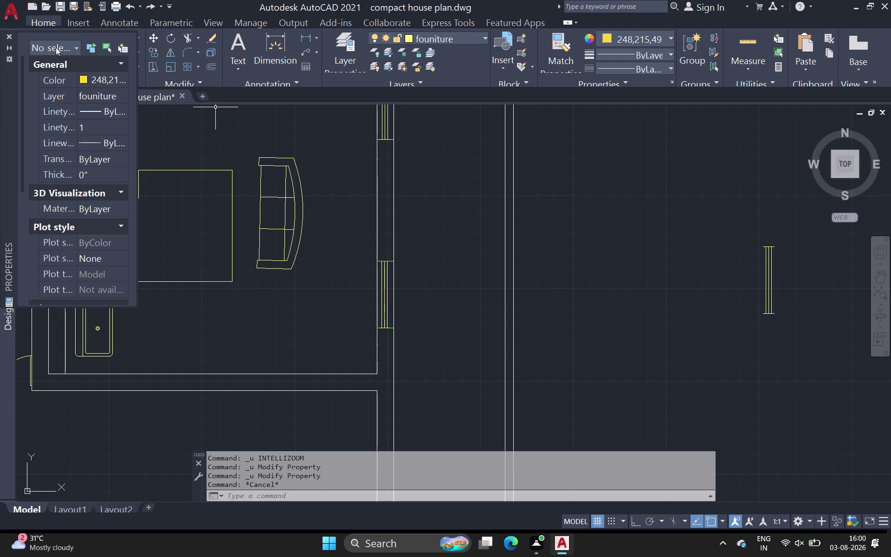
click(10, 36)
Delete the green top edge line of the window frame.
scroll(up, 3)
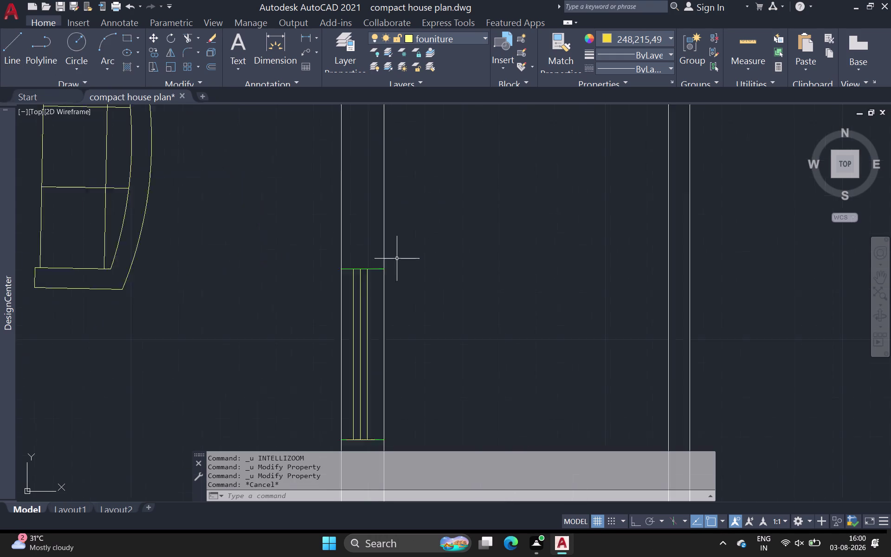
scroll(up, 3)
click(341, 285)
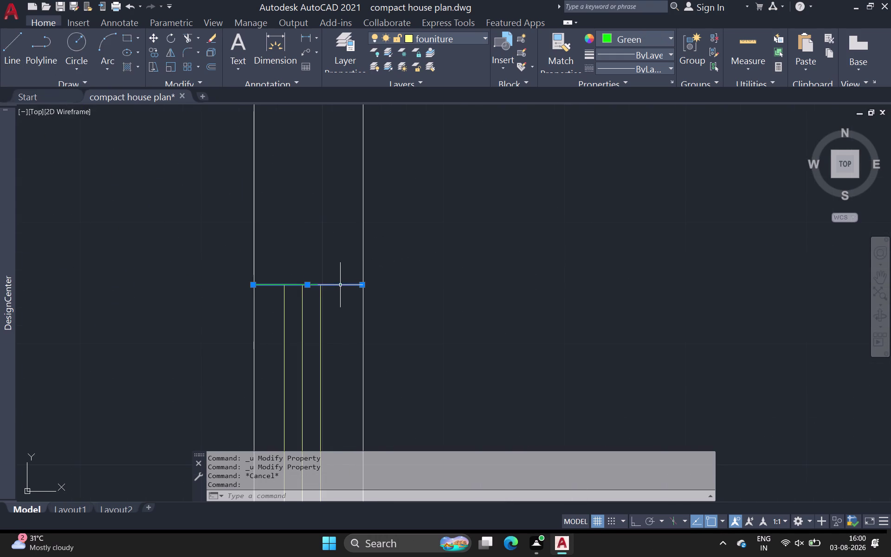
key(Insert)
key(Delete)
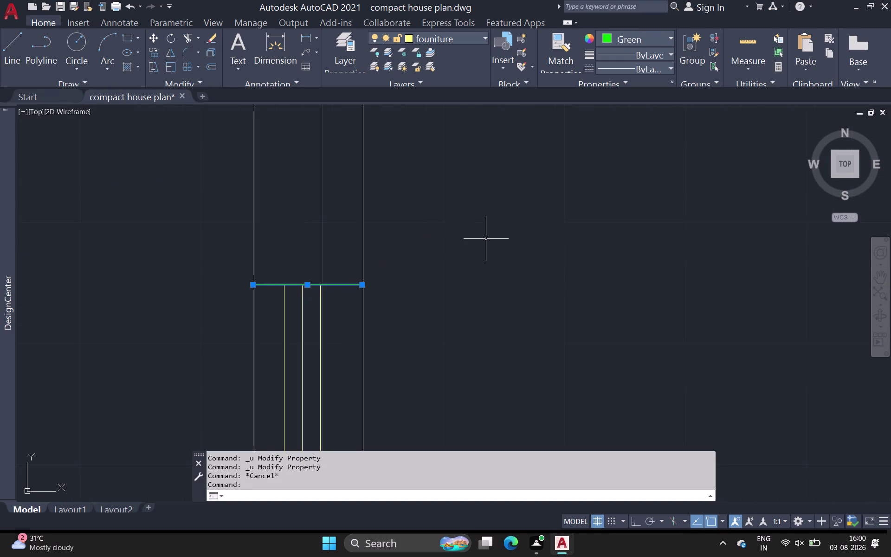
key(Delete)
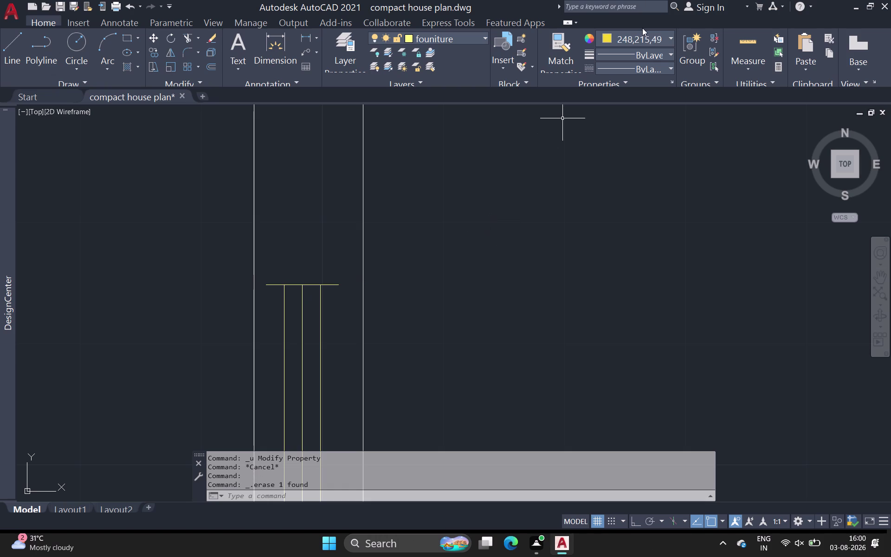
click(643, 52)
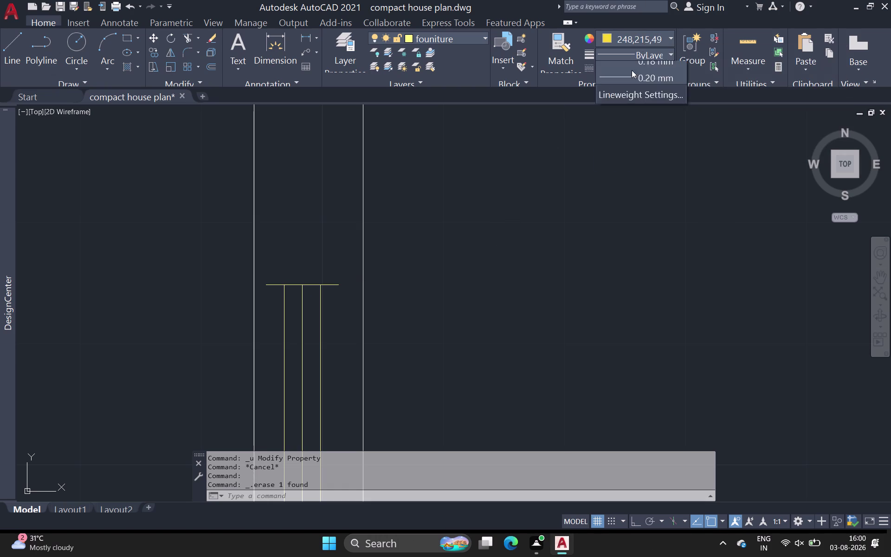
click(11, 42)
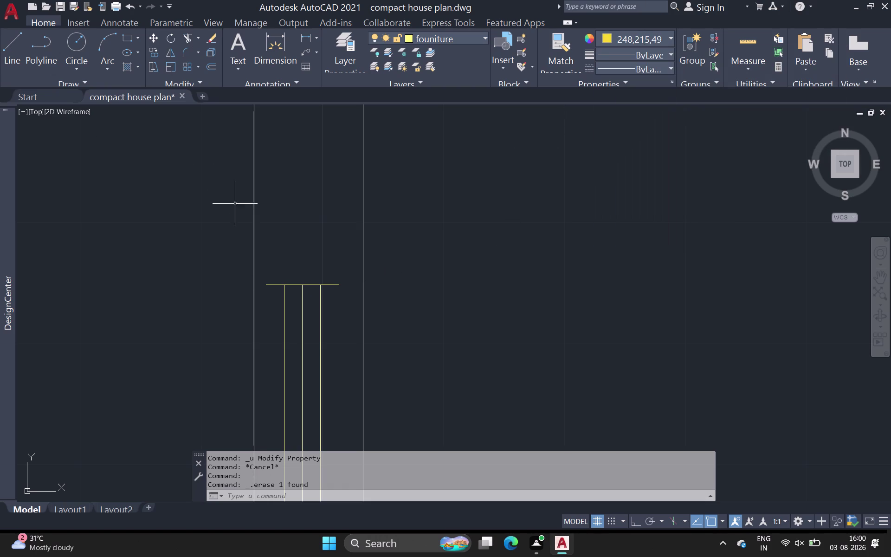
Draw two lines extending the top edge to the inner and outer wall lines.
scroll(up, 3)
click(5, 45)
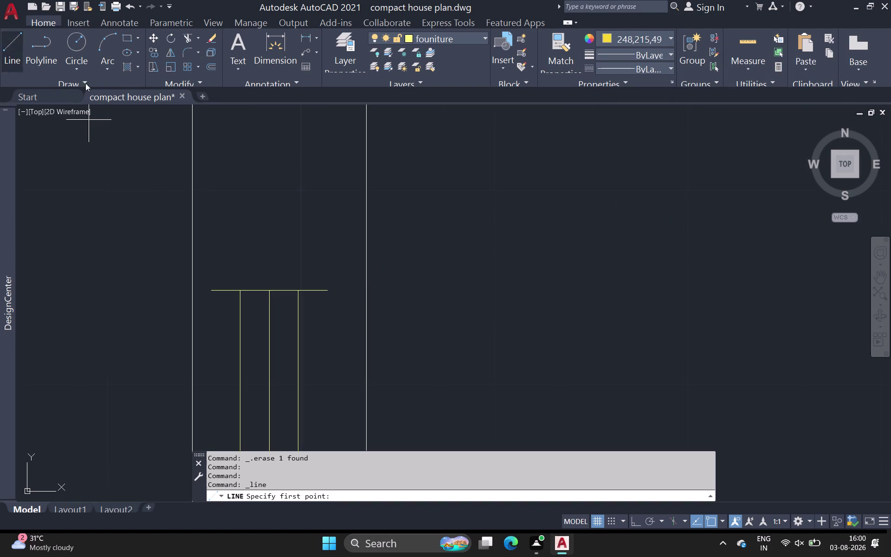
scroll(up, 3)
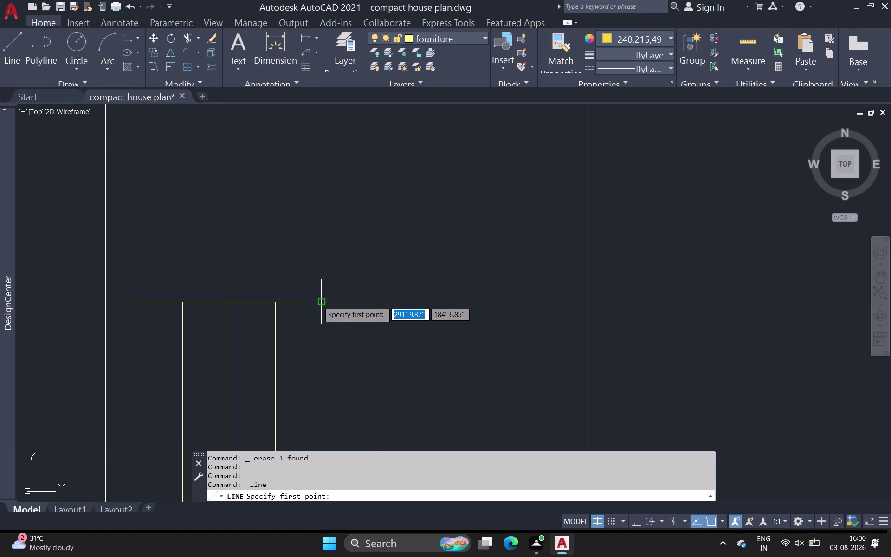
click(317, 302)
click(385, 302)
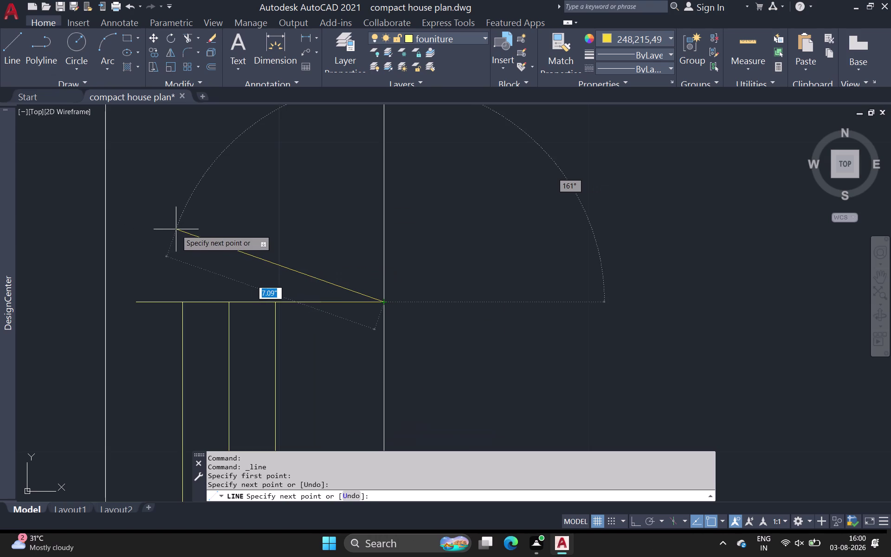
key(space)
click(5, 41)
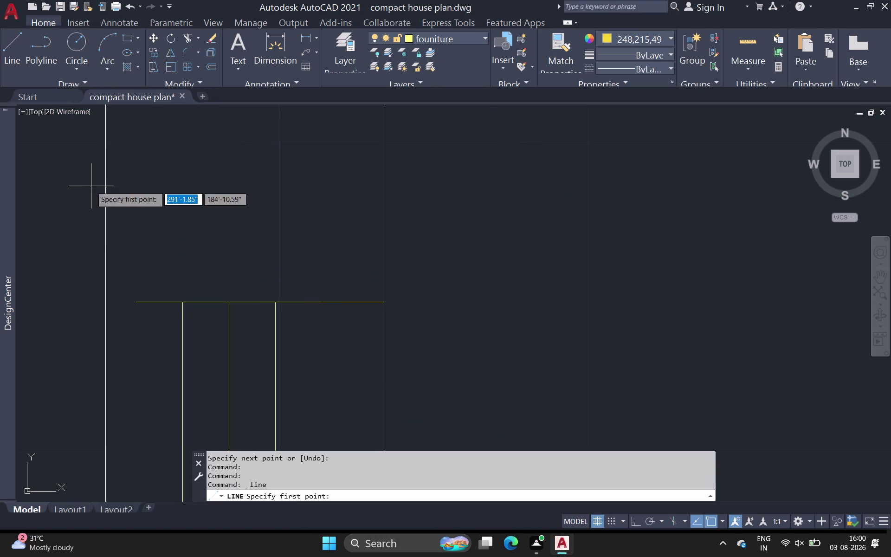
click(140, 303)
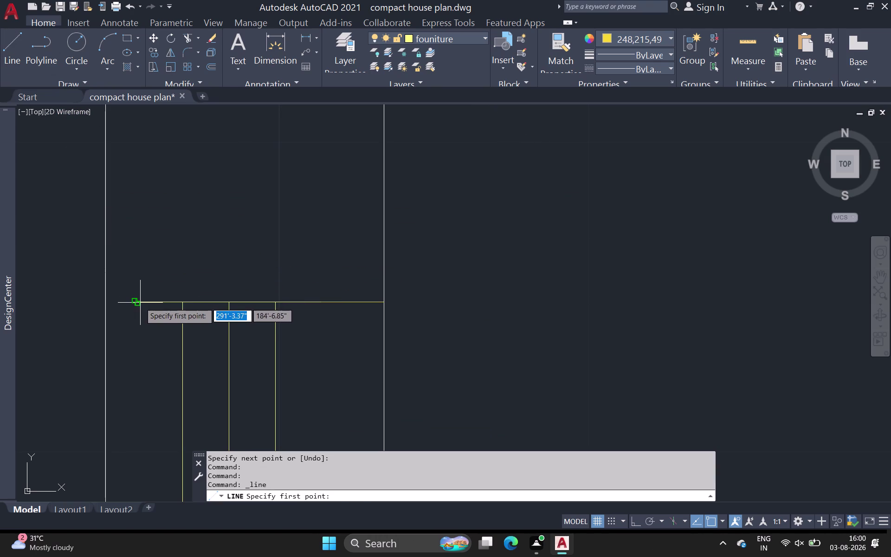
click(102, 301)
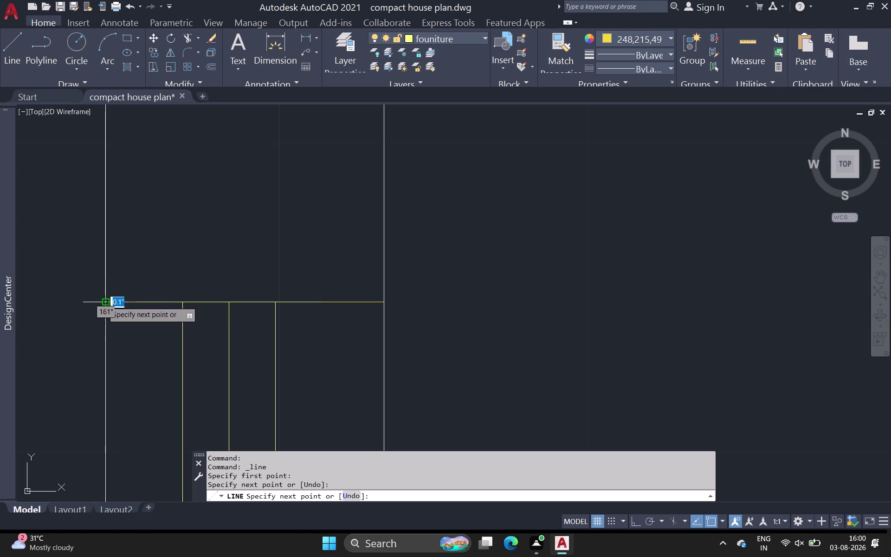
key(space)
scroll(down, 3)
middle_drag(215, 246, 229, 211)
scroll(down, 3)
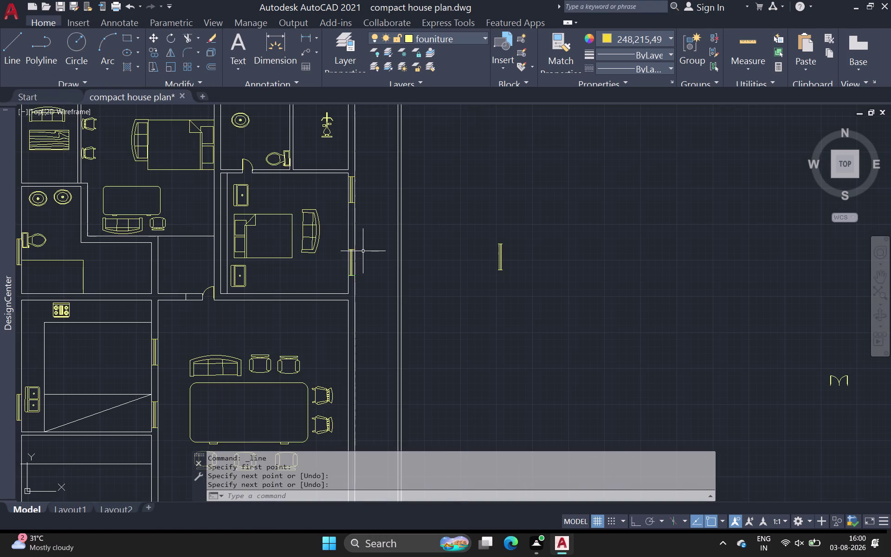
middle_drag(238, 273, 294, 250)
scroll(down, 3)
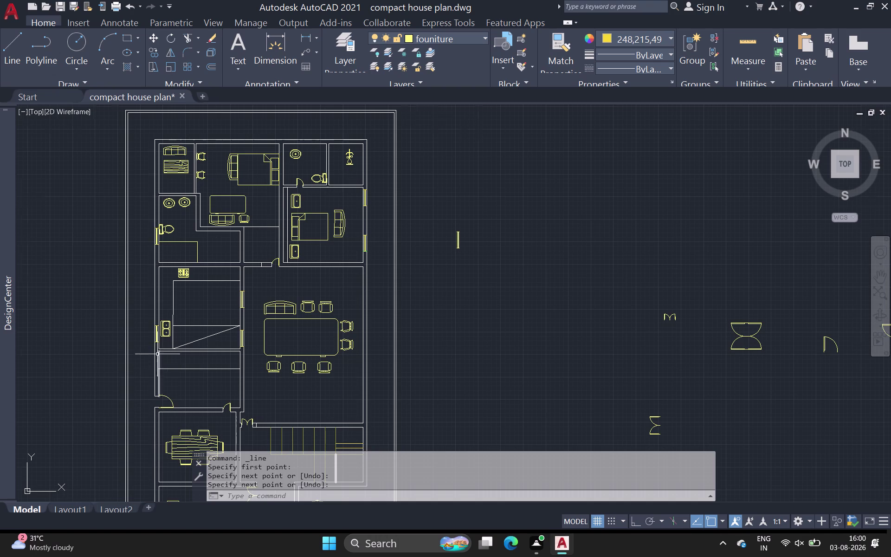
scroll(up, 3)
scroll(up, 3)
scroll(up, 3)
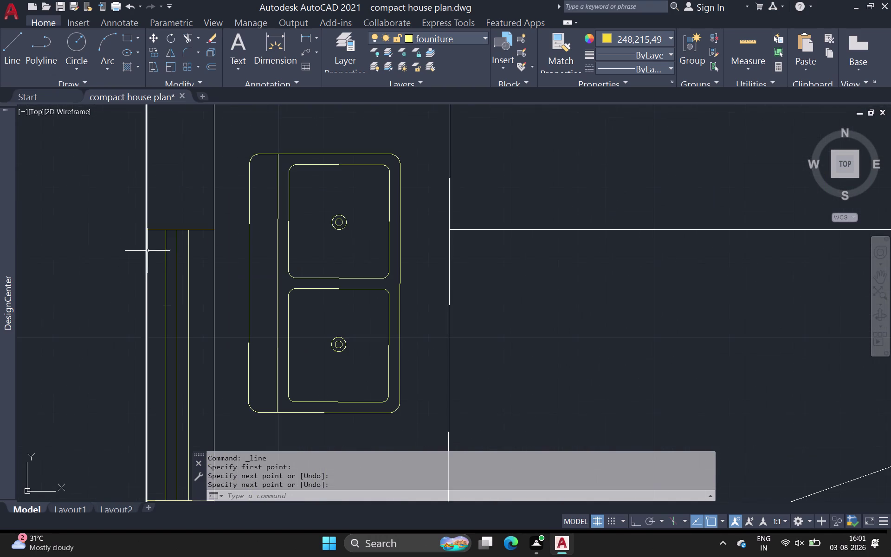
scroll(up, 3)
scroll(down, 3)
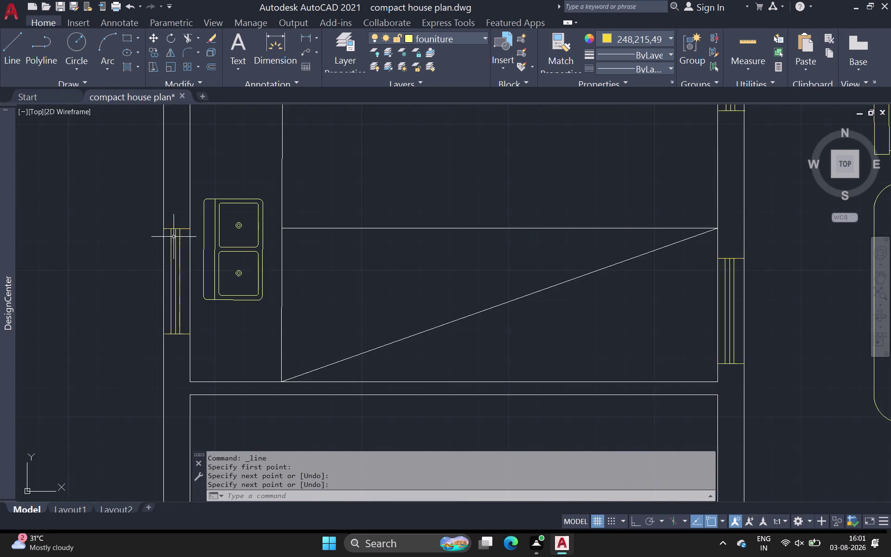
scroll(down, 3)
scroll(up, 3)
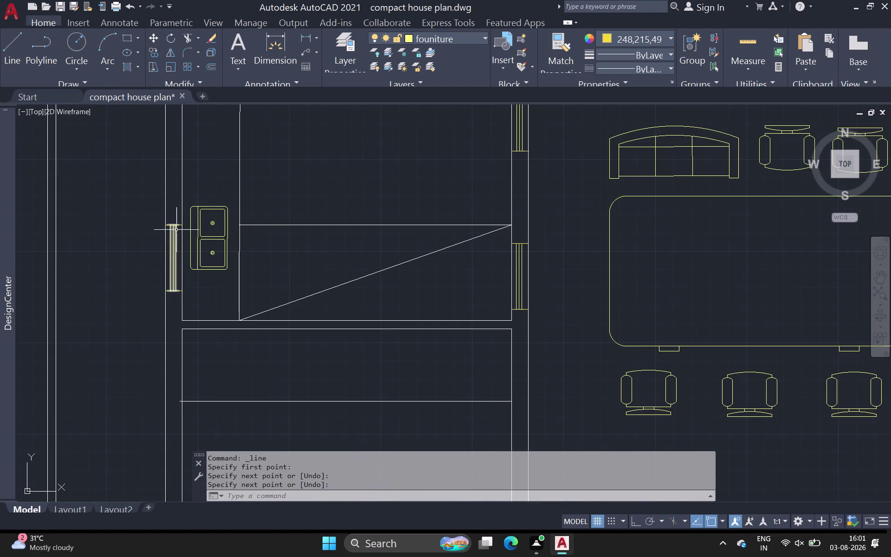
scroll(up, 3)
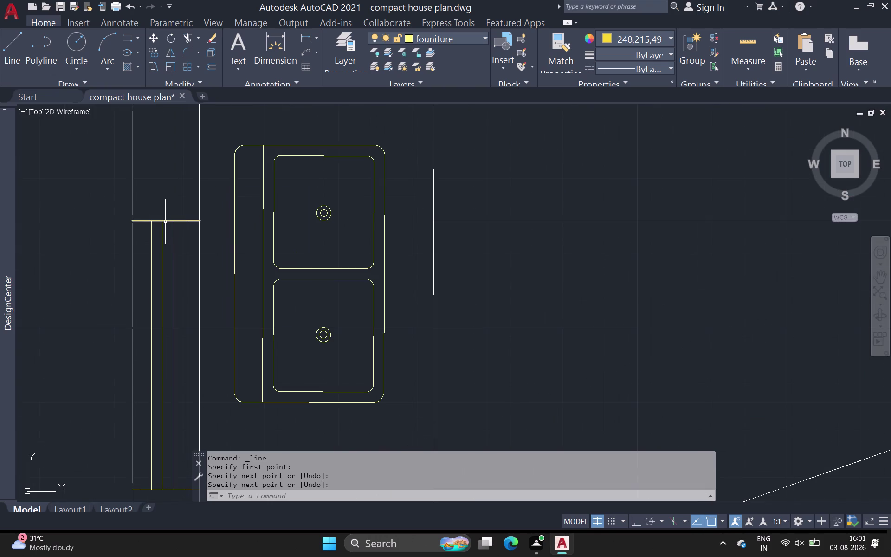
scroll(down, 3)
middle_drag(167, 259, 200, 251)
scroll(down, 3)
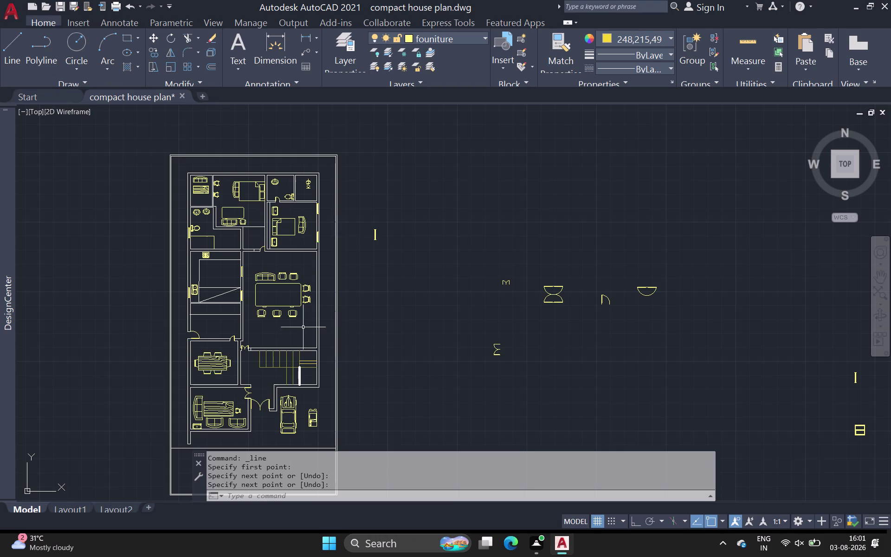
scroll(up, 3)
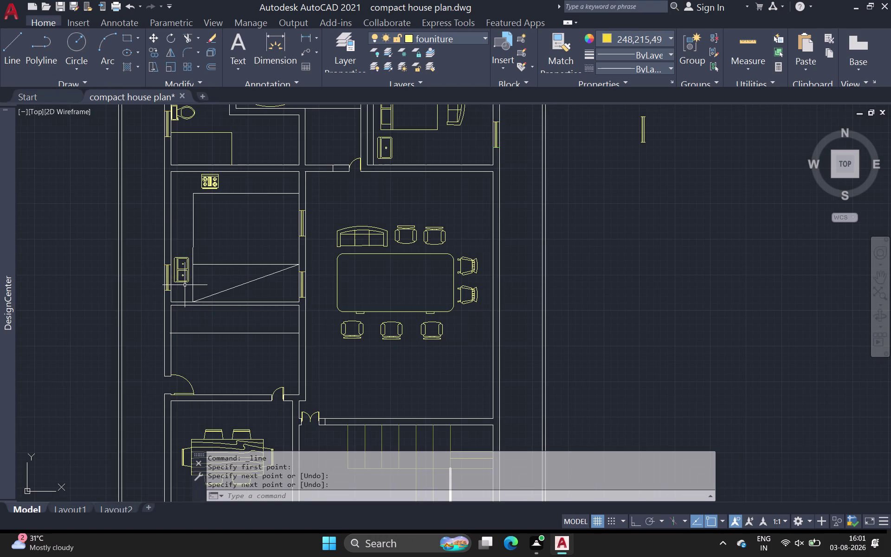
key(ctrl+z)
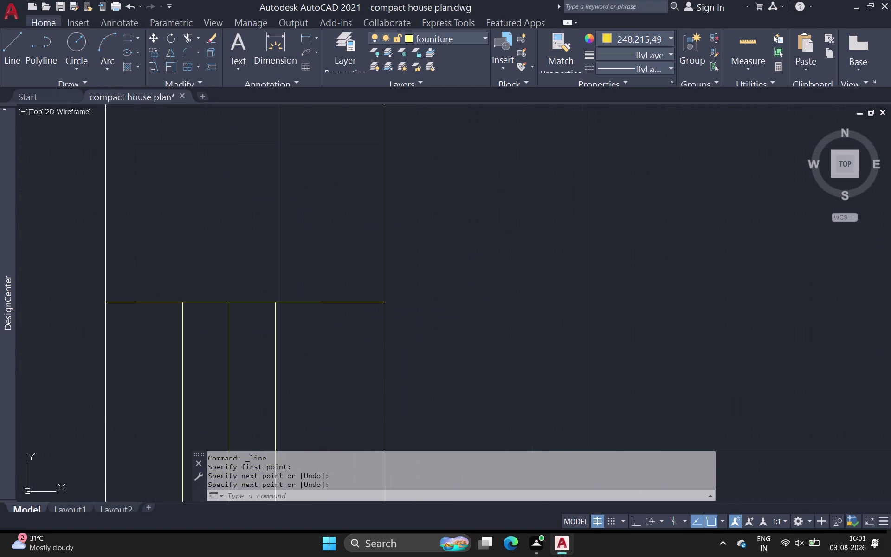
Undo the added edge lines, line deletion, property change and object copy near the bathroom wall.
key(ctrl+z)
key(ctrl+z)
key(ctrl+z)
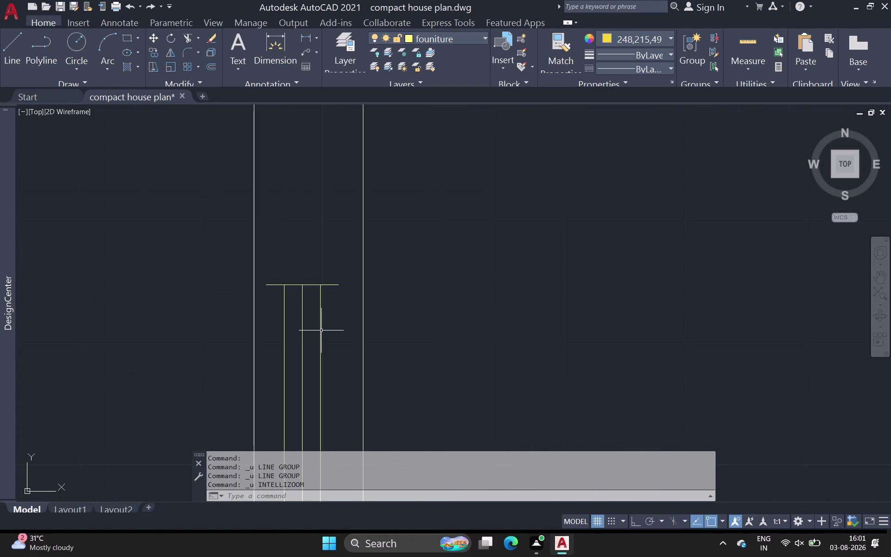
key(ctrl+z)
key(ctrl+z)
key(ctrl+z)
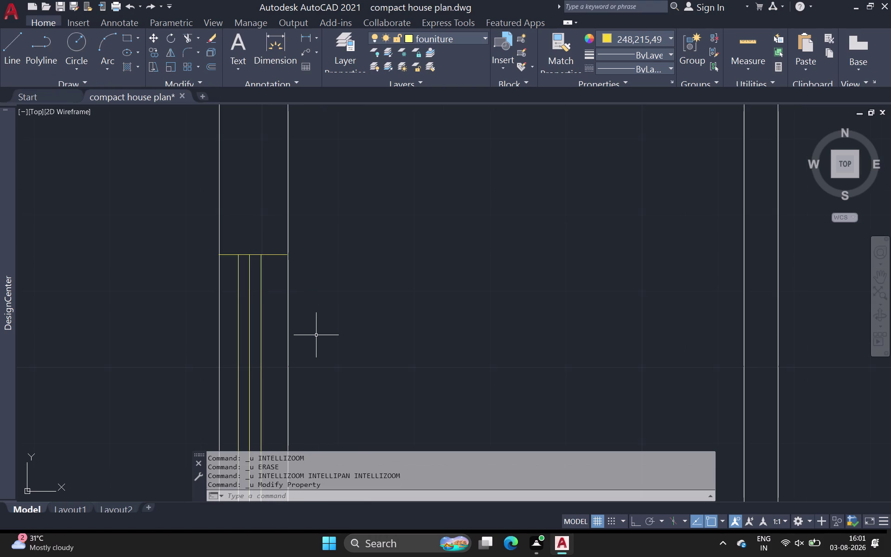
key(ctrl+z)
key(ctrl+z)
key(ctrl+z)
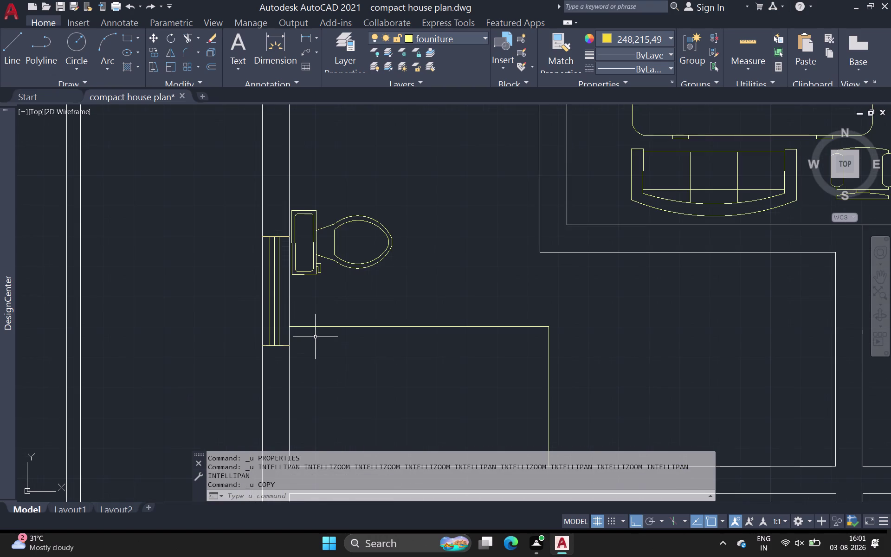
key(ctrl+z)
key(ctrl+z)
key(ctrl+z)
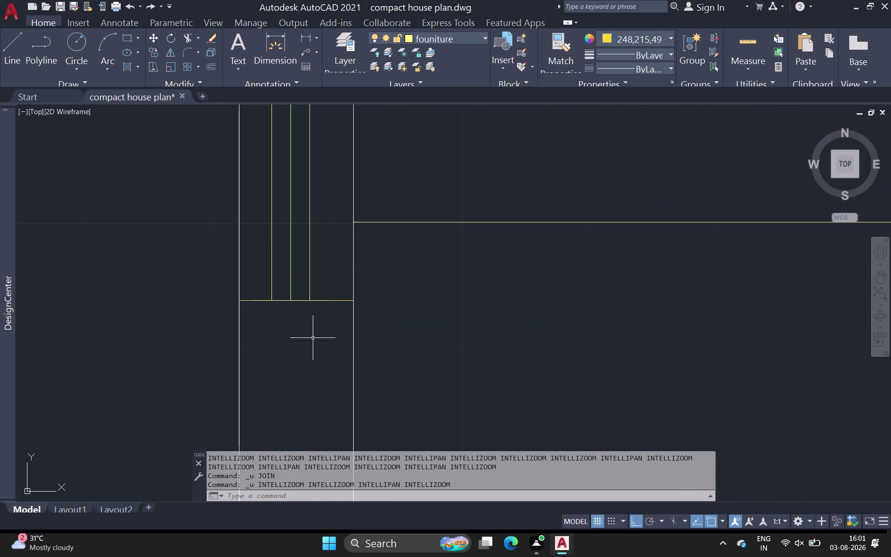
key(ctrl+z)
key(ctrl+z)
key(ctrl+z)
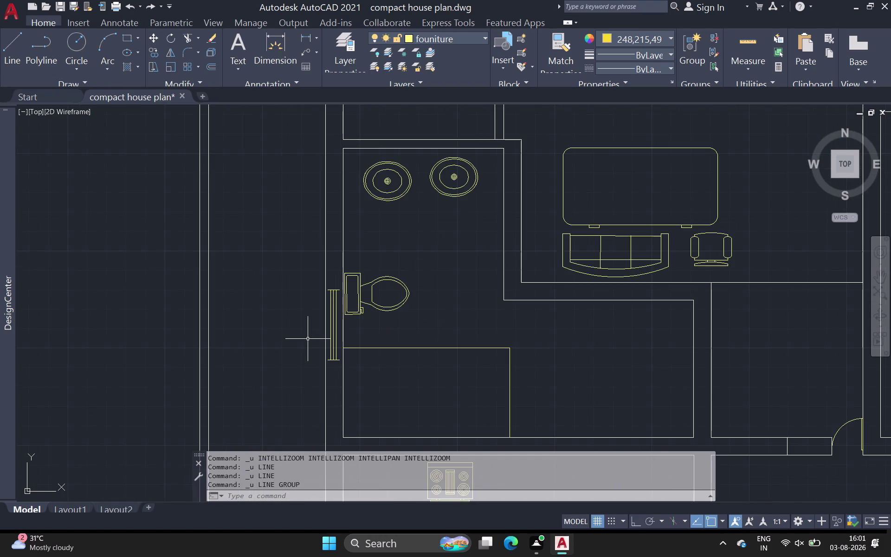
key(ctrl+z)
key(ctrl+z)
Undo the remaining edits through the window copy, zoom out, and select the lone window piece.
scroll(down, 3)
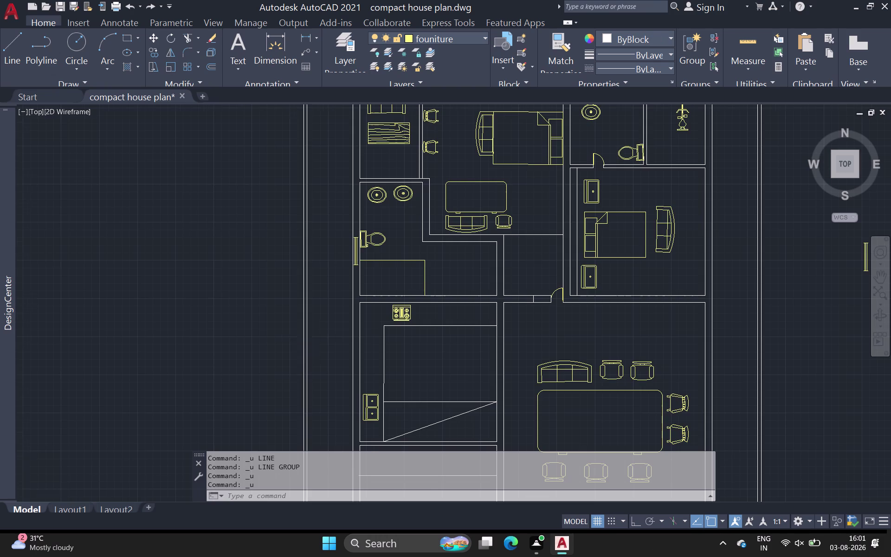
scroll(down, 3)
scroll(up, 3)
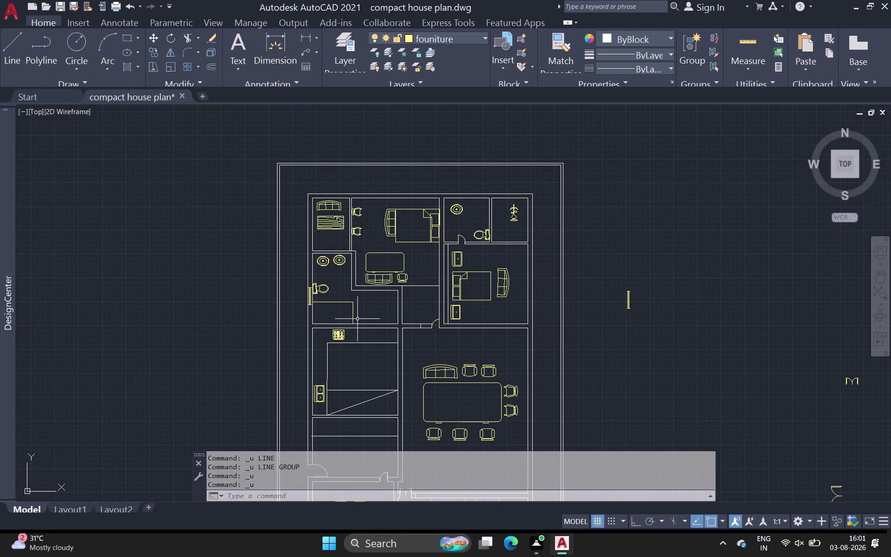
key(ctrl+z)
scroll(down, 3)
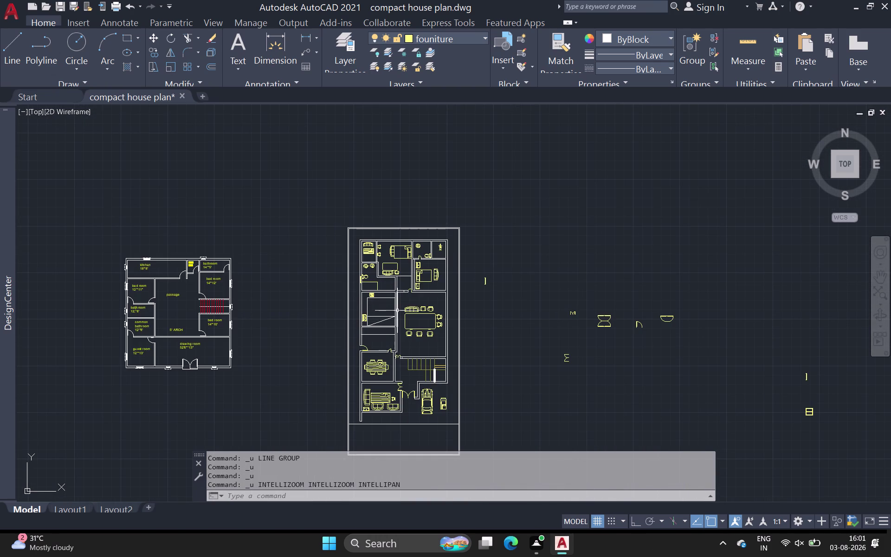
key(ctrl+z)
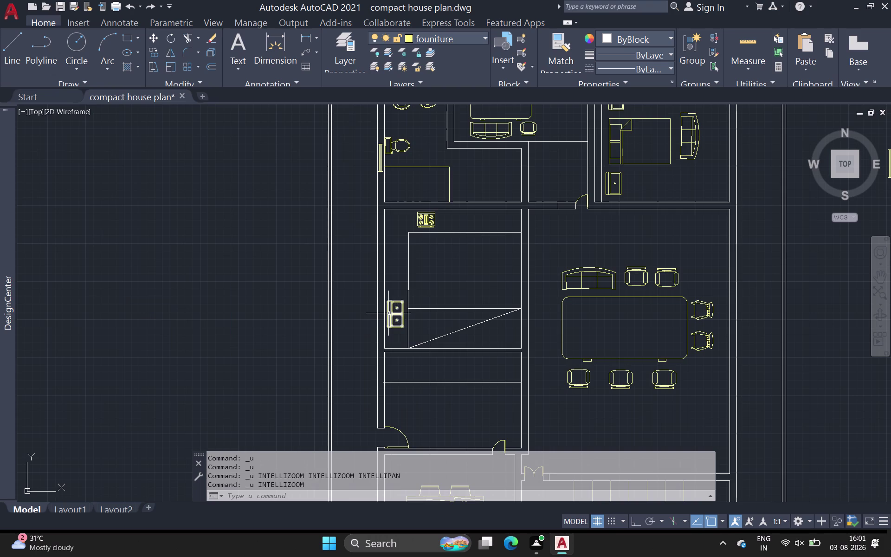
key(ctrl+z)
scroll(down, 3)
scroll(down, 3)
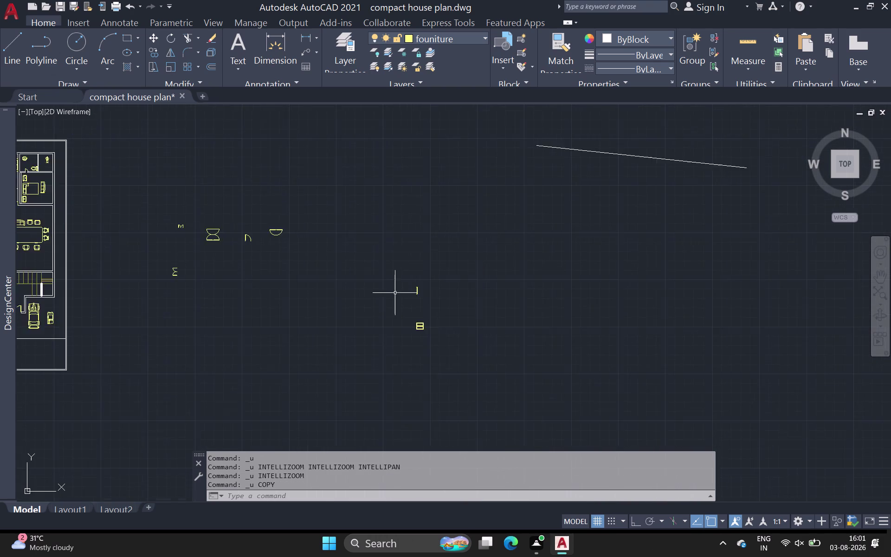
scroll(down, 3)
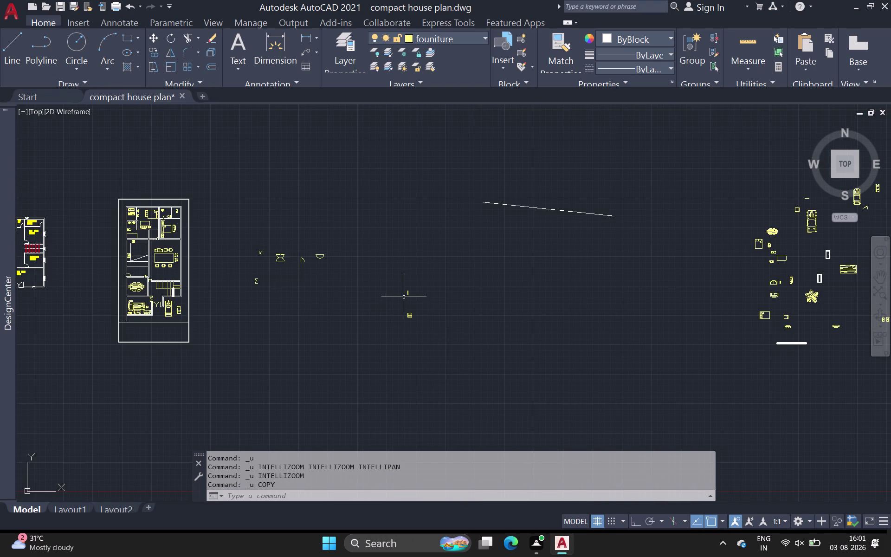
click(407, 295)
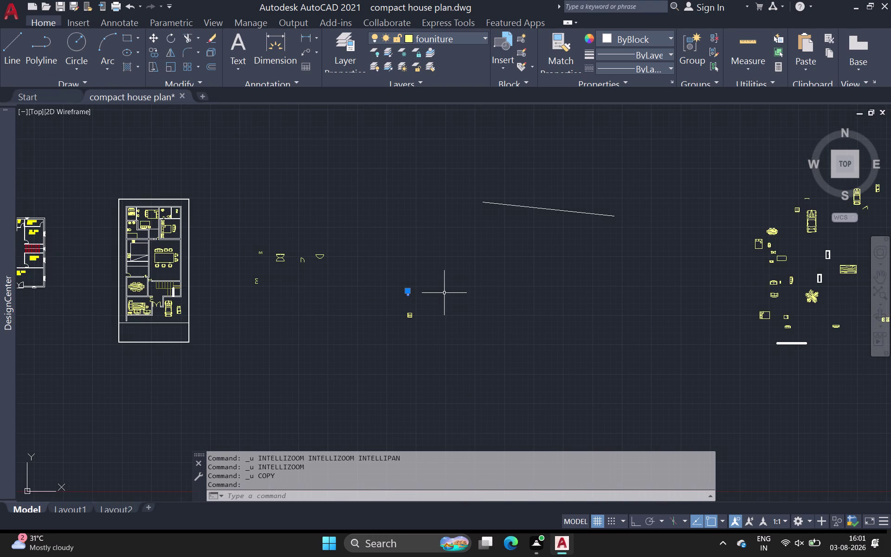
Check the walls layer colour in Layer Properties, keep it cyan, and close the manager.
click(336, 60)
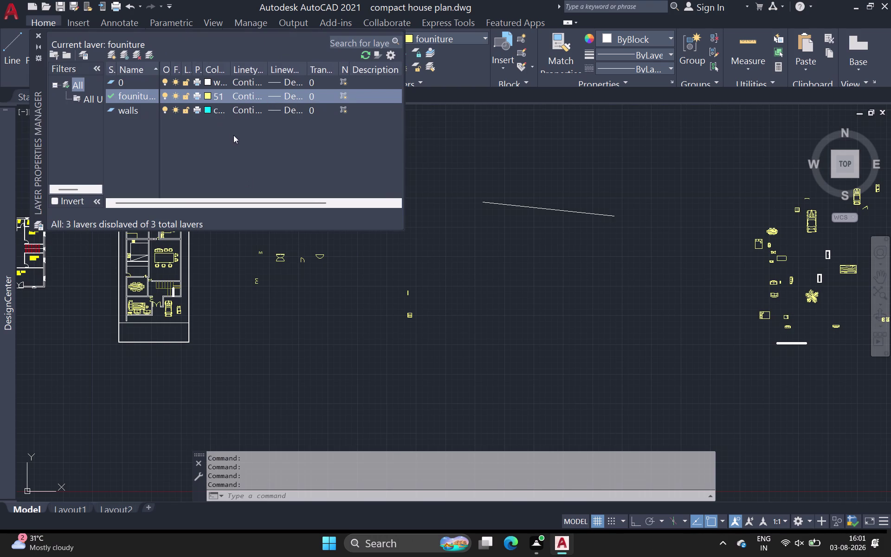
click(207, 110)
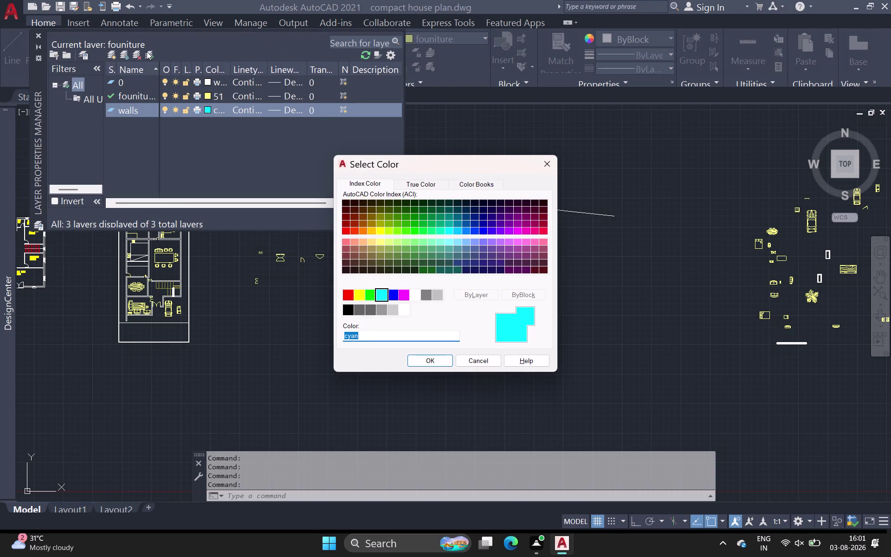
click(146, 52)
click(547, 167)
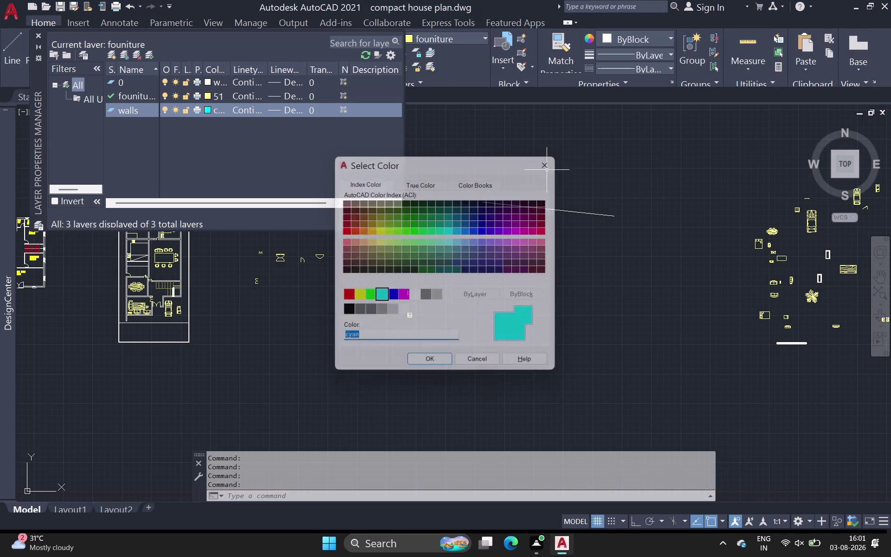
key(Escape)
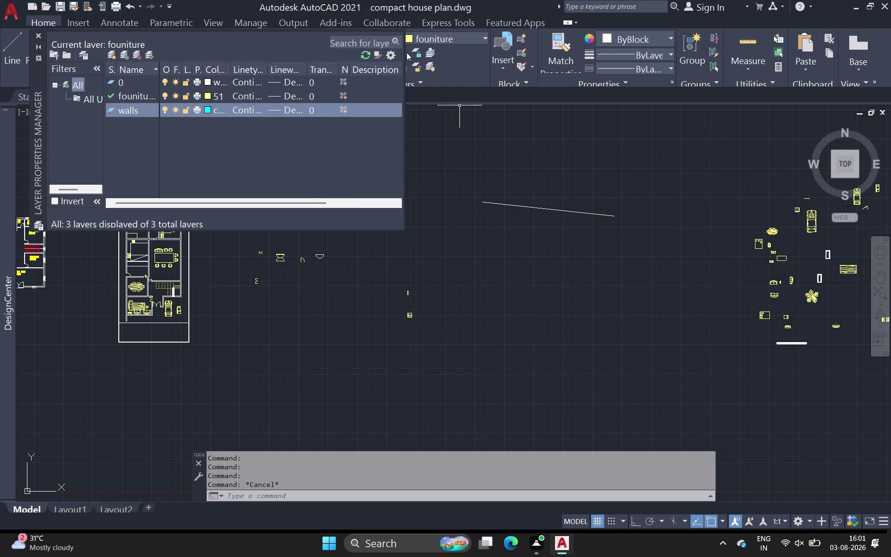
click(38, 33)
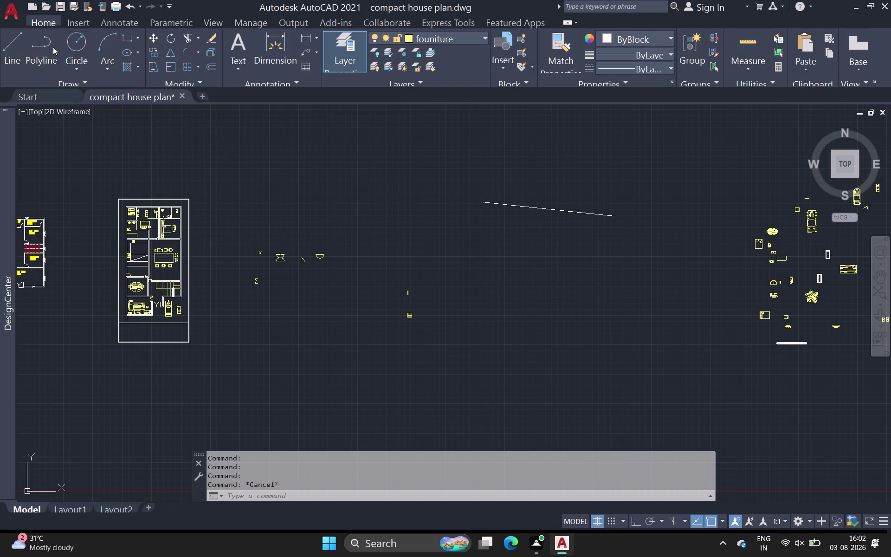
key(Escape)
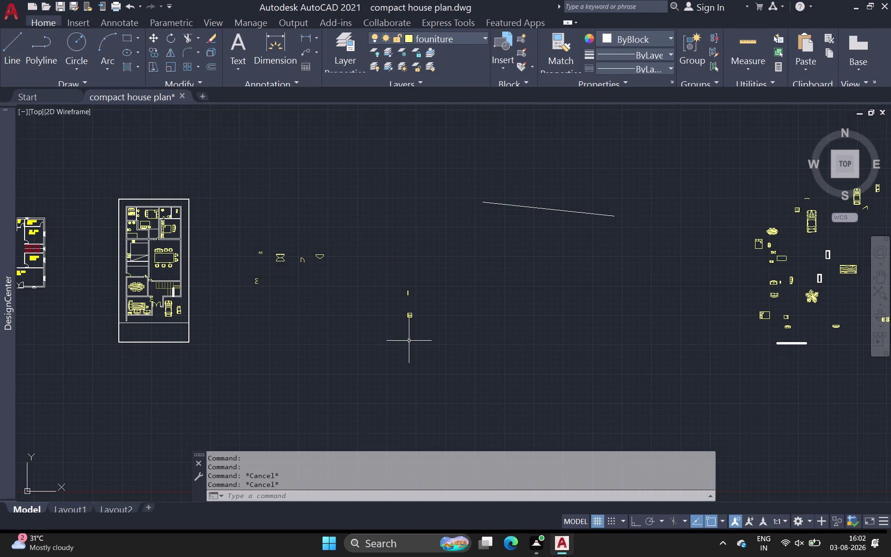
scroll(up, 3)
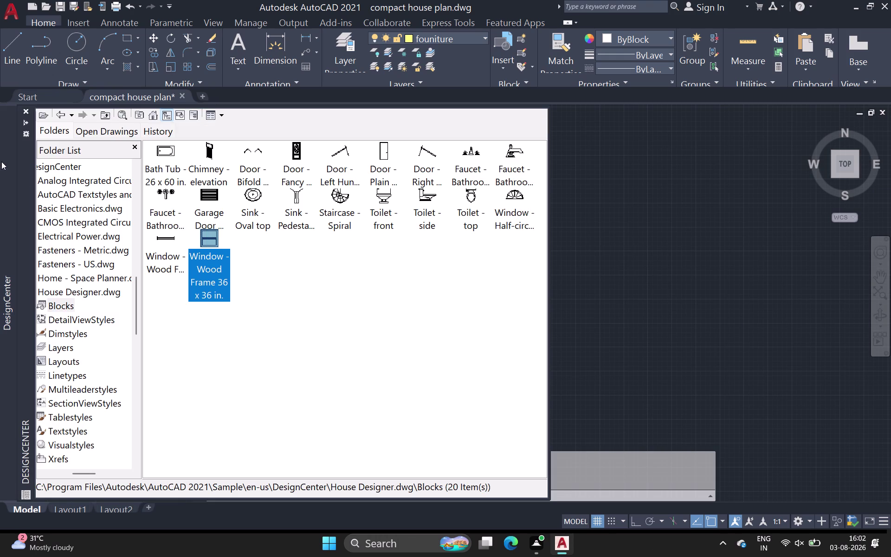
Start inserting the Window - Wood Frame block, abandon it, and reopen the layer settings.
double_click(158, 240)
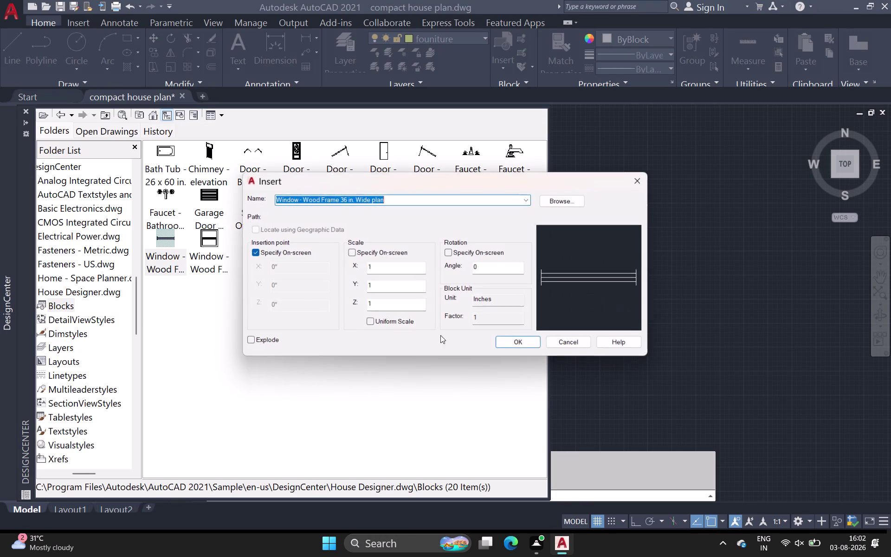
click(523, 340)
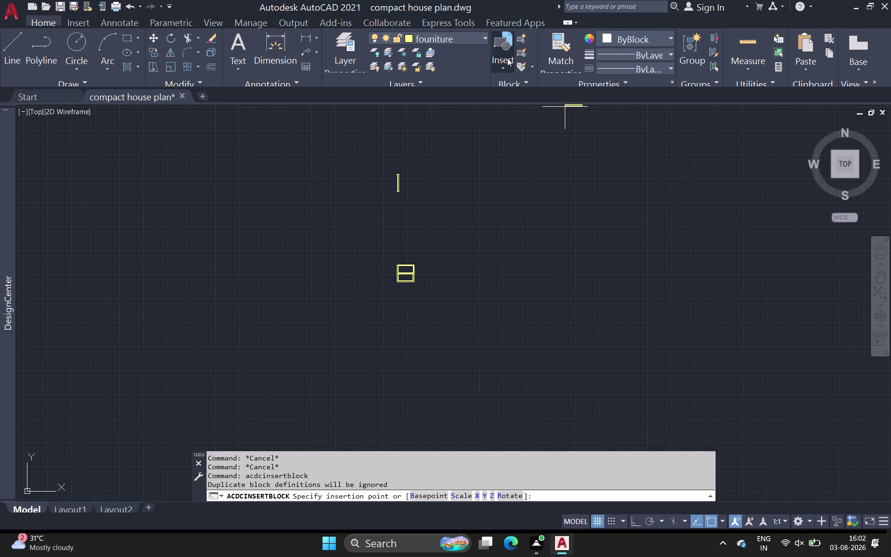
click(478, 42)
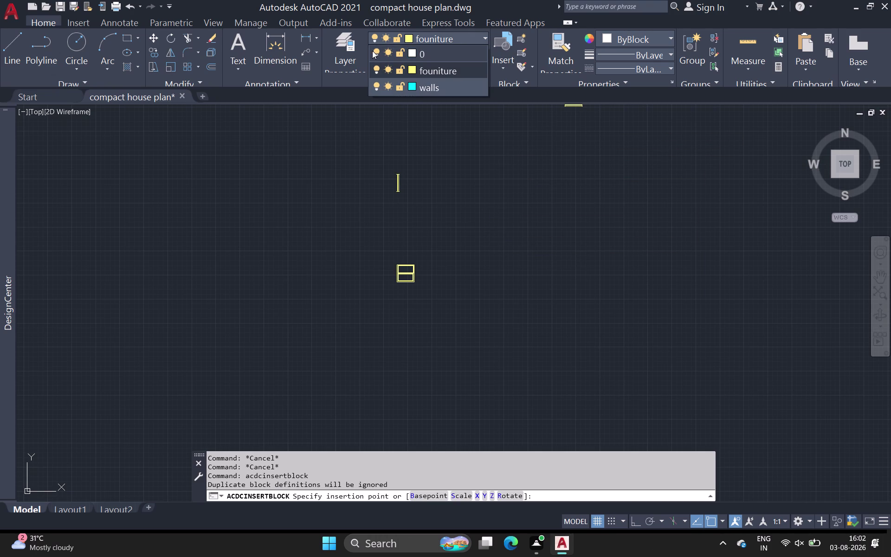
double_click(358, 51)
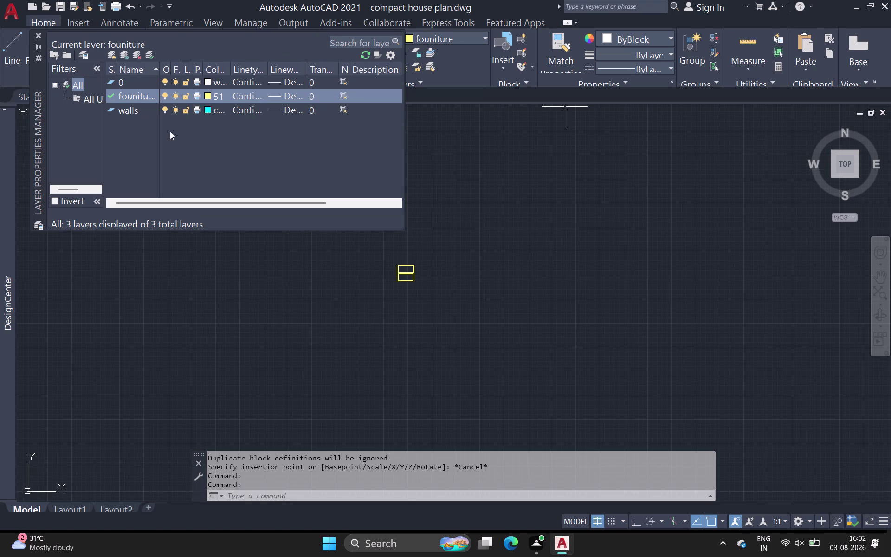
Make walls the current layer and place the Window - Wood Frame 36 in. Wide block.
double_click(142, 108)
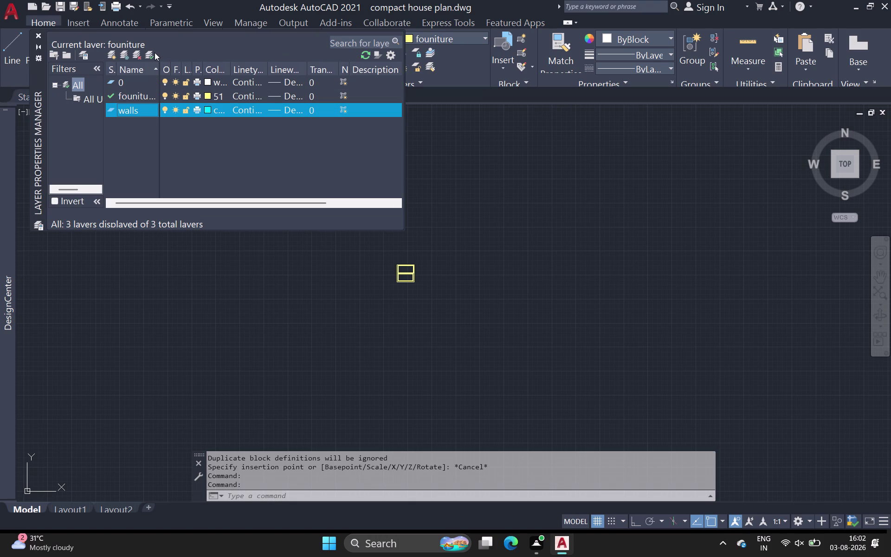
click(153, 52)
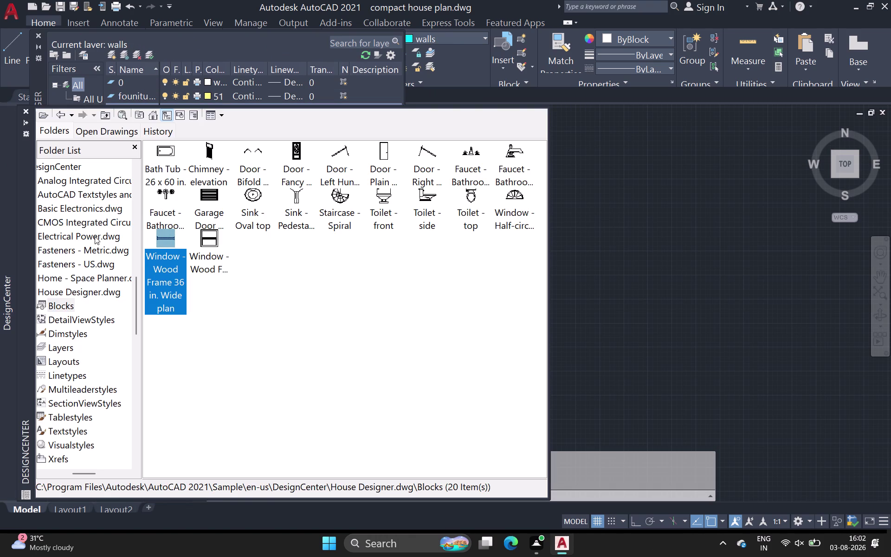
double_click(157, 236)
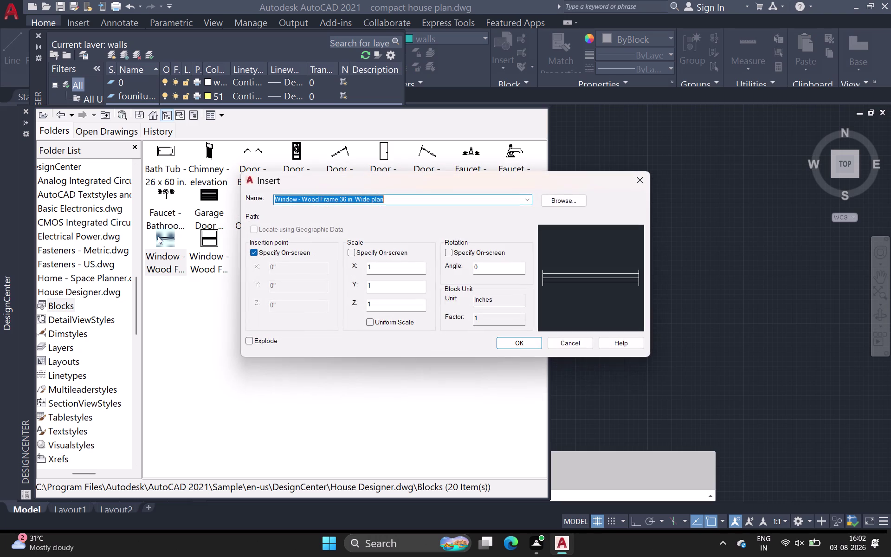
click(522, 345)
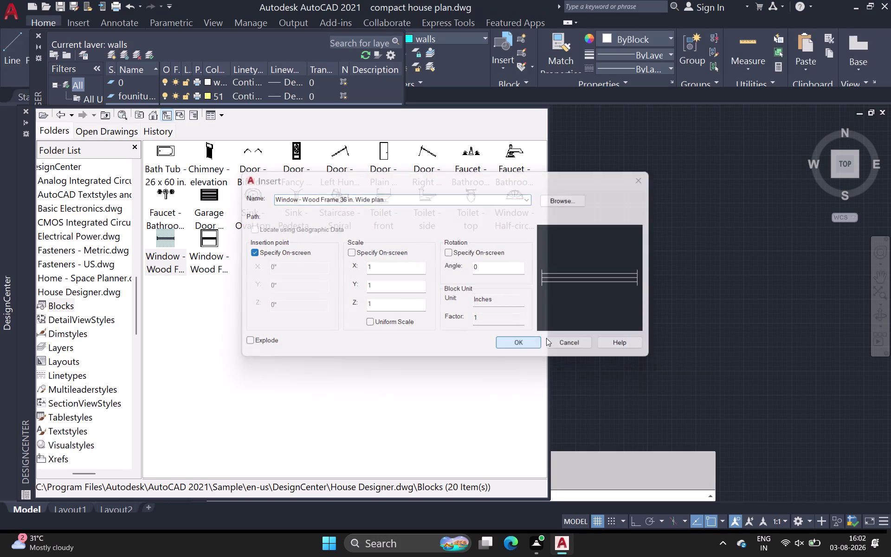
click(594, 297)
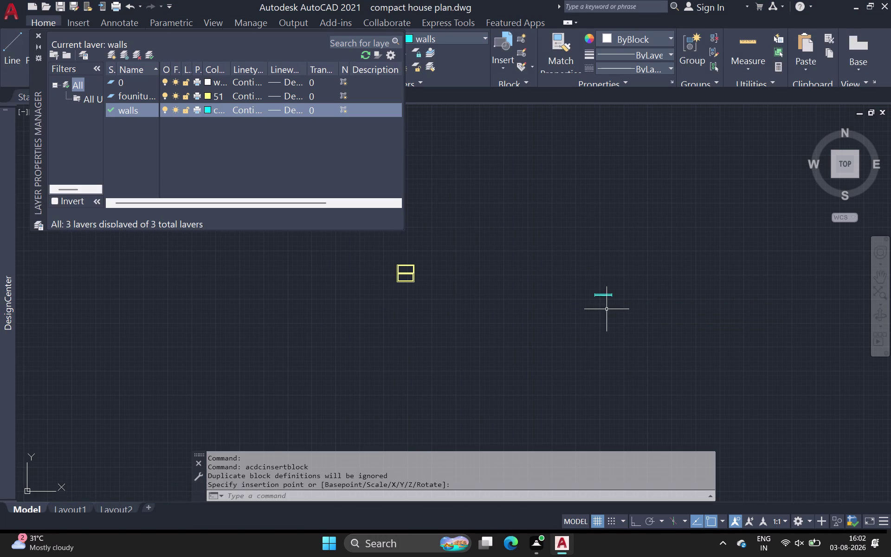
Window-select the newly placed wood-frame window, close the layer palette, and start ROTATE.
key(Escape)
key(Escape)
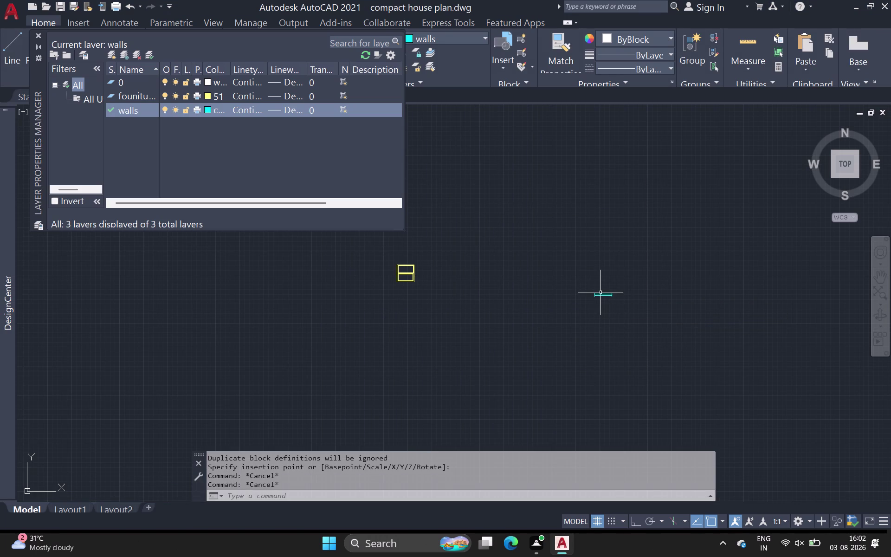
scroll(up, 3)
drag(548, 276, 570, 294)
click(694, 342)
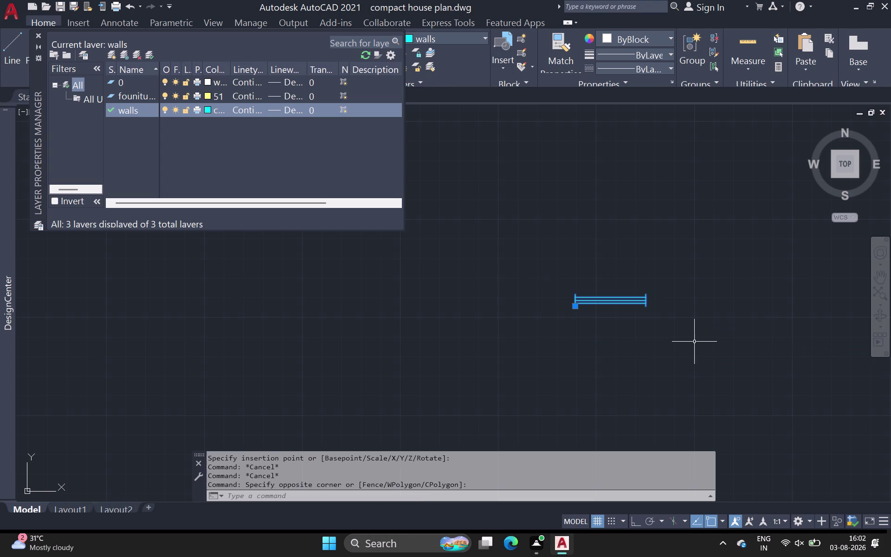
click(38, 33)
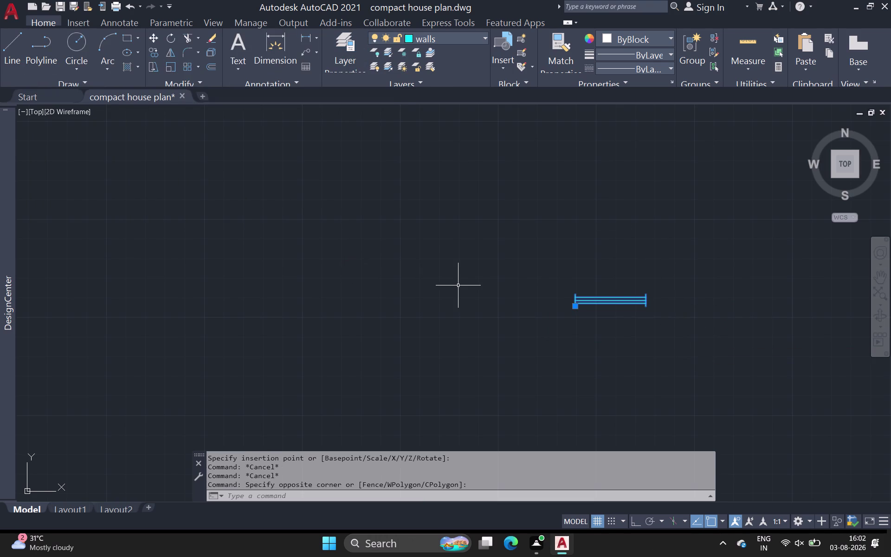
key(r)
key(o)
key(space)
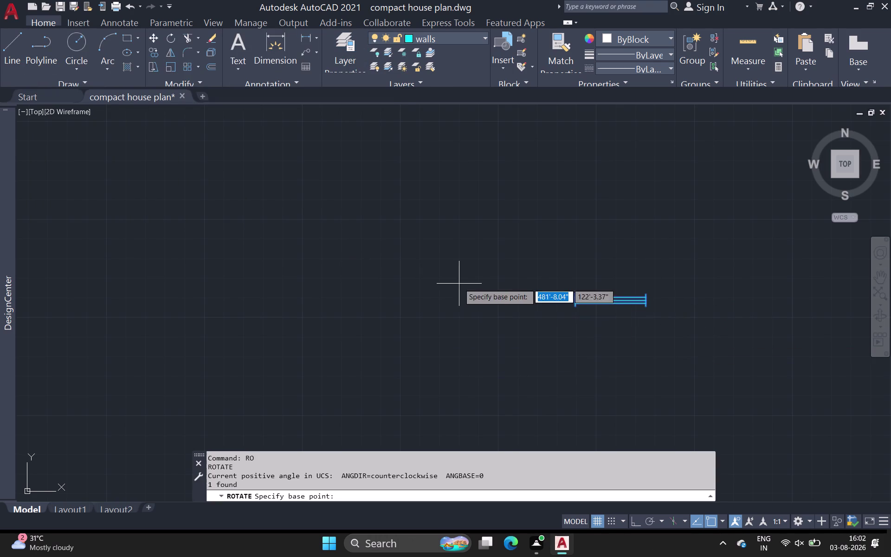
Rotate the wood-frame window 270 degrees about its lower-right end so it stands vertically.
scroll(up, 3)
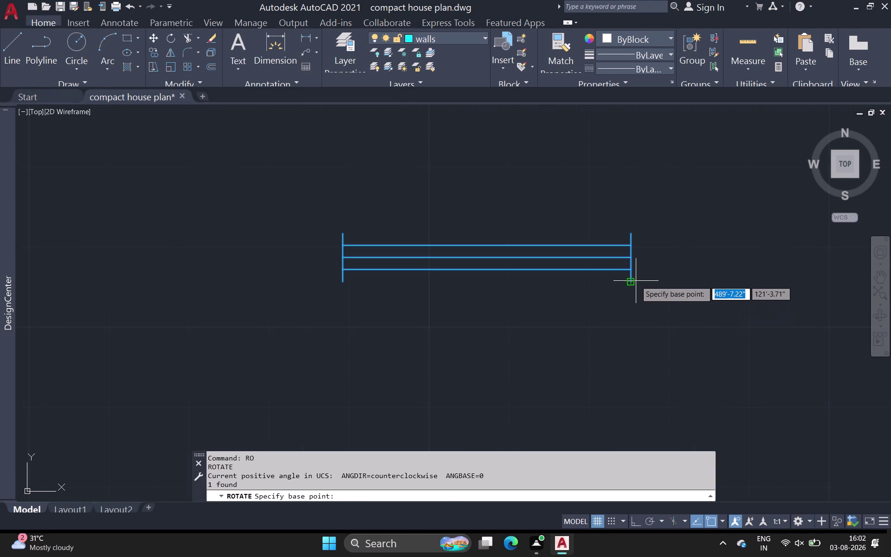
click(634, 281)
middle_drag(633, 334, 634, 359)
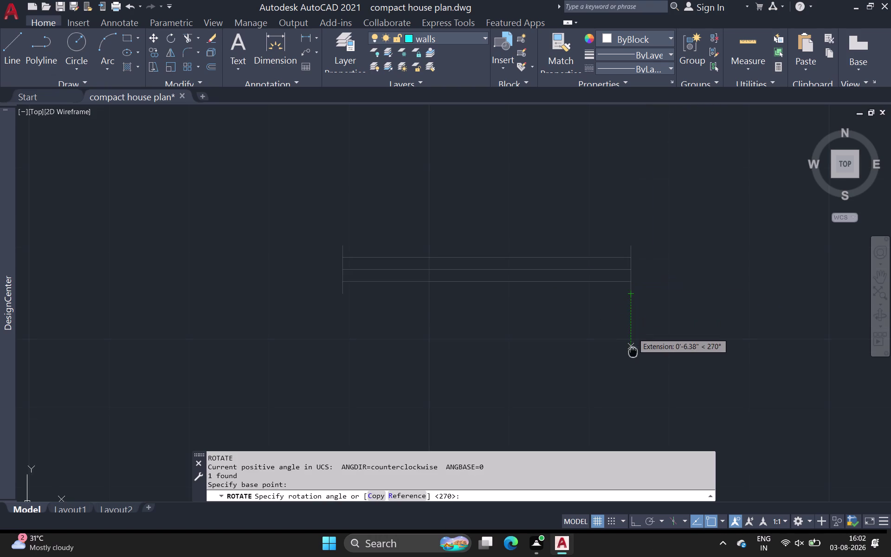
middle_drag(634, 359, 634, 373)
scroll(down, 3)
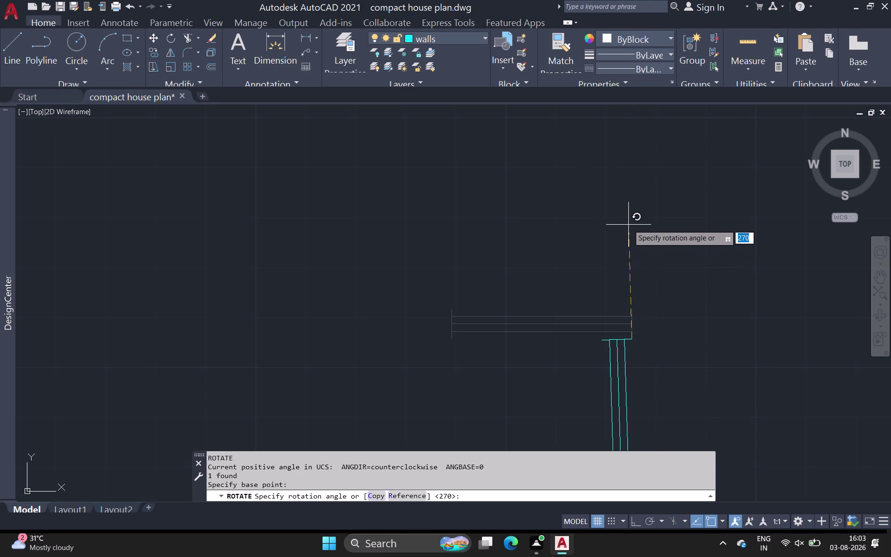
click(632, 180)
scroll(down, 3)
middle_drag(655, 237, 633, 213)
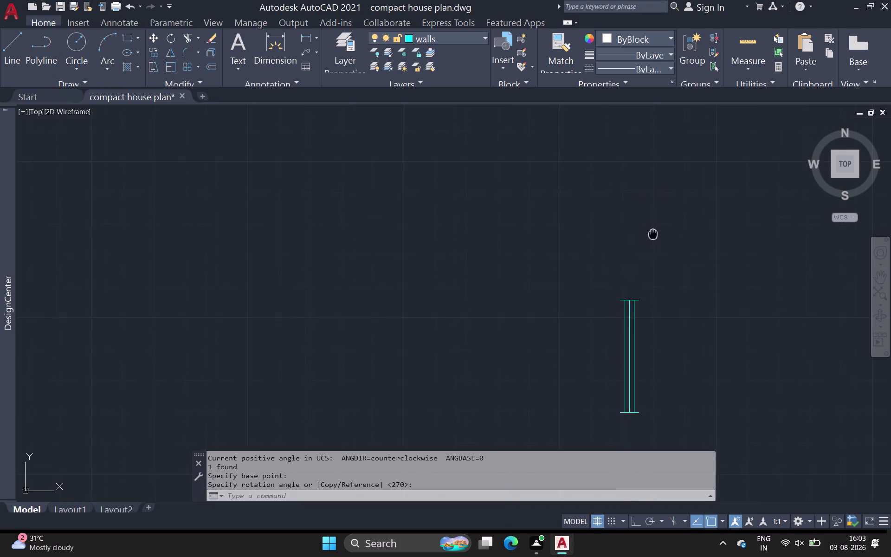
middle_drag(634, 213, 582, 157)
click(561, 240)
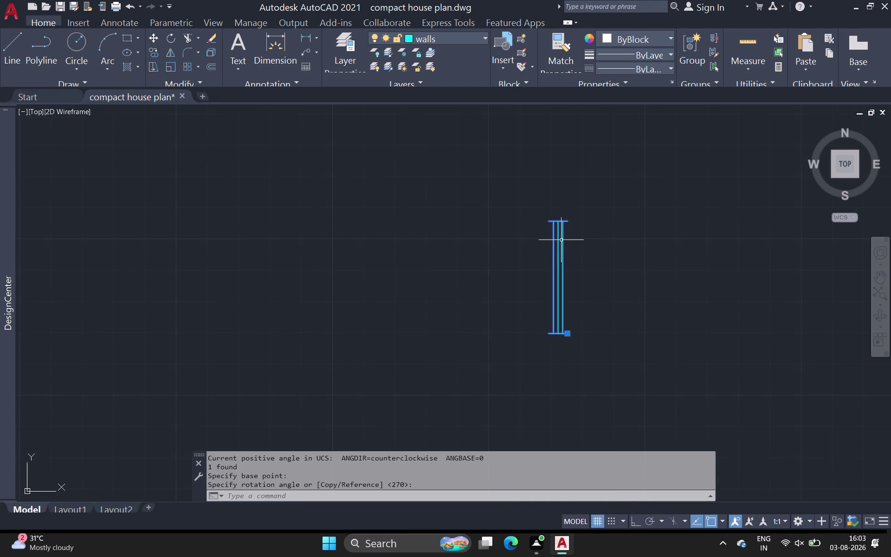
Copy the vertical window piece into the left bathroom wall beside the toilet.
key(c)
key(o)
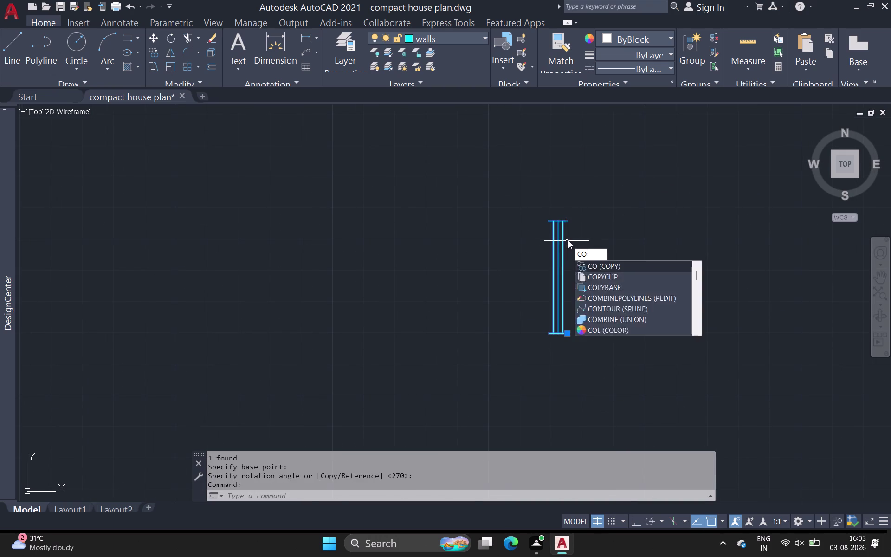
key(space)
click(559, 256)
scroll(down, 3)
middle_drag(208, 274, 252, 258)
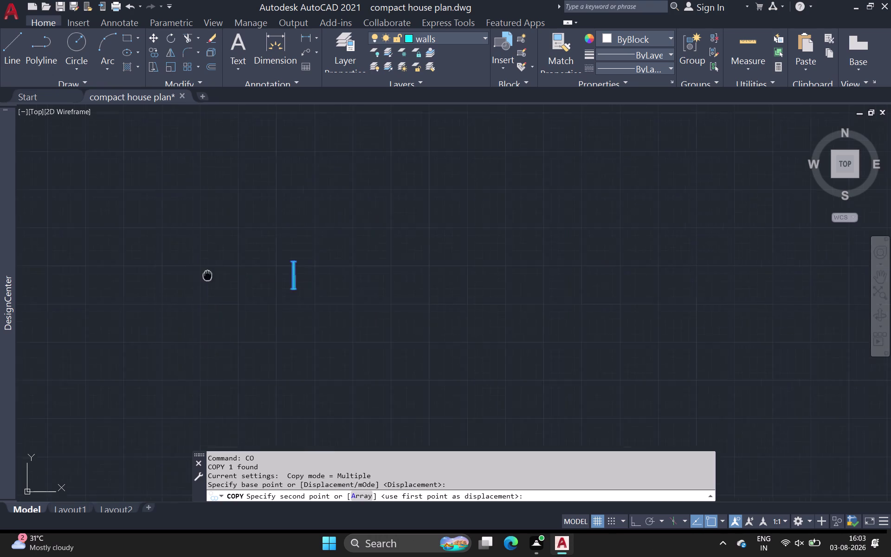
middle_drag(252, 258, 486, 189)
middle_drag(125, 269, 379, 263)
scroll(down, 3)
middle_drag(222, 264, 557, 269)
scroll(down, 3)
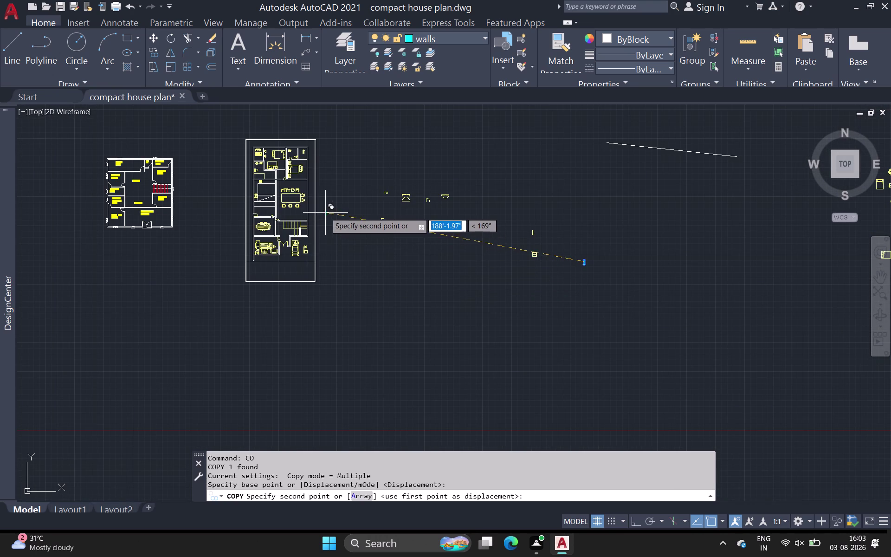
scroll(up, 3)
scroll(up, 3)
middle_drag(264, 165, 229, 387)
scroll(up, 3)
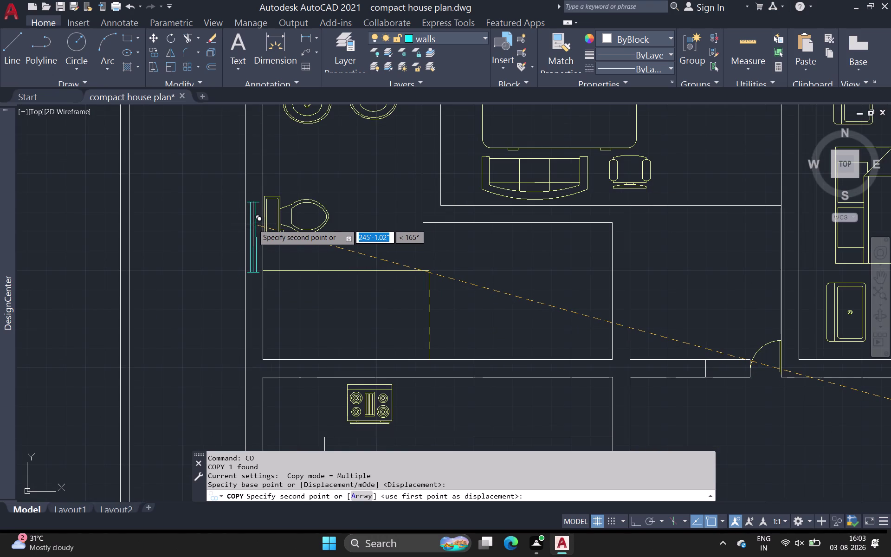
click(254, 224)
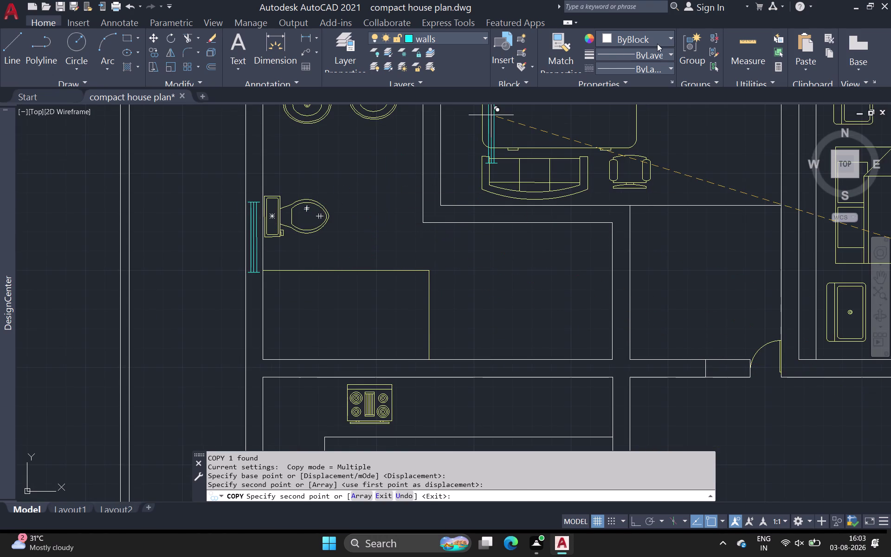
Set the current drawing colour to index colour 130 and end the copy command.
click(655, 40)
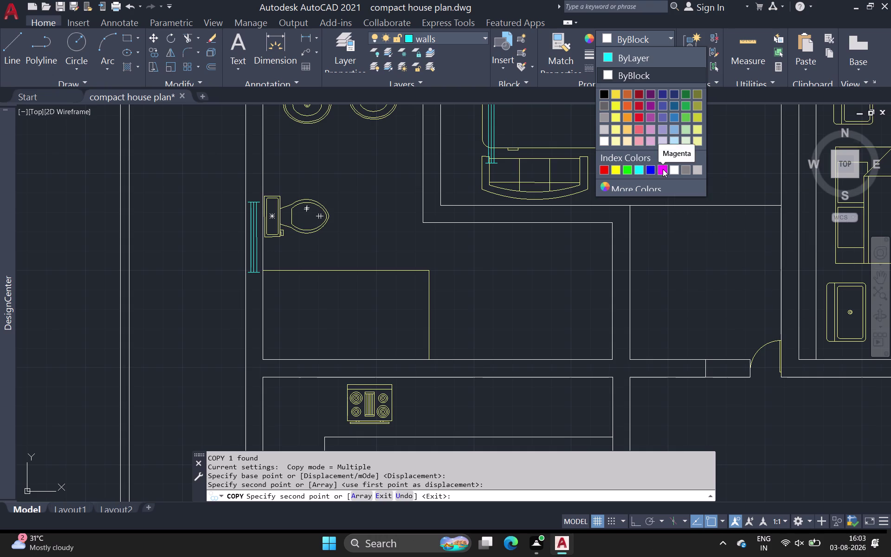
click(641, 185)
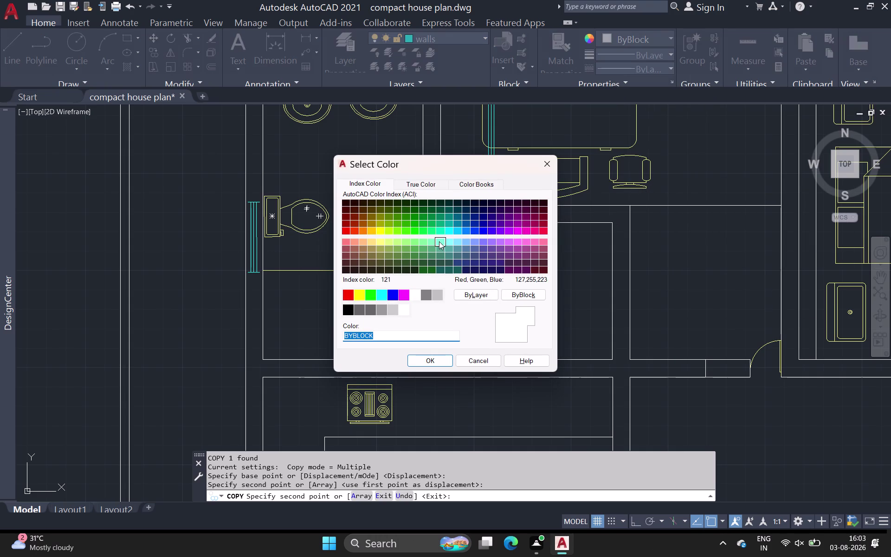
click(448, 231)
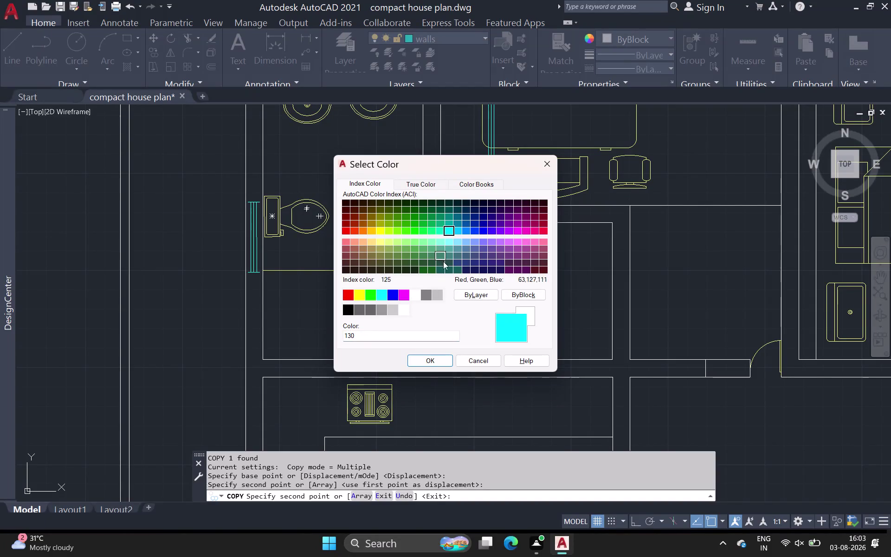
click(430, 361)
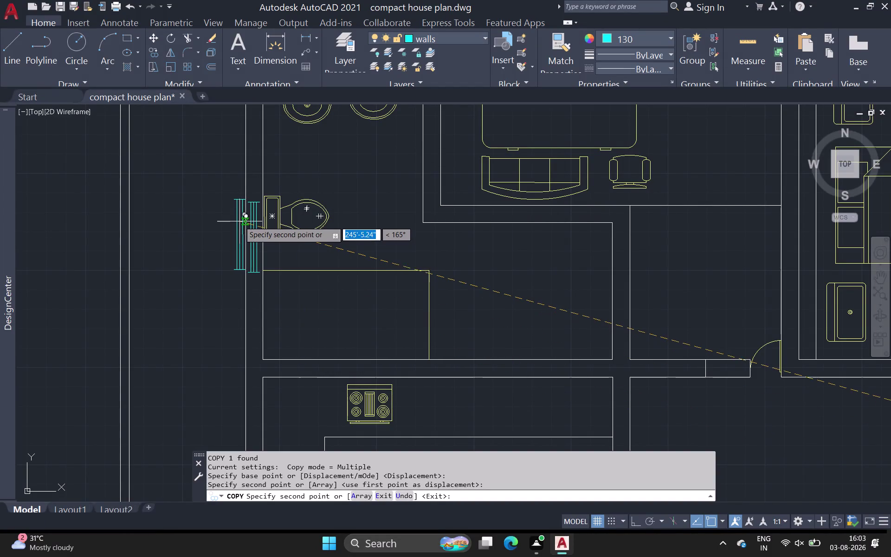
key(Escape)
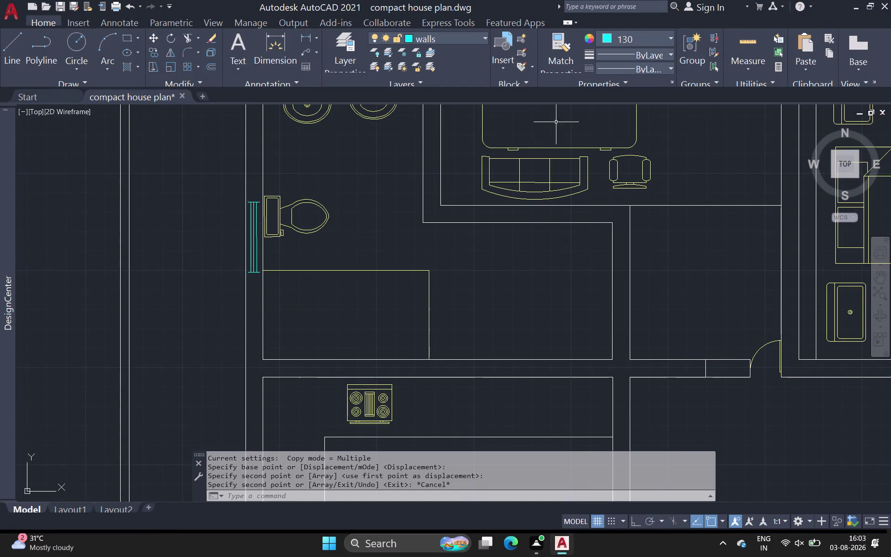
click(8, 51)
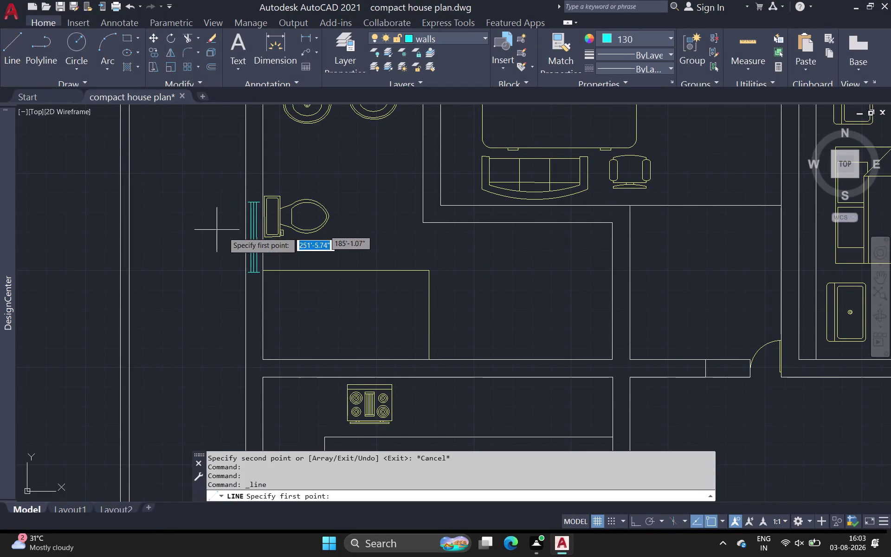
Draw two short lines capping the top of the bathroom window across the wall thickness.
scroll(up, 3)
click(258, 179)
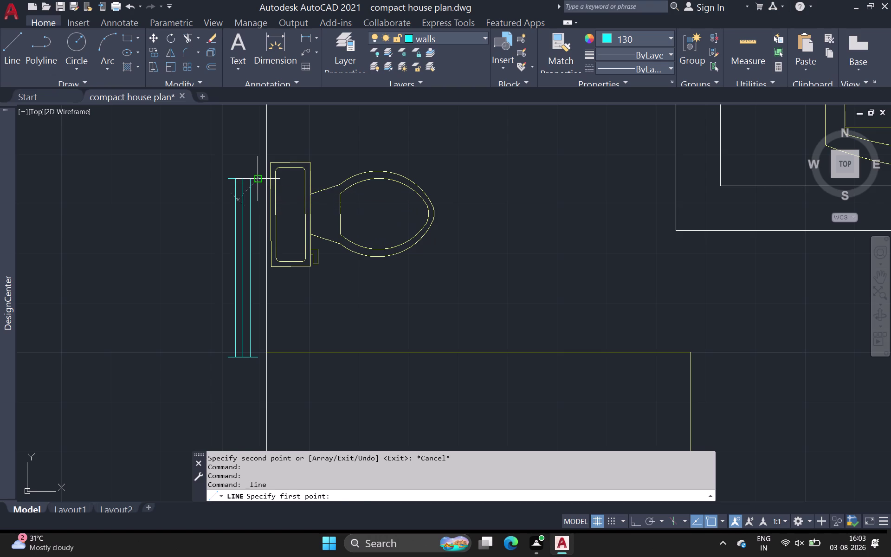
click(262, 178)
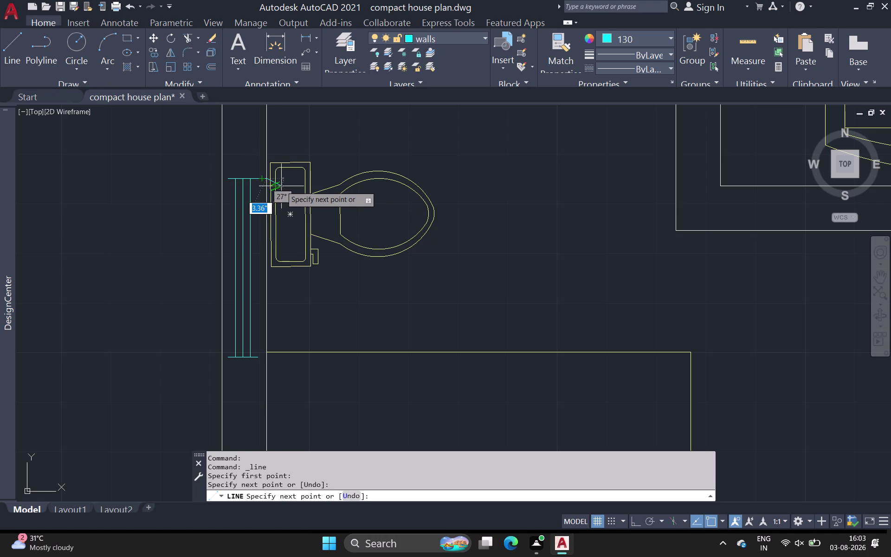
key(space)
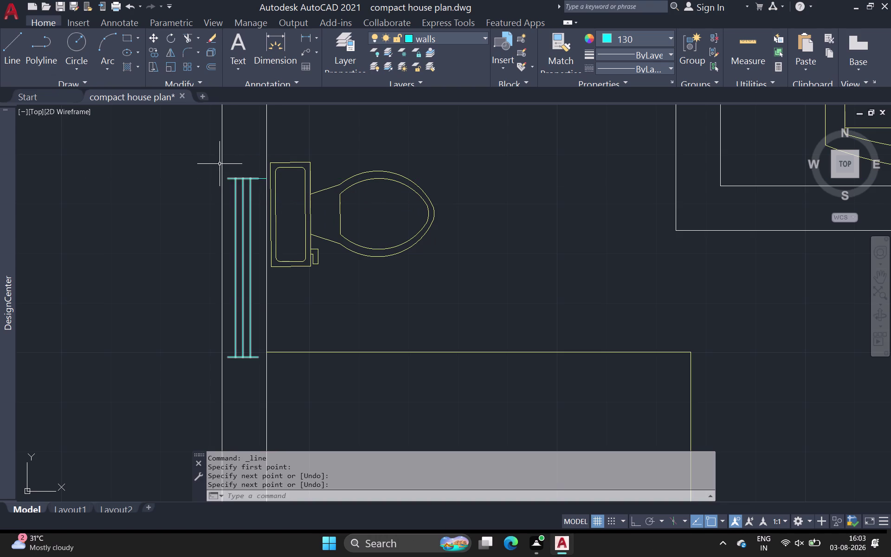
key(space)
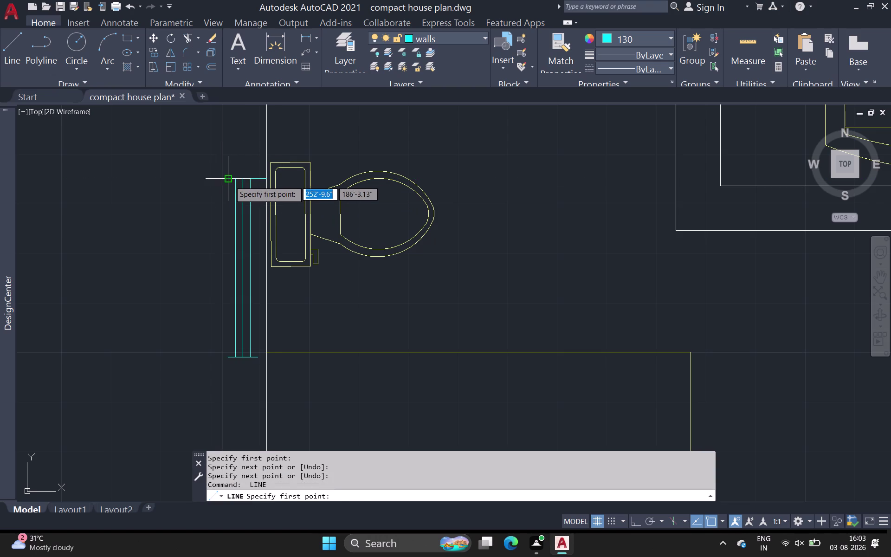
click(230, 181)
click(221, 179)
key(space)
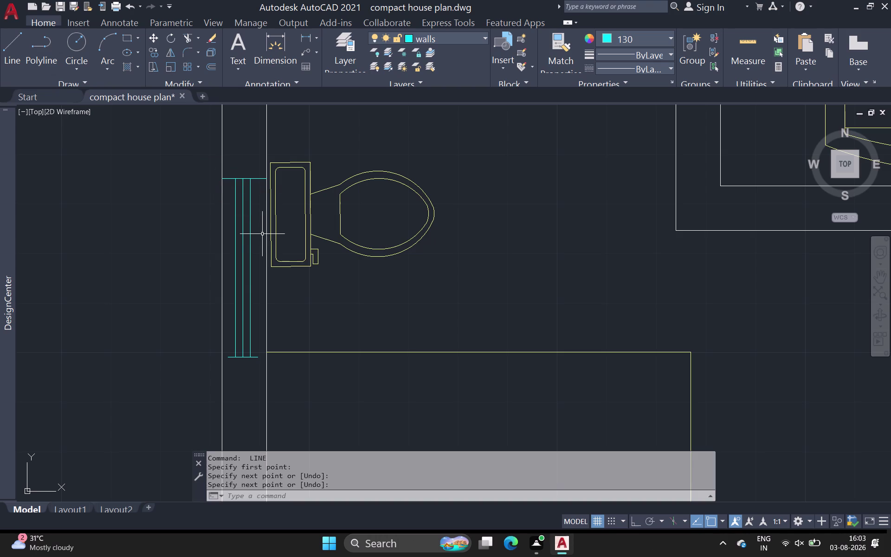
Draw two matching capping lines across the bottom of the bathroom window.
key(space)
click(255, 358)
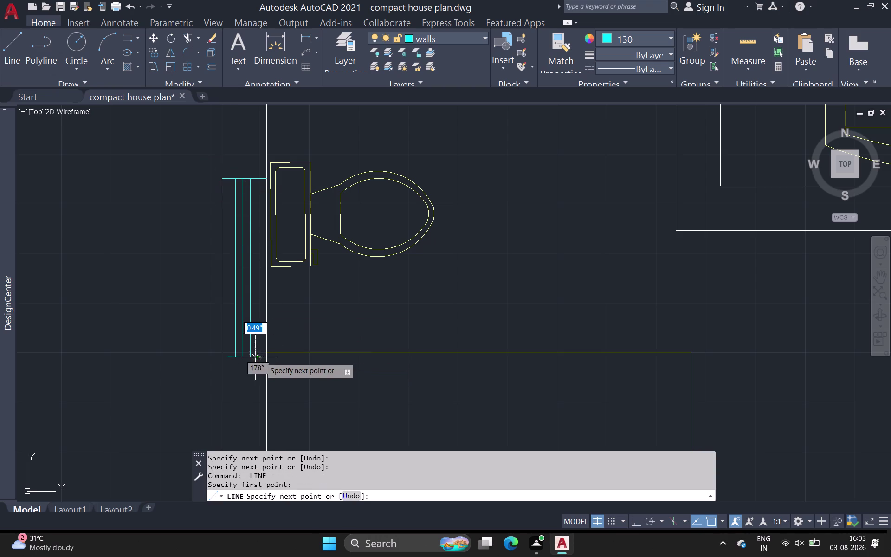
click(268, 357)
key(space)
key(space)
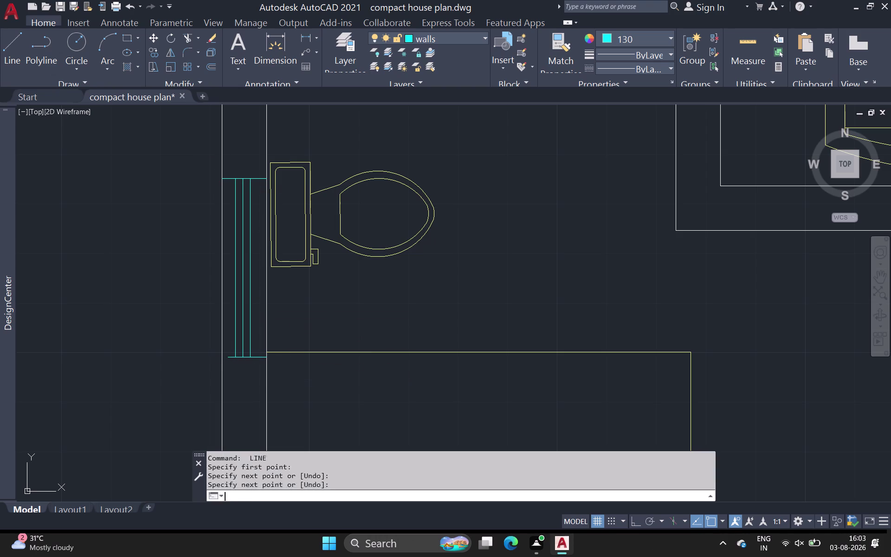
click(230, 361)
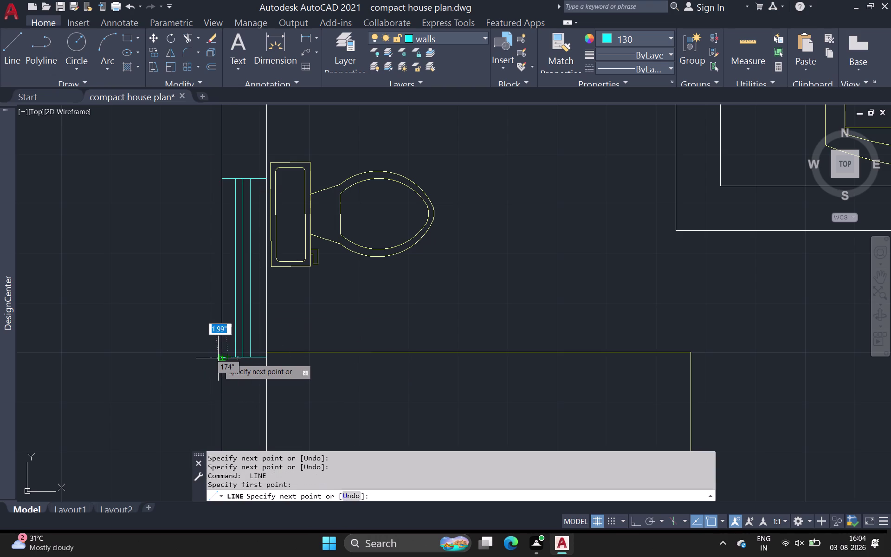
click(222, 358)
key(space)
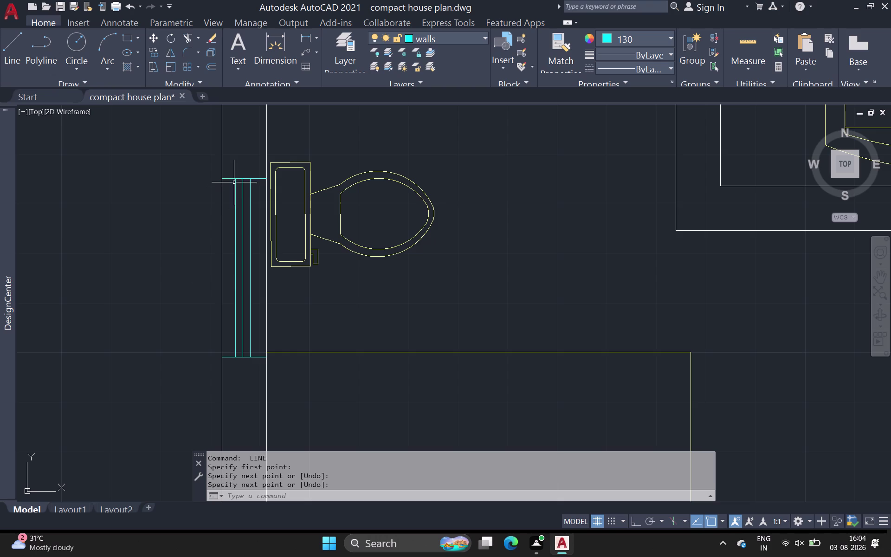
Select the top and bottom capping lines together with the window lines.
scroll(up, 3)
click(223, 177)
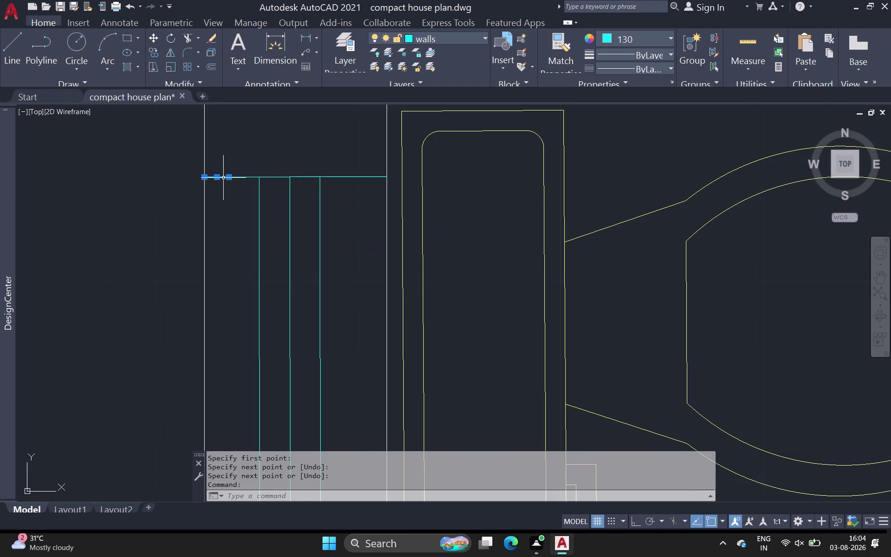
click(276, 177)
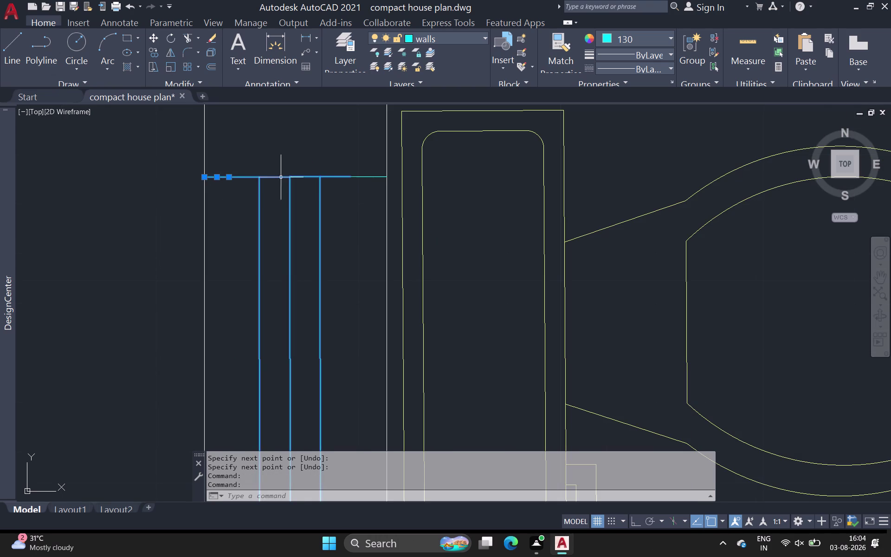
click(358, 178)
scroll(down, 3)
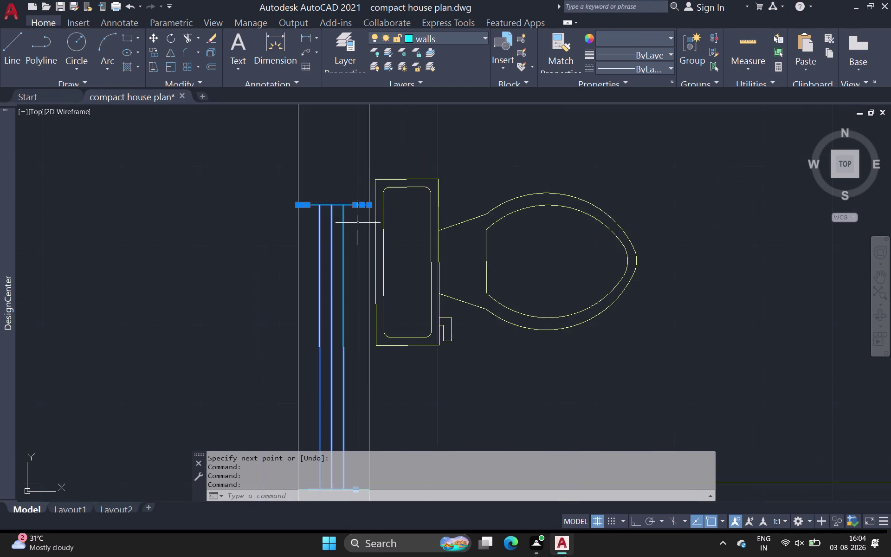
scroll(down, 3)
middle_drag(358, 224, 341, 173)
scroll(up, 3)
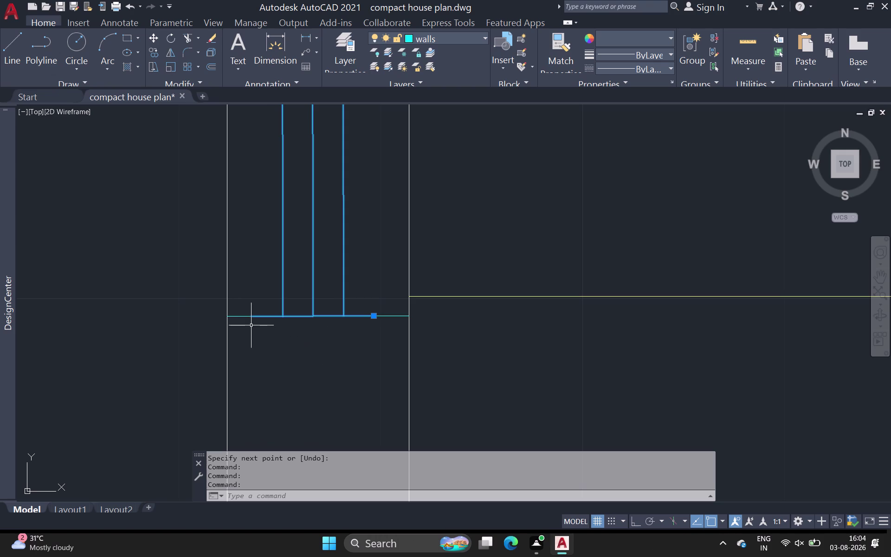
click(244, 316)
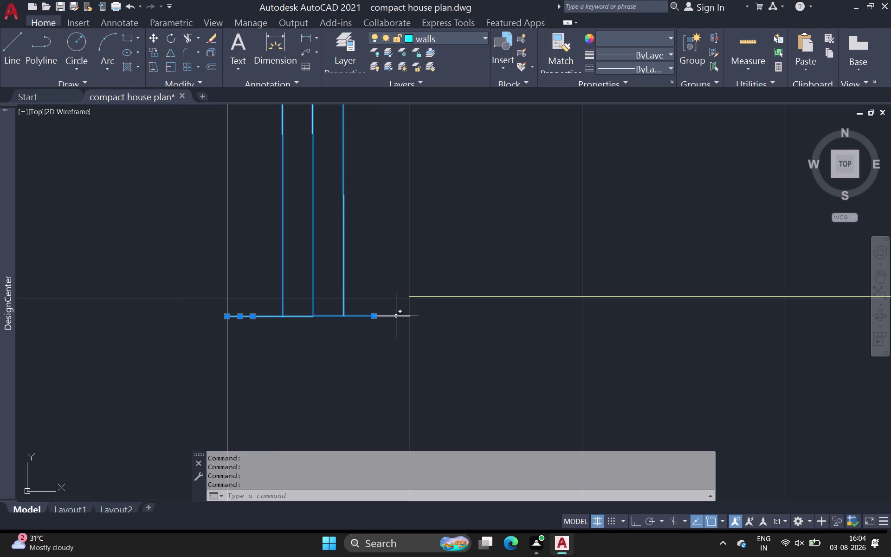
click(394, 317)
scroll(down, 3)
middle_drag(382, 281, 356, 297)
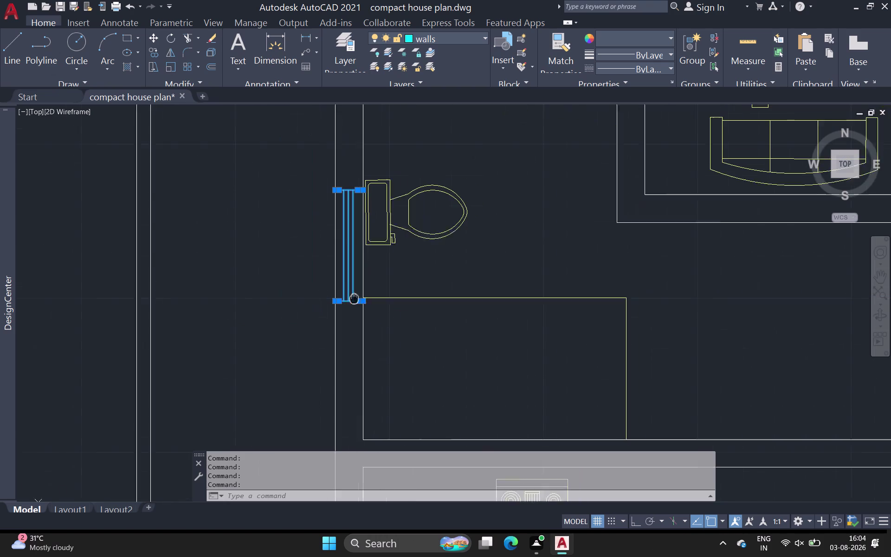
middle_drag(356, 297, 349, 302)
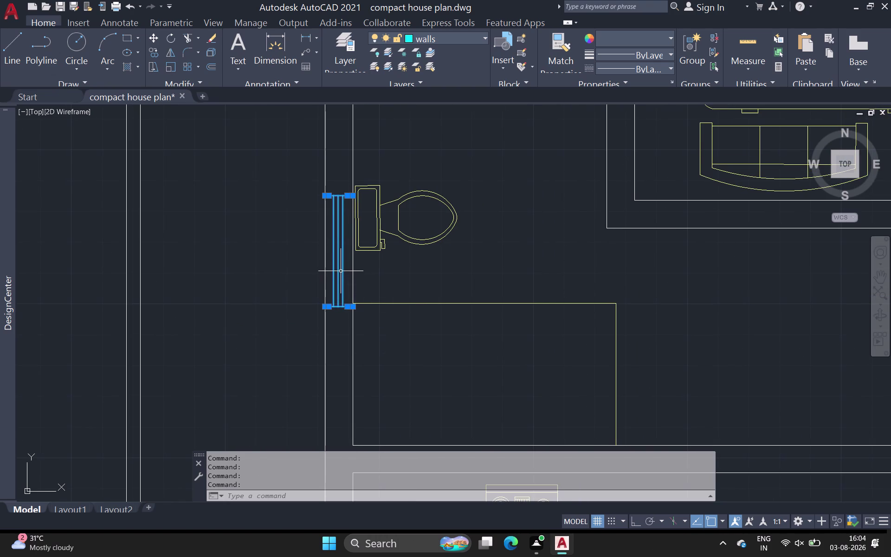
Run JOIN on the selected window lines, which merges nothing.
key(j)
key(o)
key(i)
key(Return)
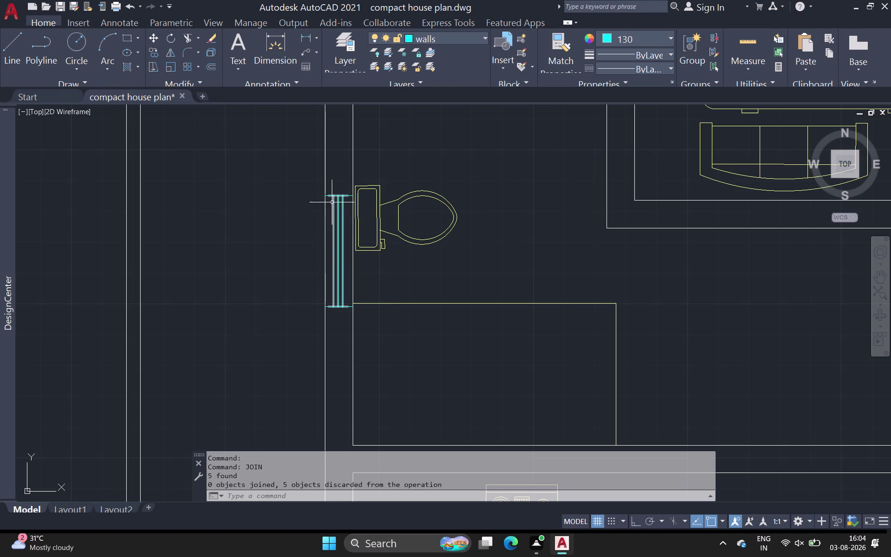
Select the five window lines beside the toilet, including the lower edge.
scroll(up, 3)
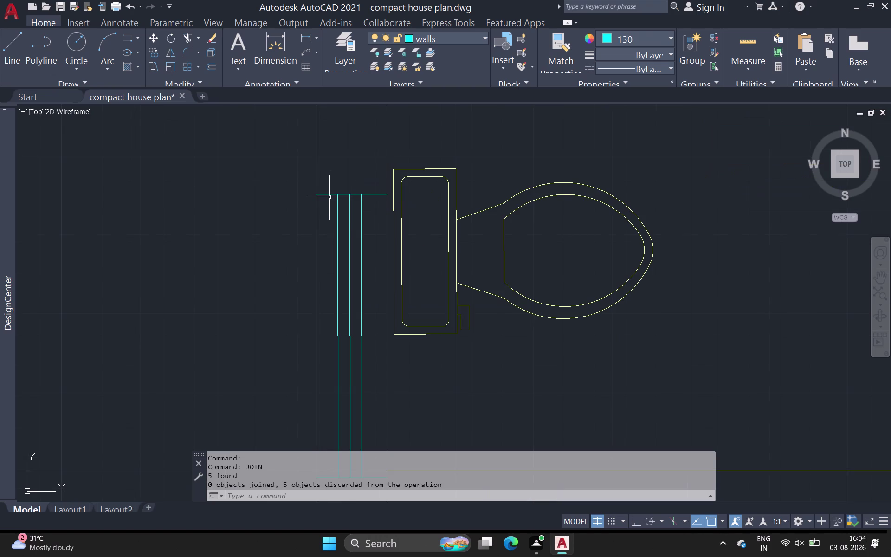
click(330, 195)
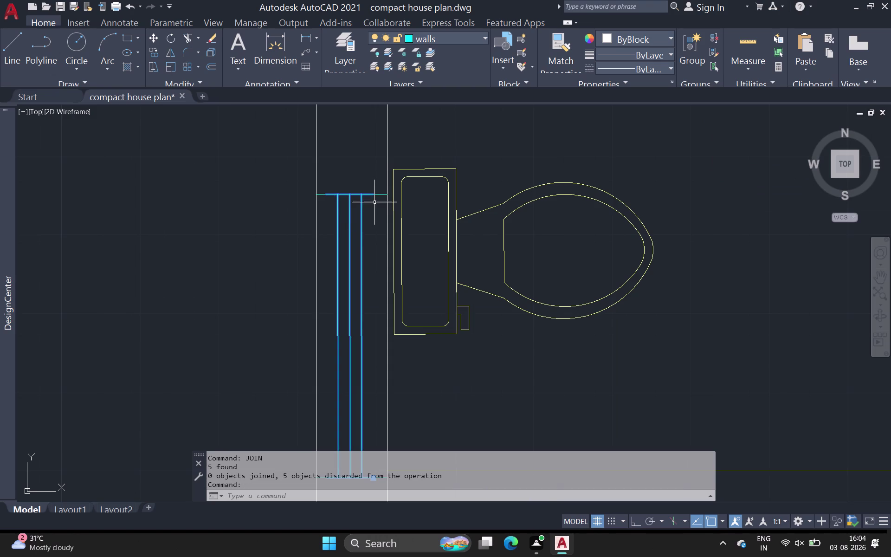
click(379, 194)
click(323, 196)
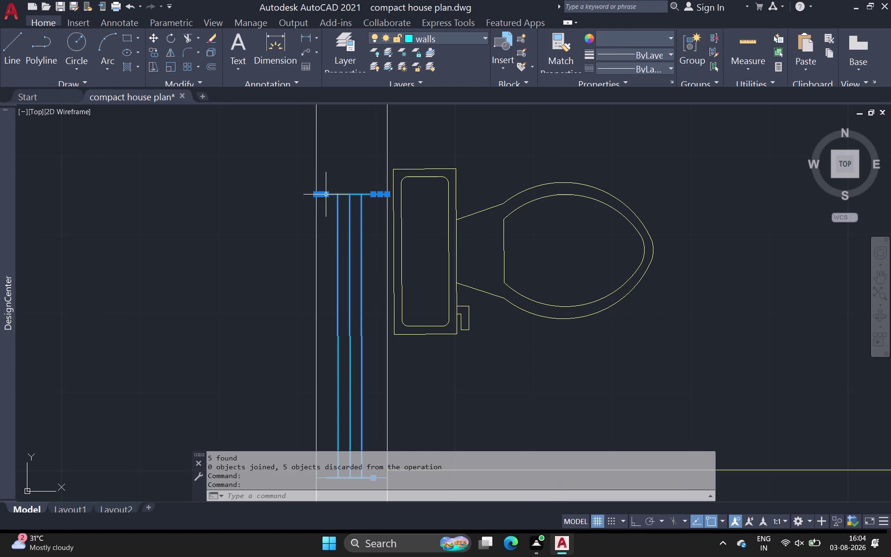
scroll(down, 3)
middle_drag(341, 293, 360, 198)
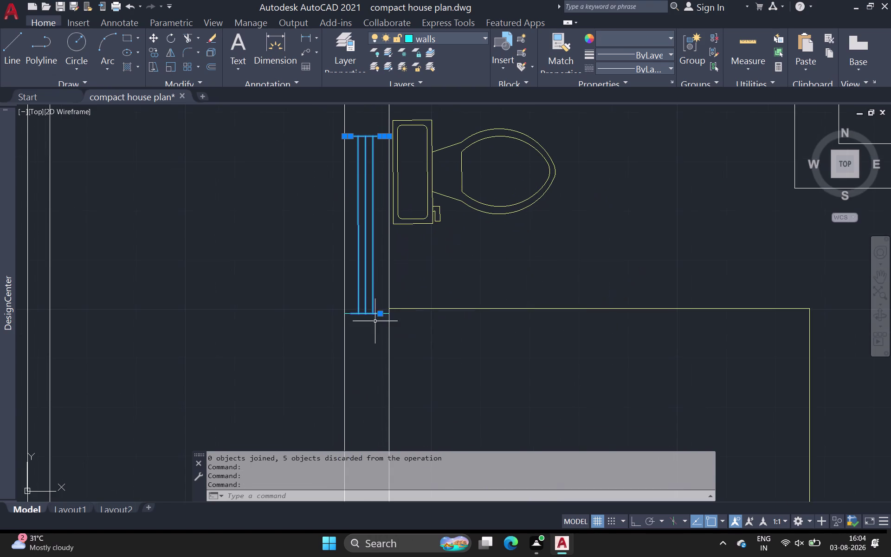
scroll(up, 3)
click(288, 297)
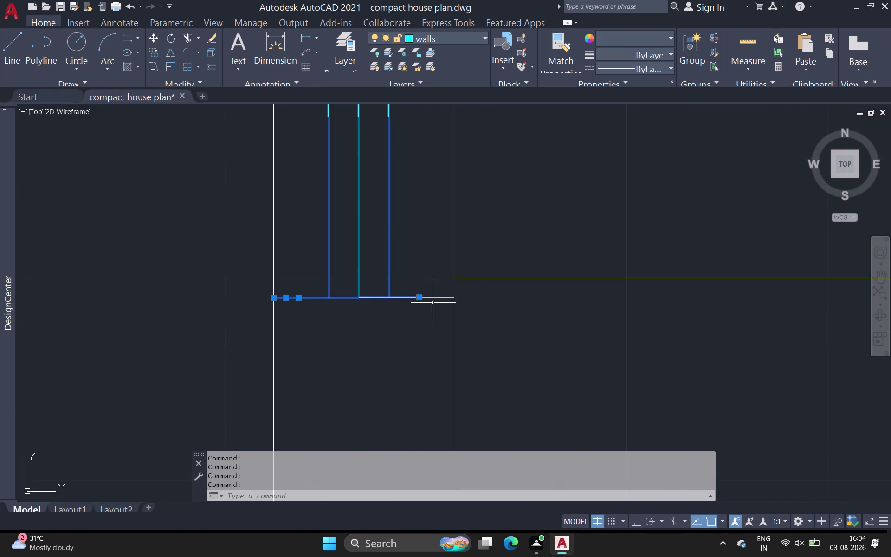
click(439, 299)
Start copying the five selected window lines with CO.
key(c)
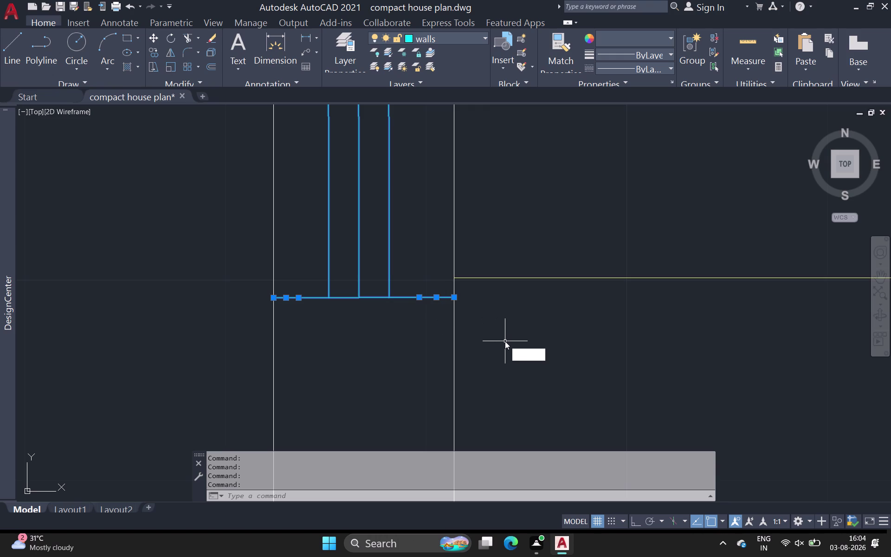
key(o)
key(space)
scroll(down, 3)
middle_drag(483, 350, 467, 326)
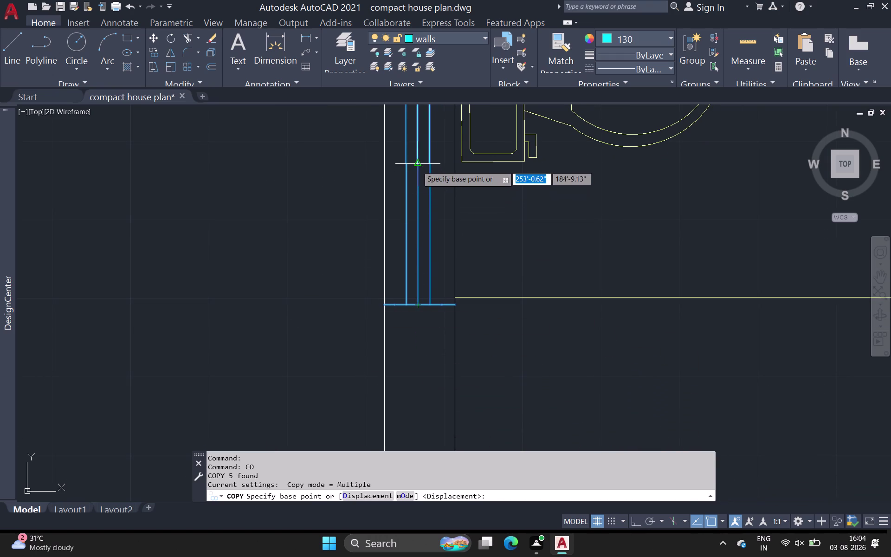
Set the window's base point, copy it onto the sink wall, and undo a misplaced dining-wall copy.
drag(417, 165, 421, 170)
scroll(down, 3)
middle_drag(511, 309, 194, 113)
scroll(down, 3)
middle_drag(307, 292, 335, 220)
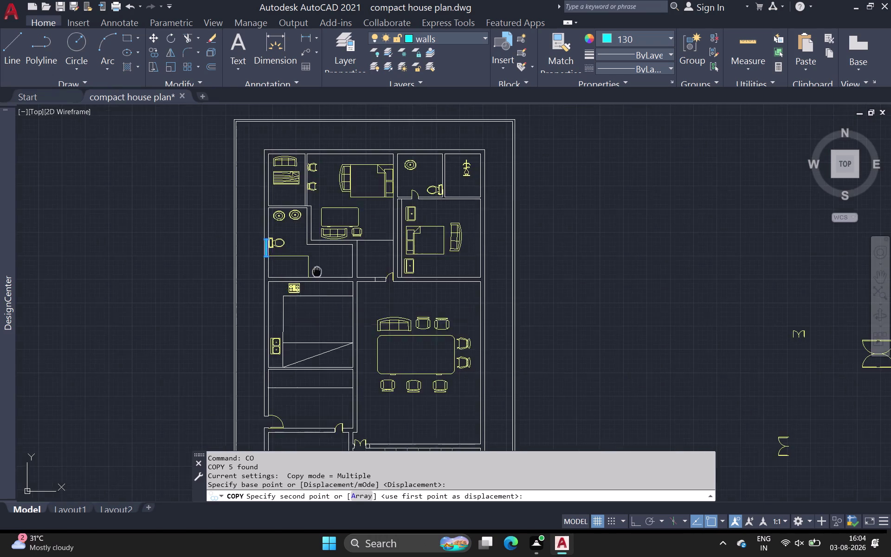
middle_drag(335, 220, 360, 141)
scroll(up, 3)
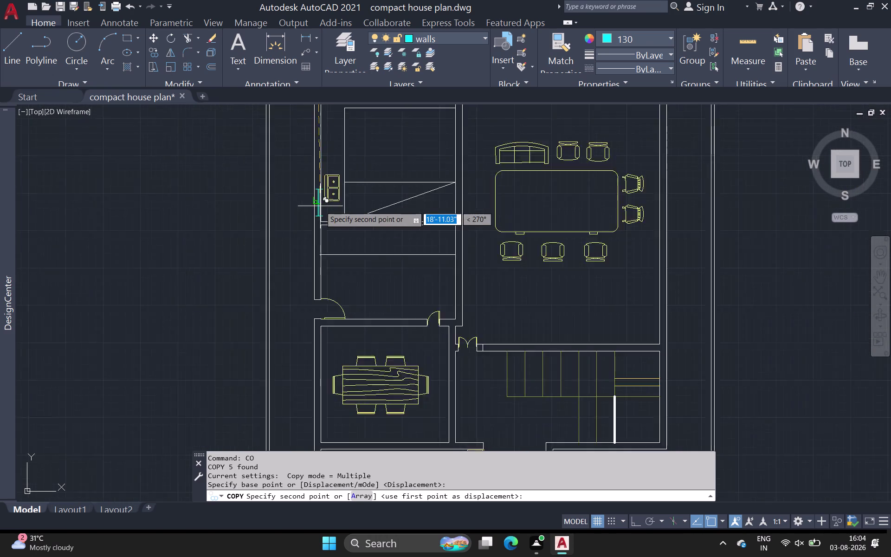
scroll(up, 3)
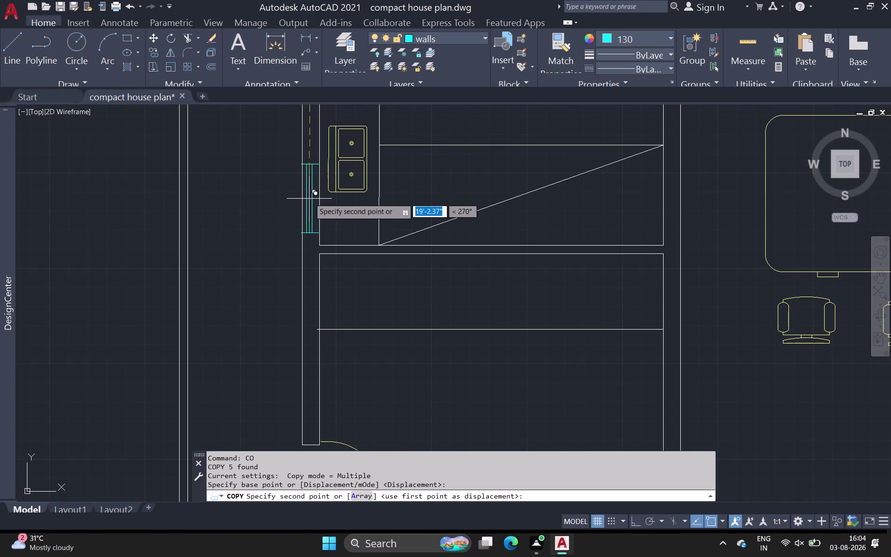
click(310, 198)
scroll(down, 3)
middle_drag(366, 238, 253, 182)
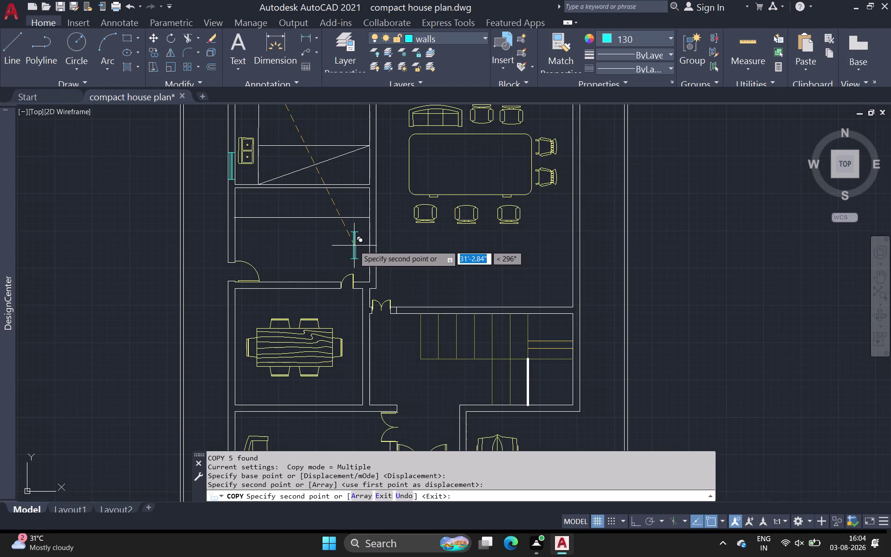
scroll(up, 3)
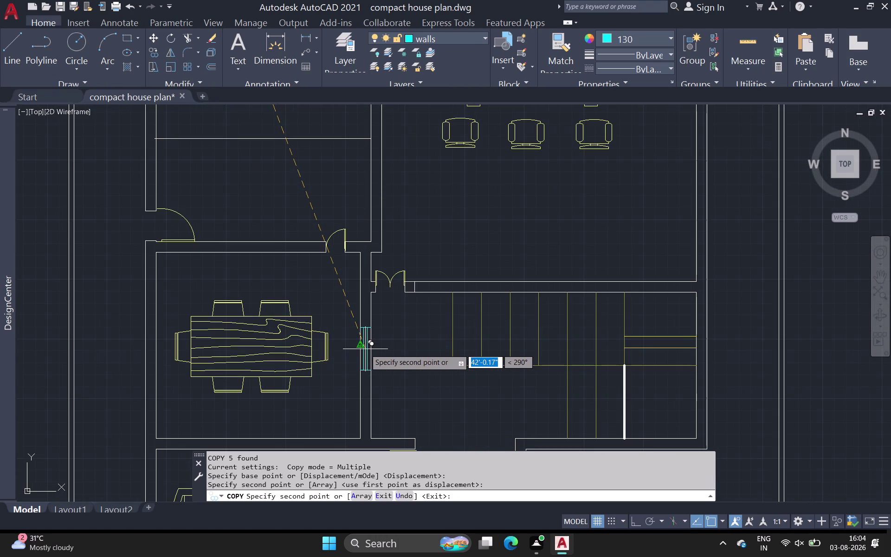
click(365, 350)
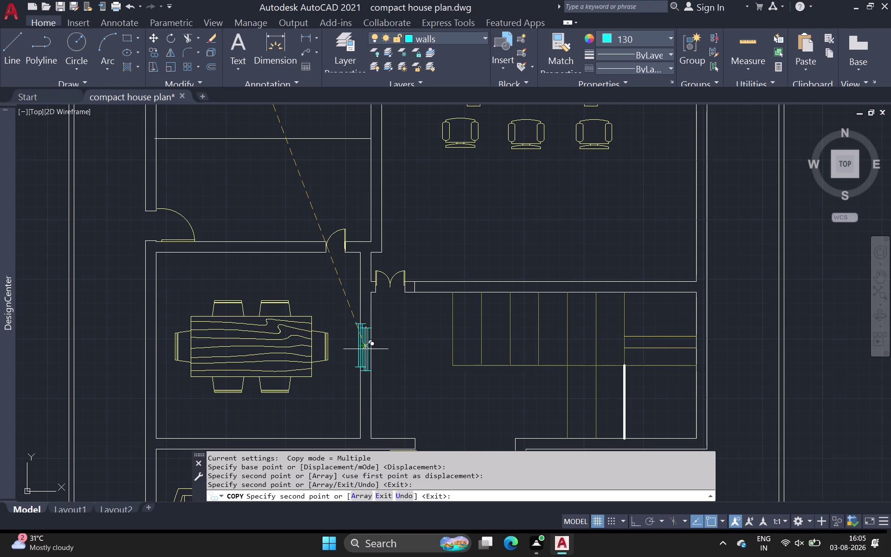
key(ctrl+z)
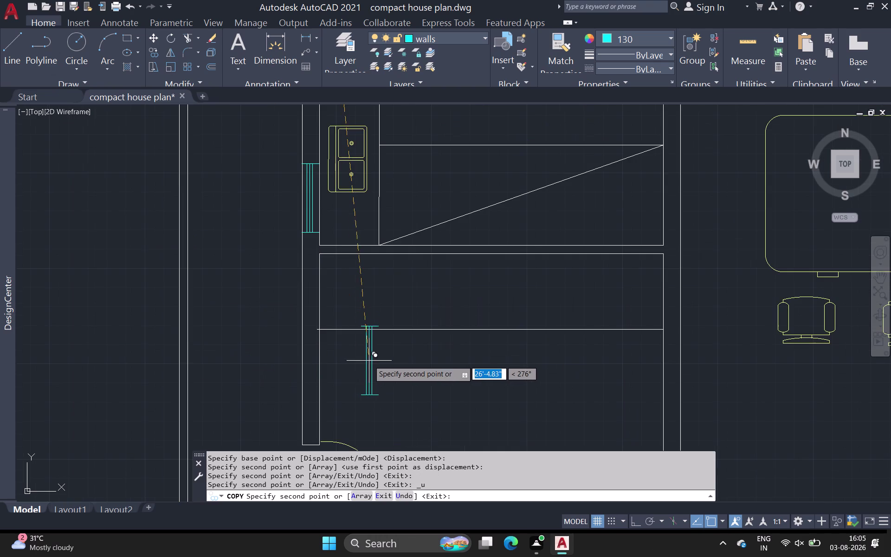
Try a window copy on an interior wall of the living area, then undo it.
scroll(down, 3)
middle_drag(369, 361, 148, 274)
scroll(up, 3)
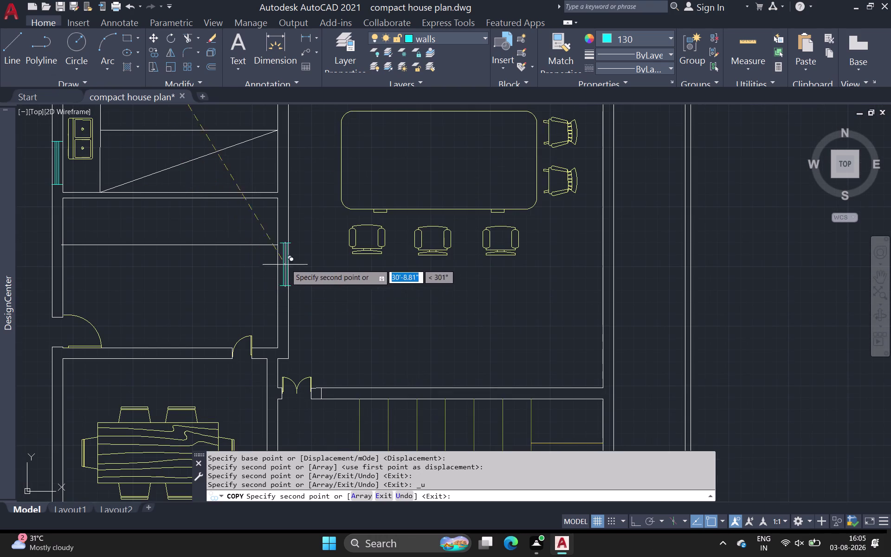
click(609, 183)
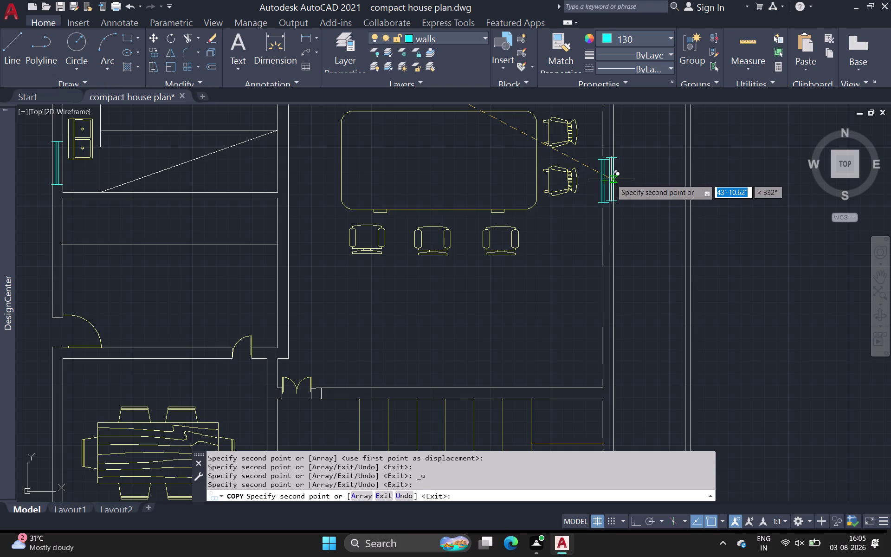
key(ctrl+z)
Copy the window onto the right outer wall and the bedroom's right wall.
scroll(down, 3)
middle_drag(611, 184, 158, 194)
scroll(down, 3)
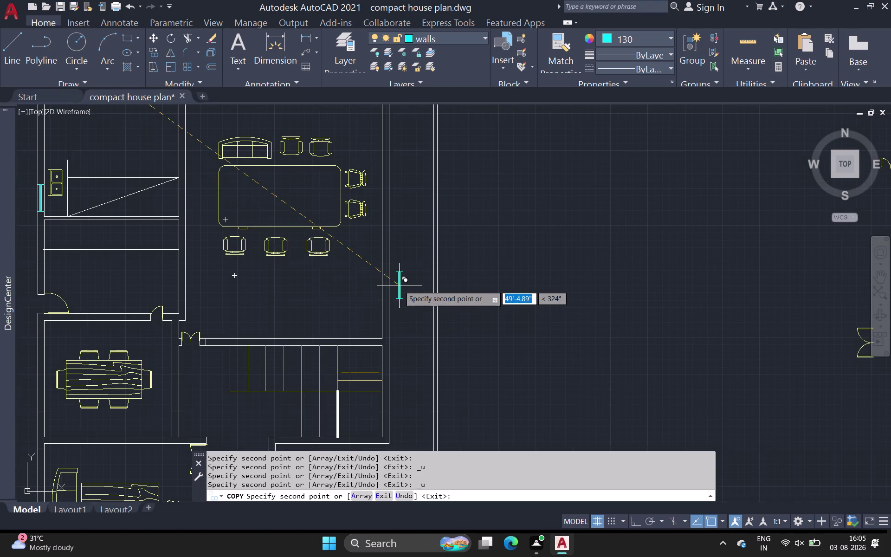
scroll(up, 3)
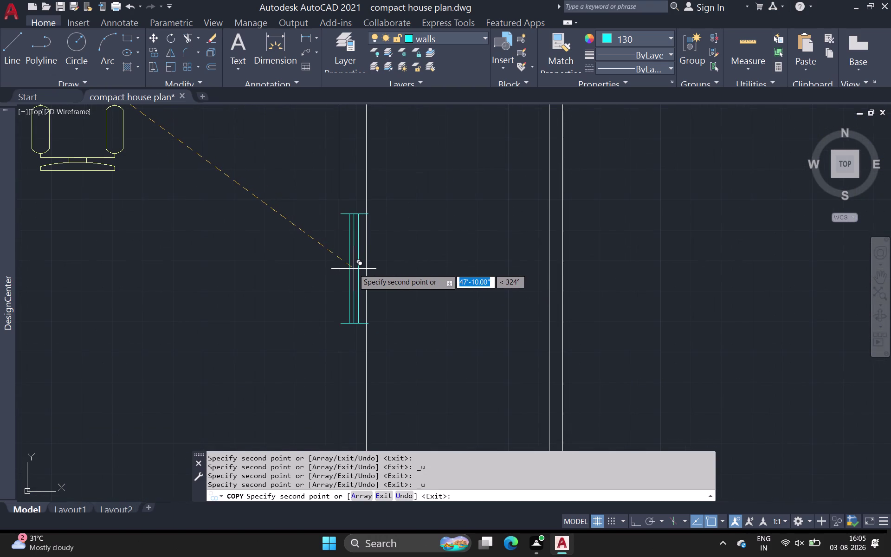
click(353, 269)
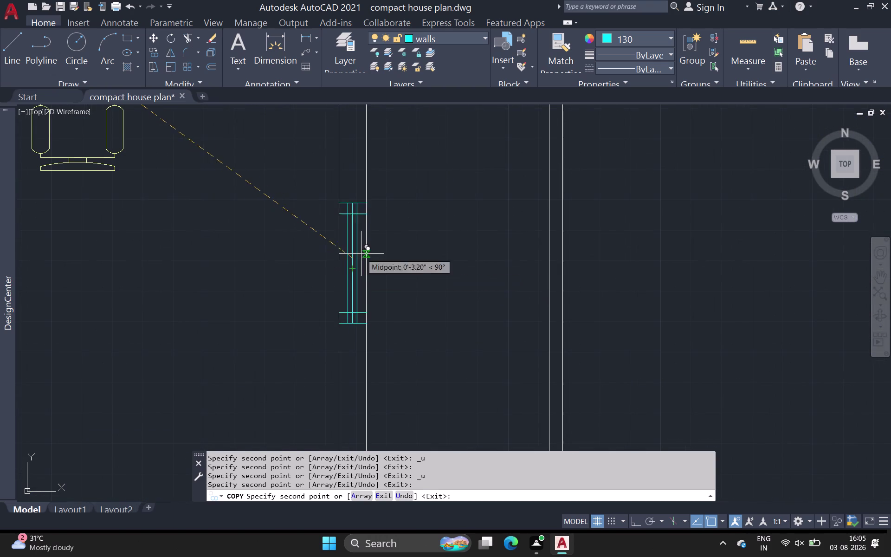
scroll(down, 3)
middle_drag(378, 202, 356, 384)
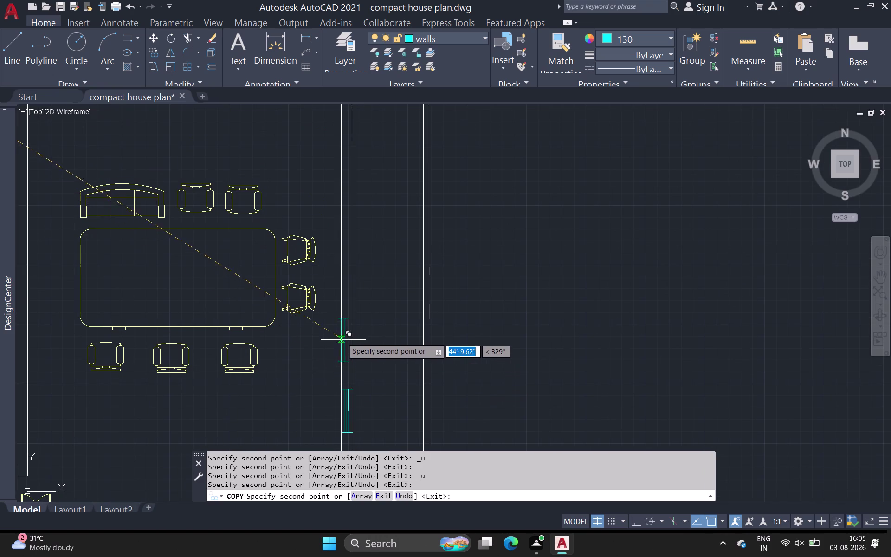
middle_drag(340, 244, 315, 386)
scroll(down, 3)
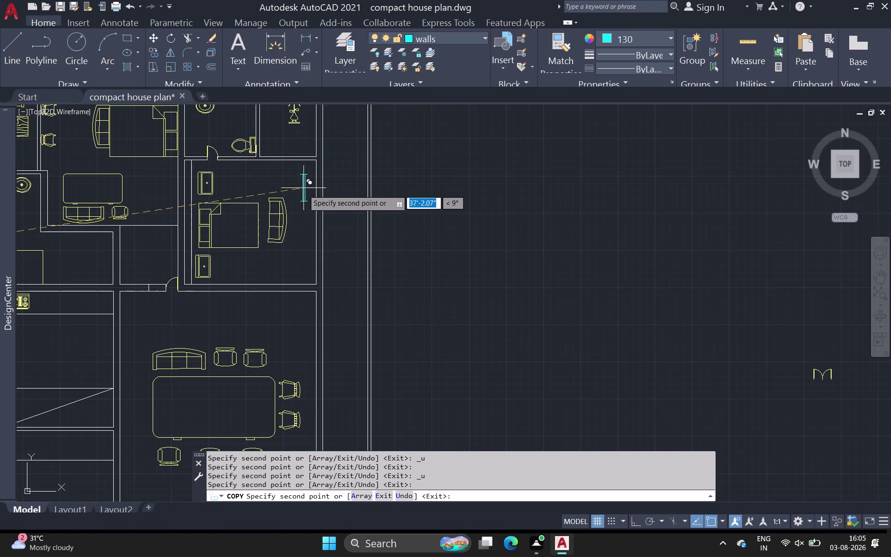
scroll(up, 3)
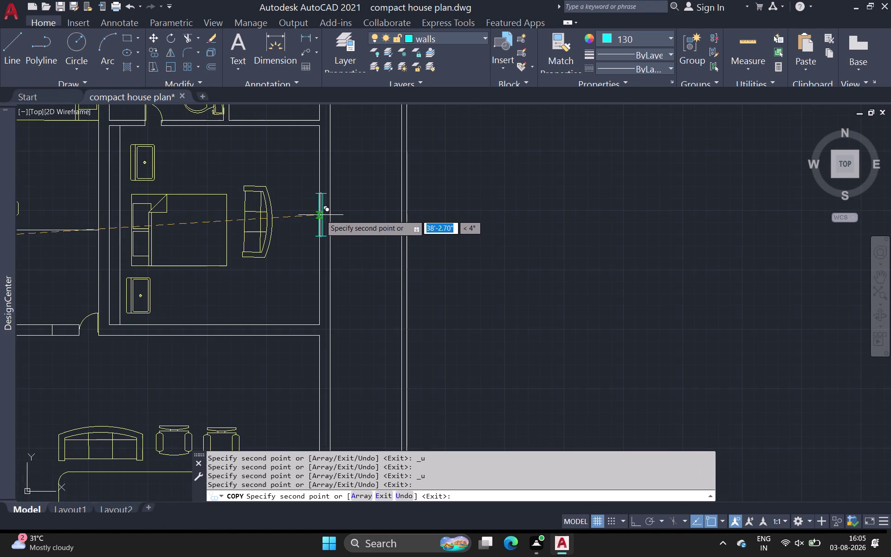
scroll(up, 3)
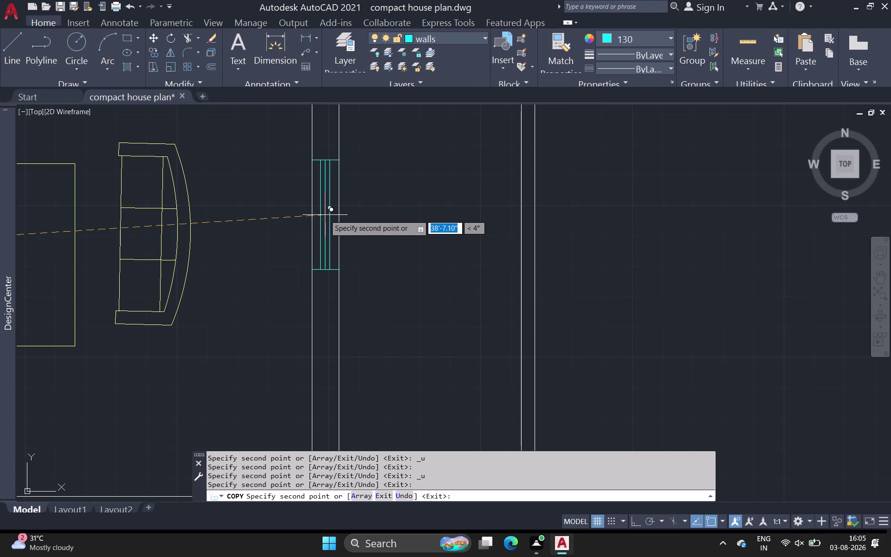
click(325, 215)
Try a window copy on the left interior wall of the living room, then undo it.
scroll(down, 3)
middle_drag(358, 224, 343, 278)
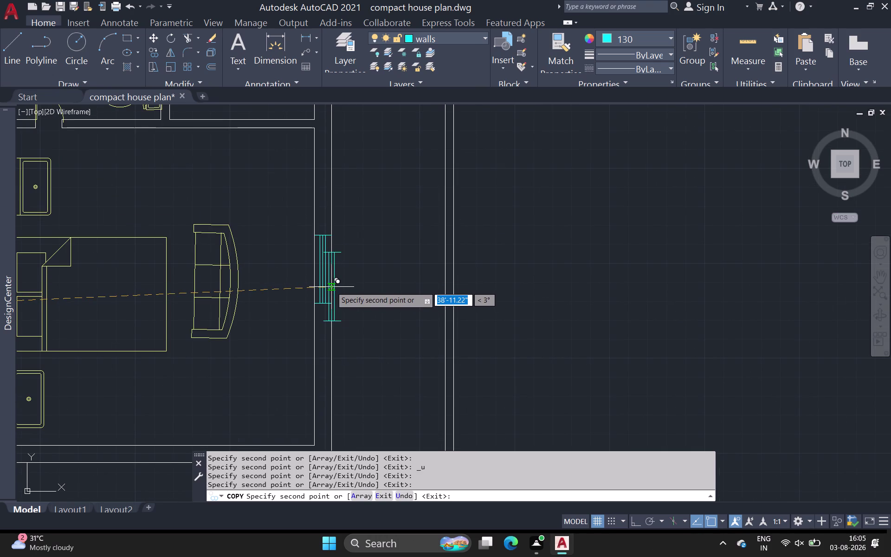
scroll(down, 3)
middle_drag(330, 296, 81, 343)
scroll(down, 3)
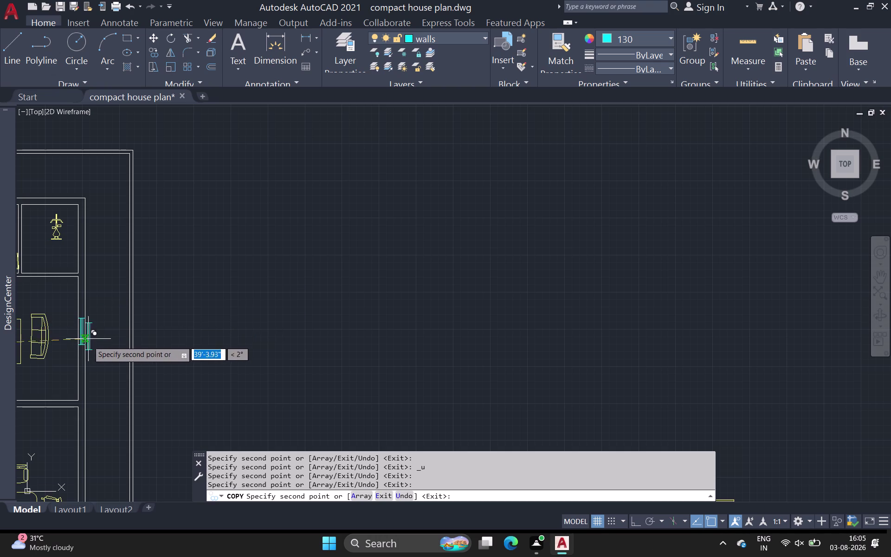
middle_drag(88, 360, 125, 269)
scroll(down, 3)
scroll(down, 3)
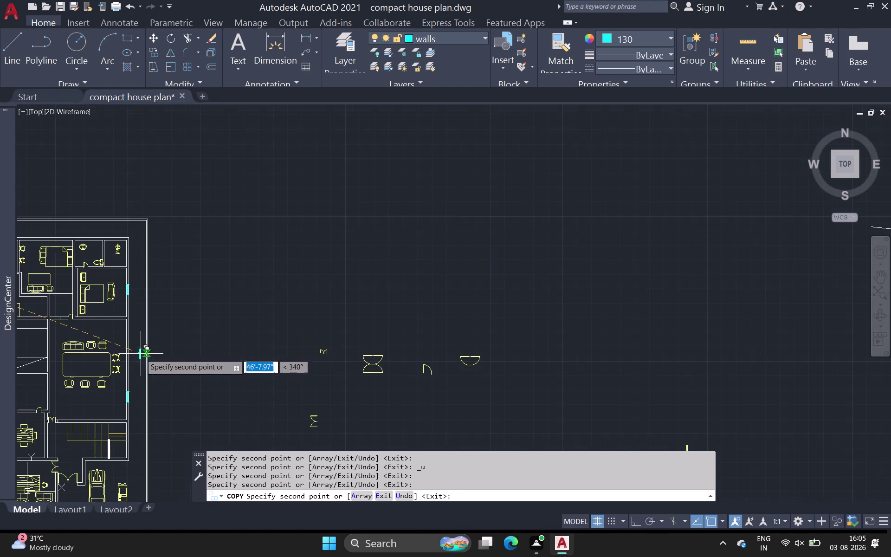
scroll(down, 3)
middle_drag(103, 357, 130, 300)
scroll(up, 3)
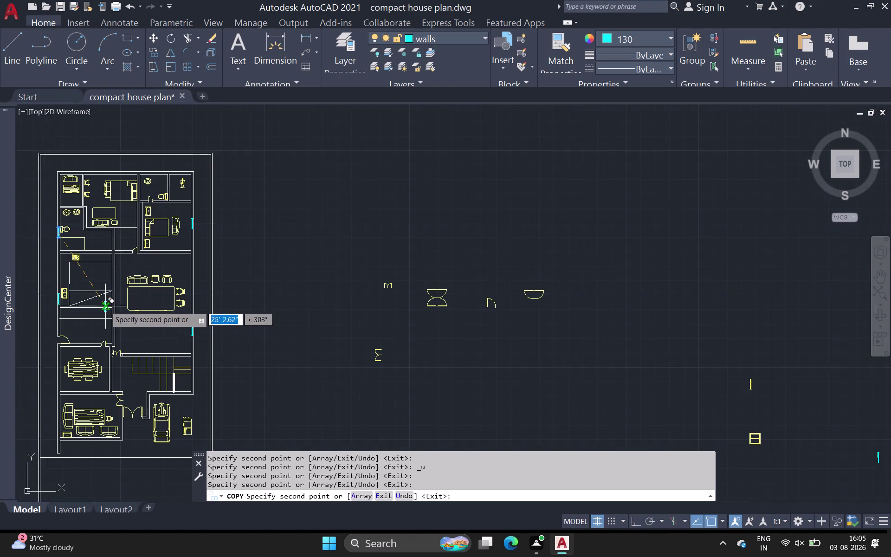
scroll(up, 3)
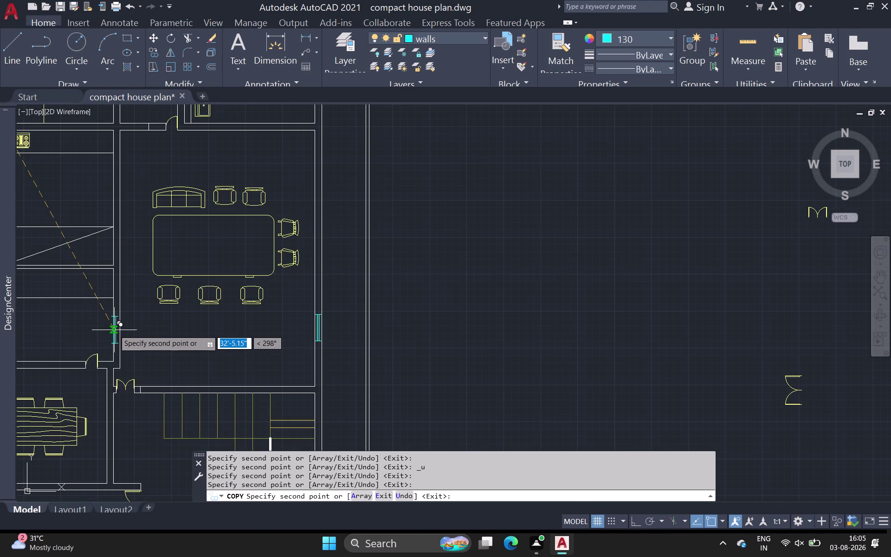
click(117, 327)
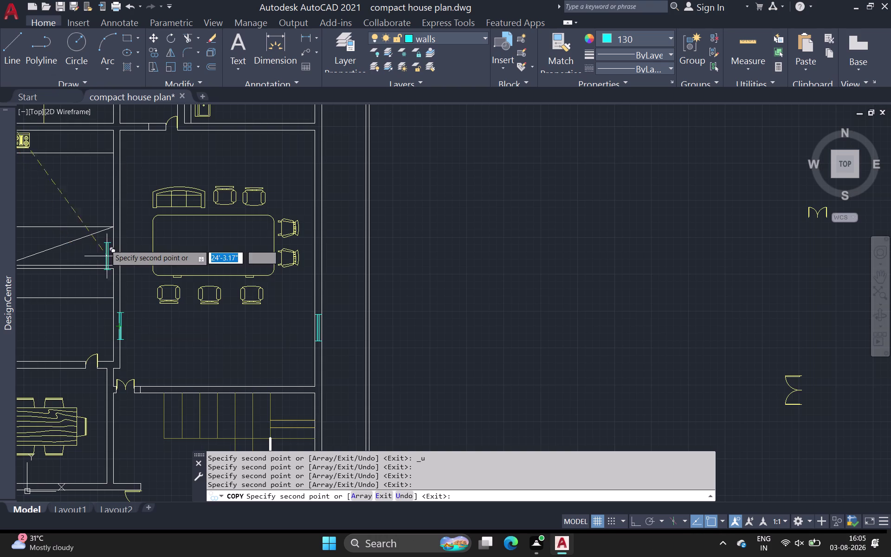
key(ctrl+z)
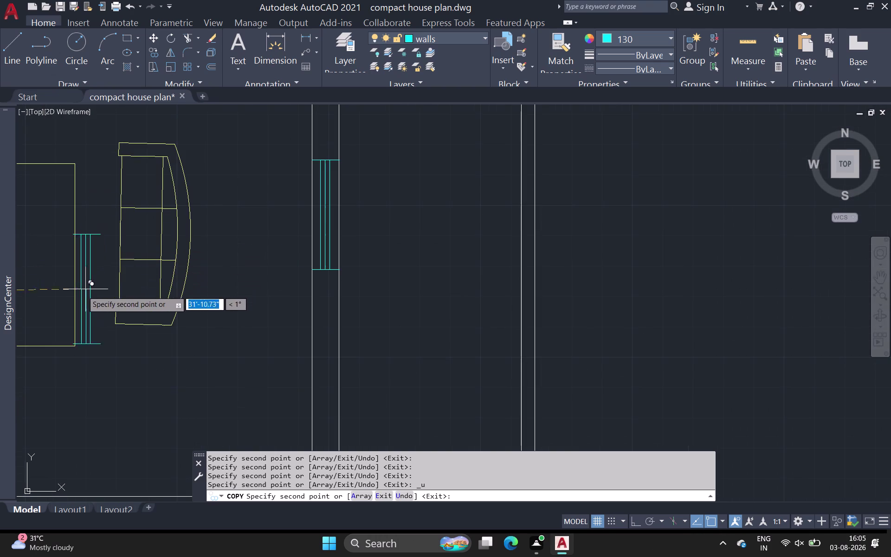
Copy the window onto the wall beside the dining table.
scroll(down, 3)
middle_drag(63, 314, 123, 244)
scroll(down, 3)
scroll(down, 3)
middle_drag(116, 361, 175, 199)
scroll(up, 3)
scroll(up, 3)
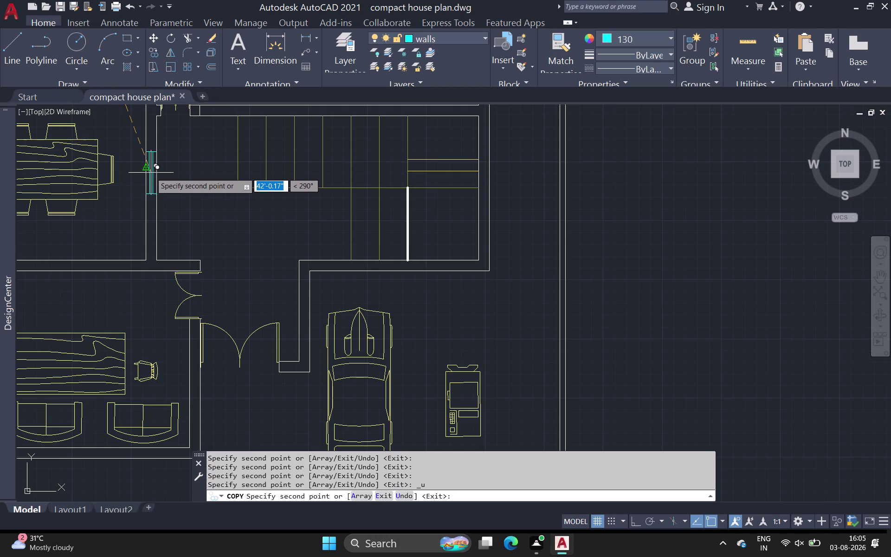
scroll(up, 3)
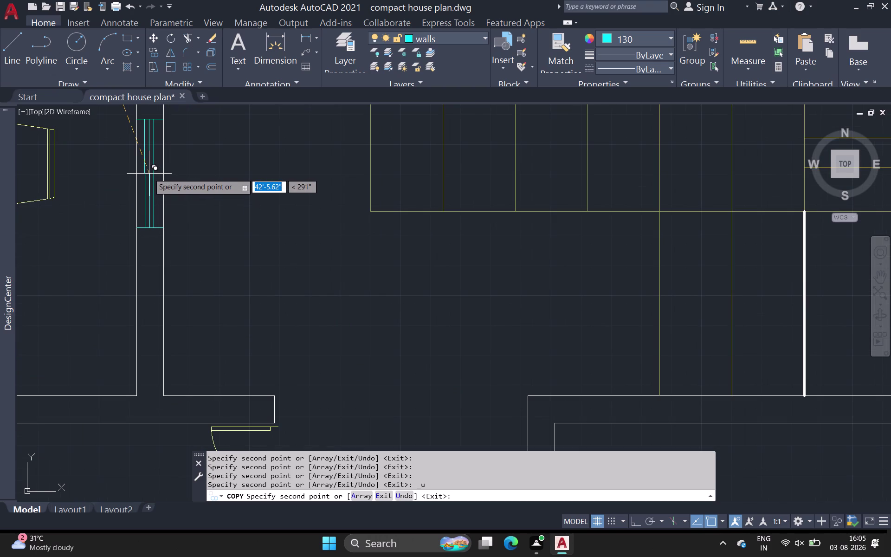
click(149, 173)
Place two more window copies at wall midpoints and undo both as misplaced.
scroll(down, 3)
middle_drag(159, 172, 164, 405)
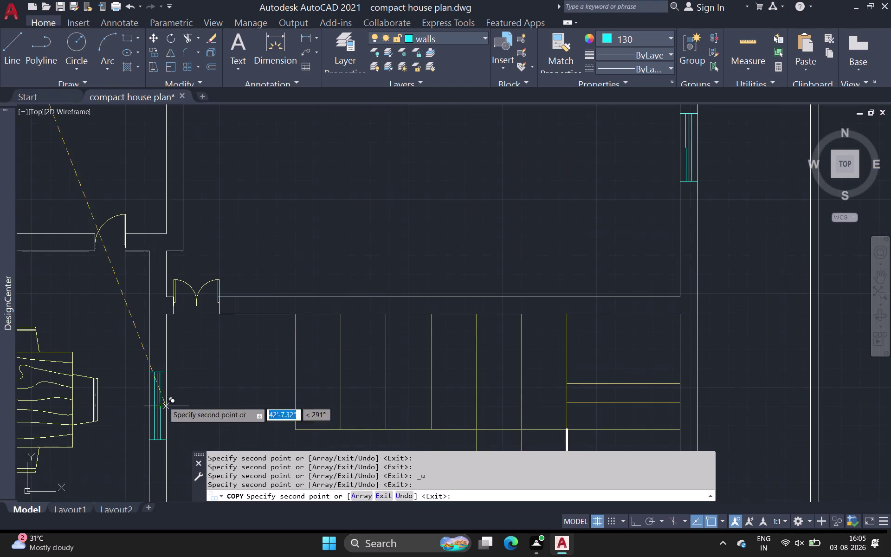
scroll(down, 3)
middle_drag(171, 200, 166, 293)
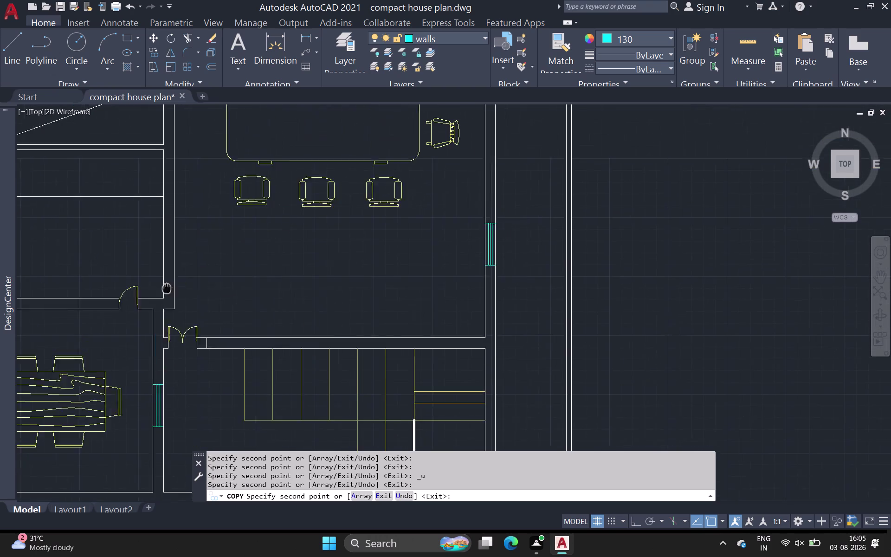
middle_drag(166, 293, 164, 327)
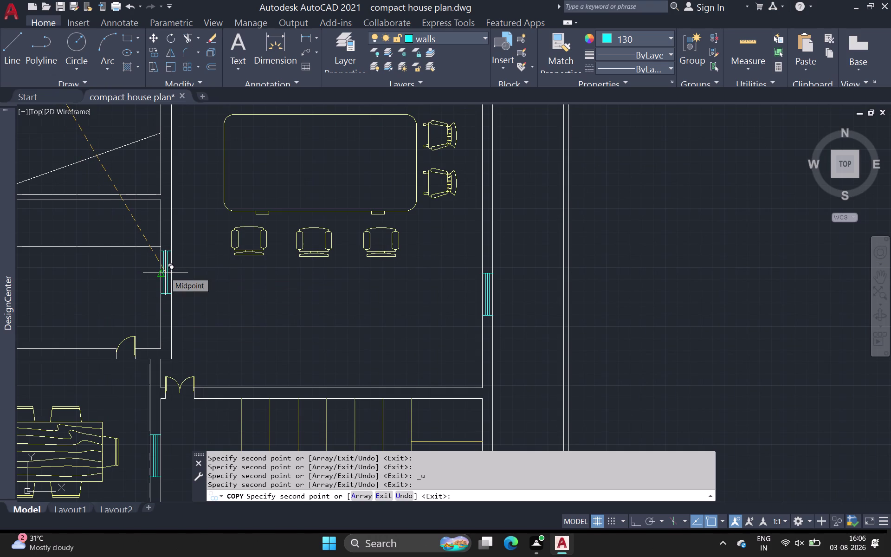
click(165, 272)
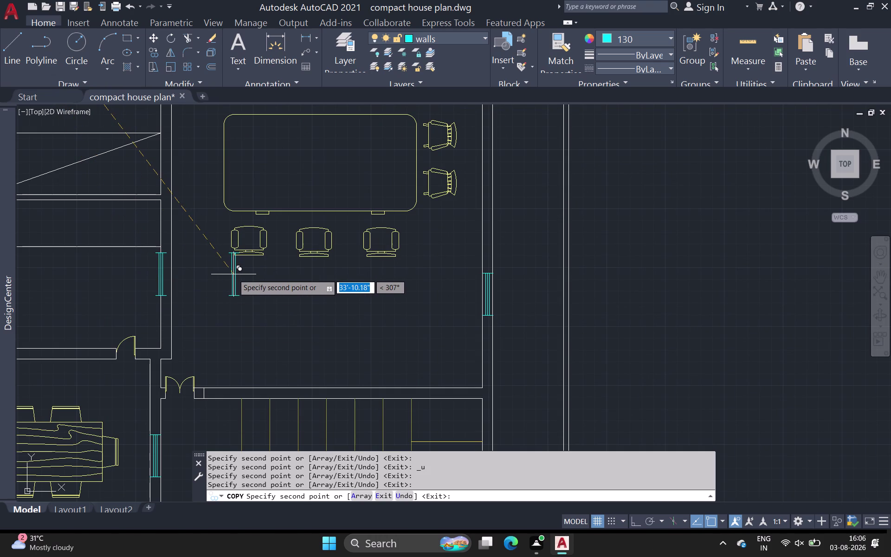
key(ctrl+z)
scroll(down, 3)
middle_drag(187, 283, 180, 434)
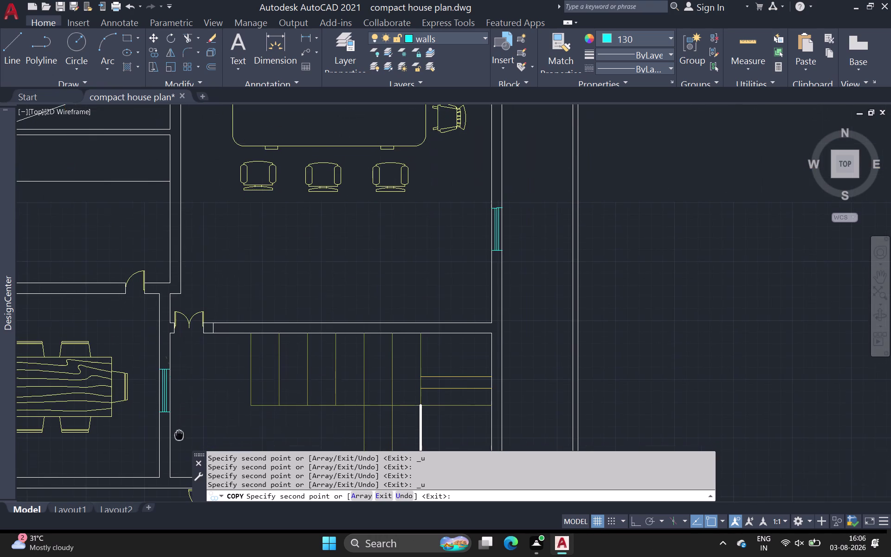
click(176, 218)
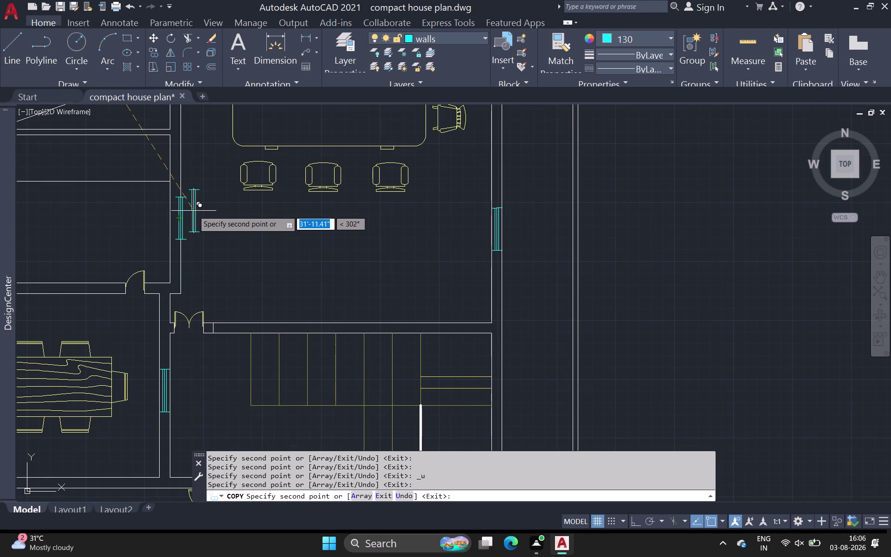
key(ctrl+z)
Copy the window onto a living room wall, undoing a second misplaced copy.
scroll(down, 3)
middle_drag(170, 238, 102, 554)
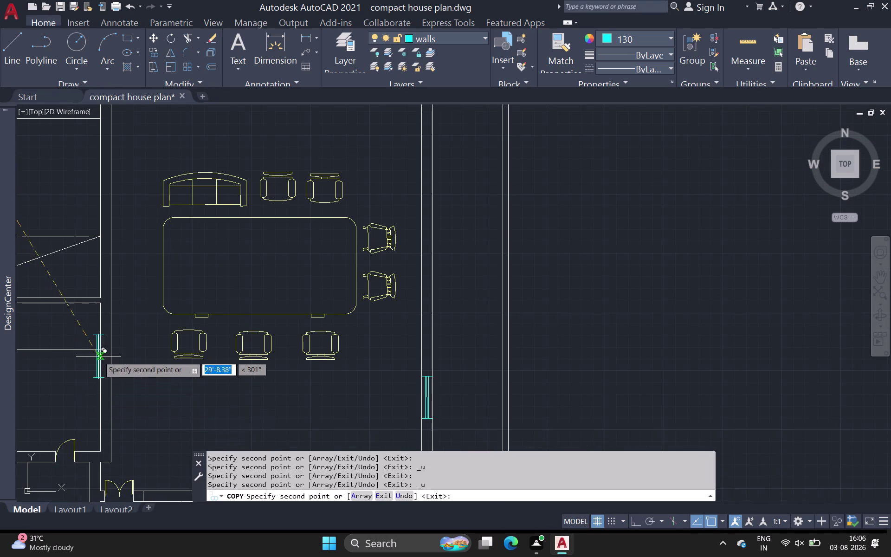
scroll(up, 3)
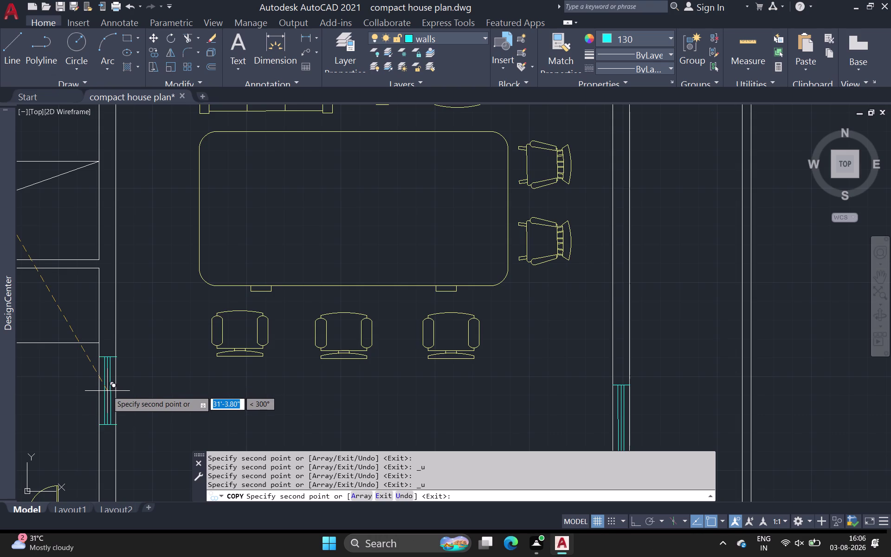
click(107, 391)
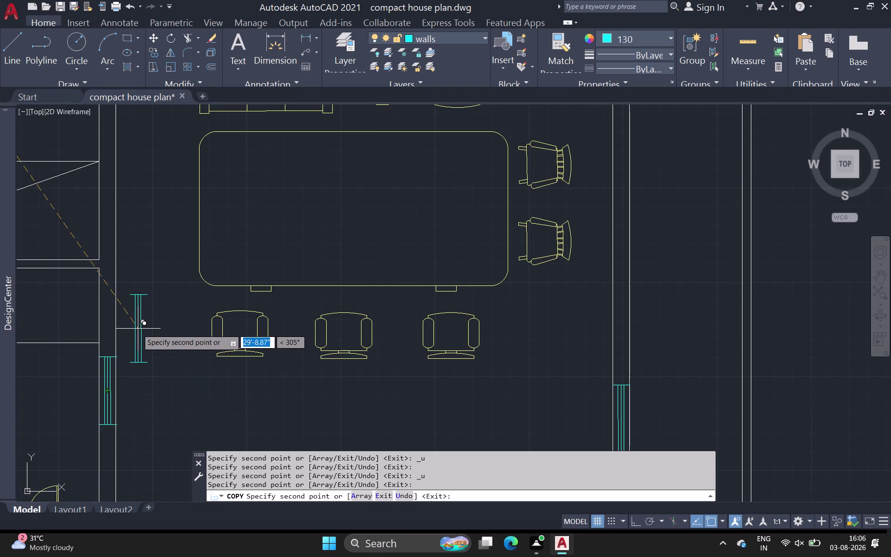
scroll(down, 3)
middle_drag(139, 355, 140, 398)
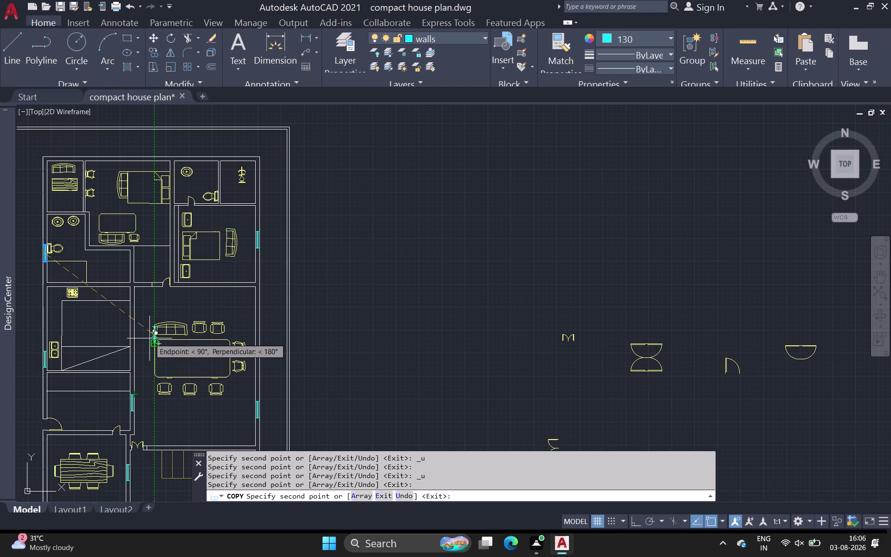
scroll(up, 3)
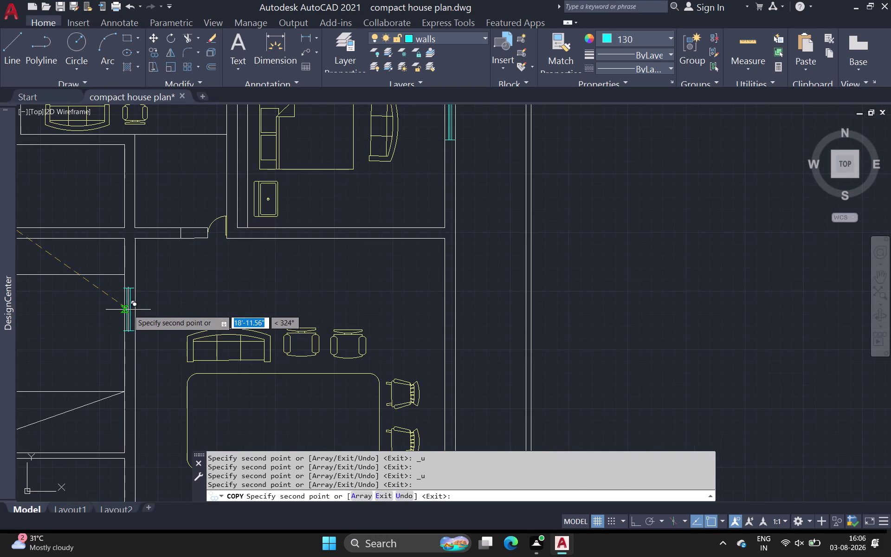
click(130, 308)
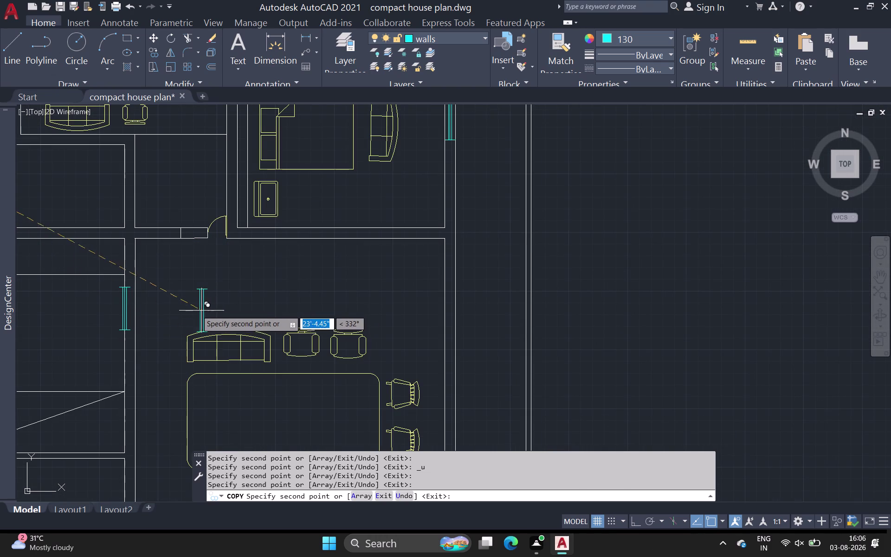
key(ctrl+z)
Copy the window onto the wall near the dining table, then cancel COPY with Esc.
scroll(down, 3)
middle_drag(105, 258, 106, 386)
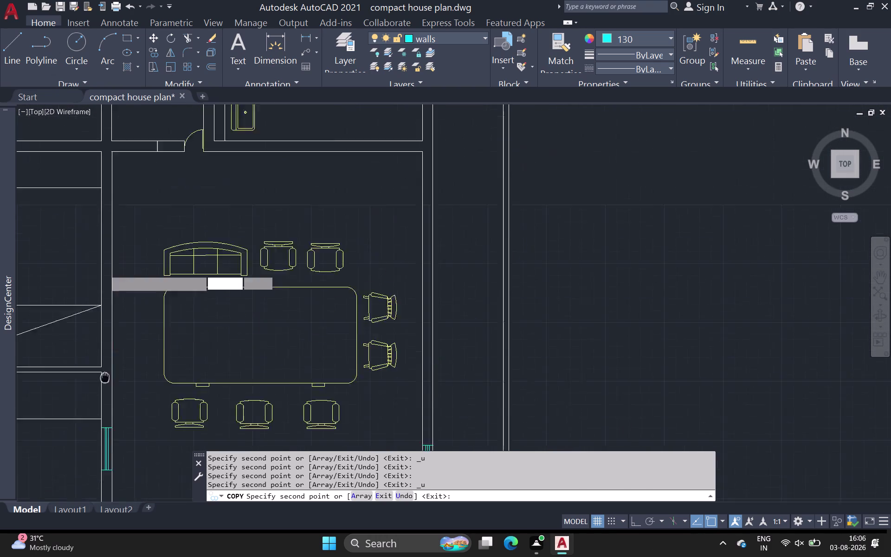
middle_drag(106, 386, 112, 463)
scroll(down, 3)
scroll(up, 3)
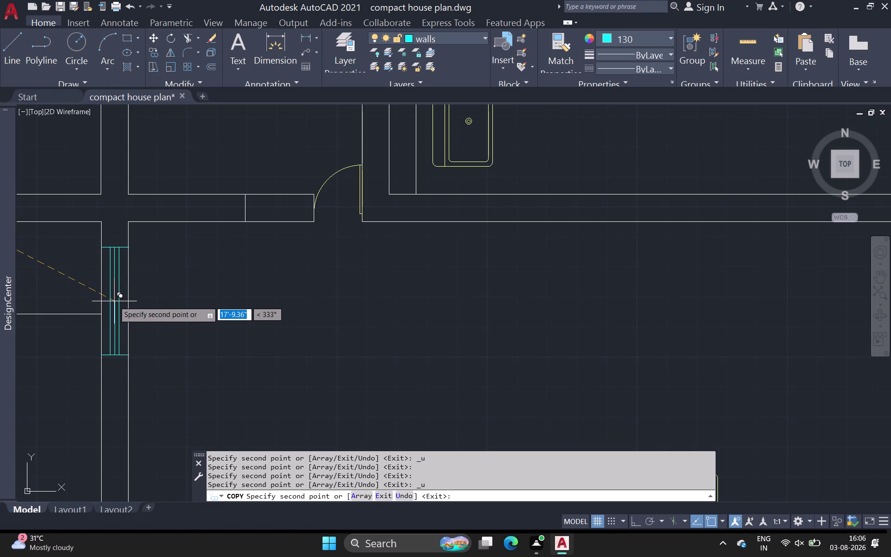
click(115, 301)
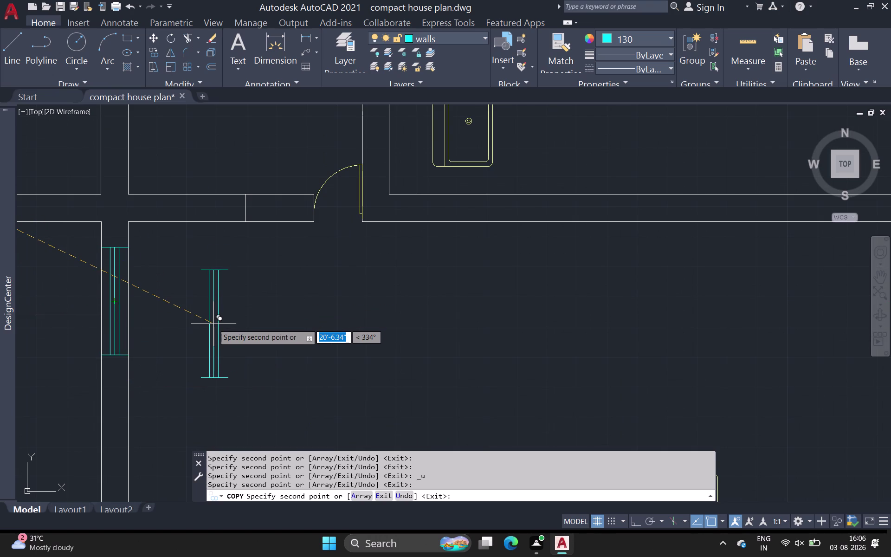
scroll(down, 3)
middle_drag(215, 333, 208, 333)
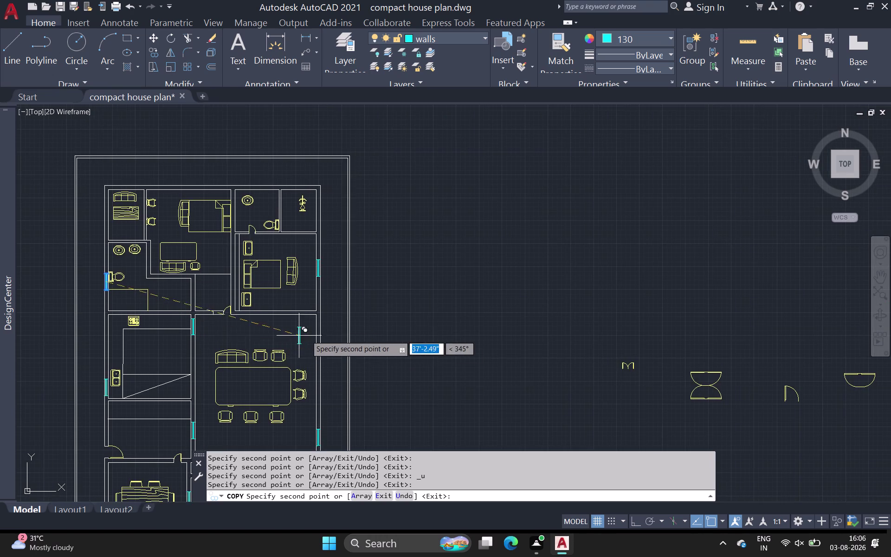
scroll(down, 3)
middle_drag(311, 348, 257, 288)
scroll(down, 3)
middle_drag(294, 353, 277, 314)
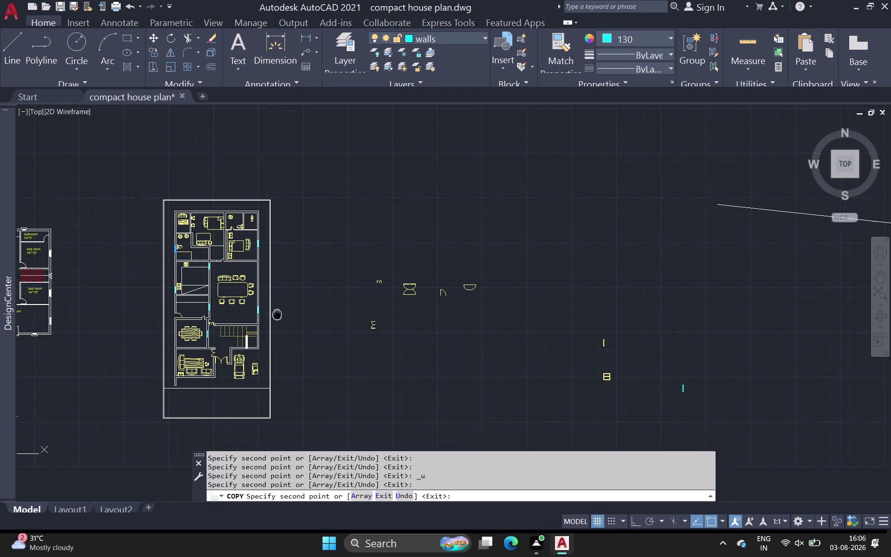
middle_drag(276, 314, 276, 313)
key(Escape)
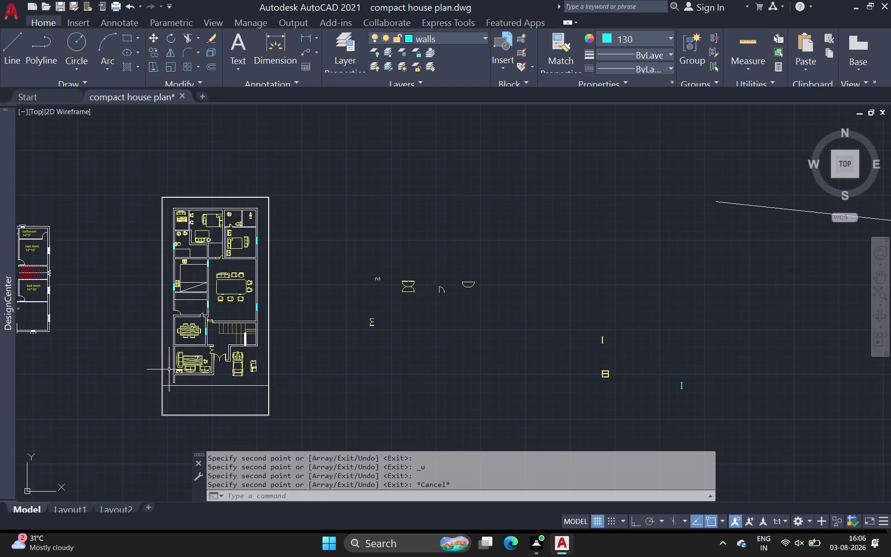
In Layer Properties Manager, set the walls layer colour to red and close the manager.
scroll(up, 3)
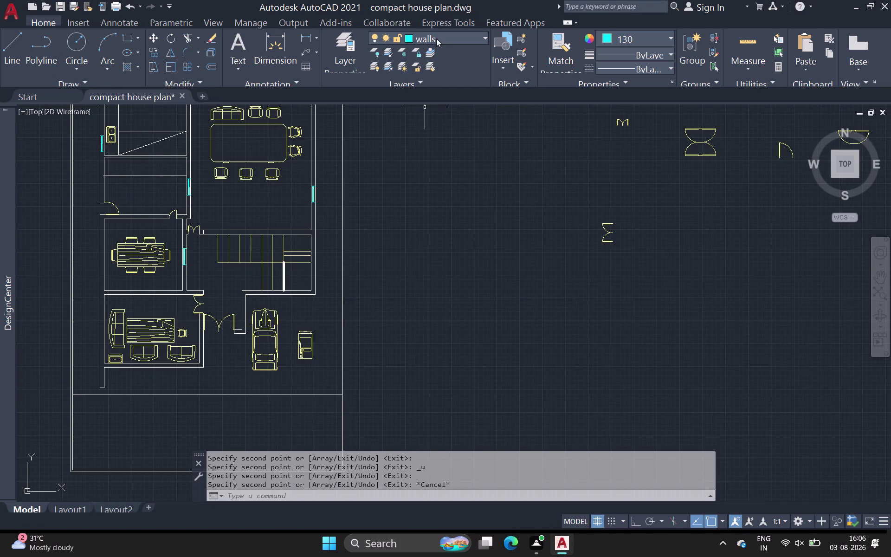
click(360, 49)
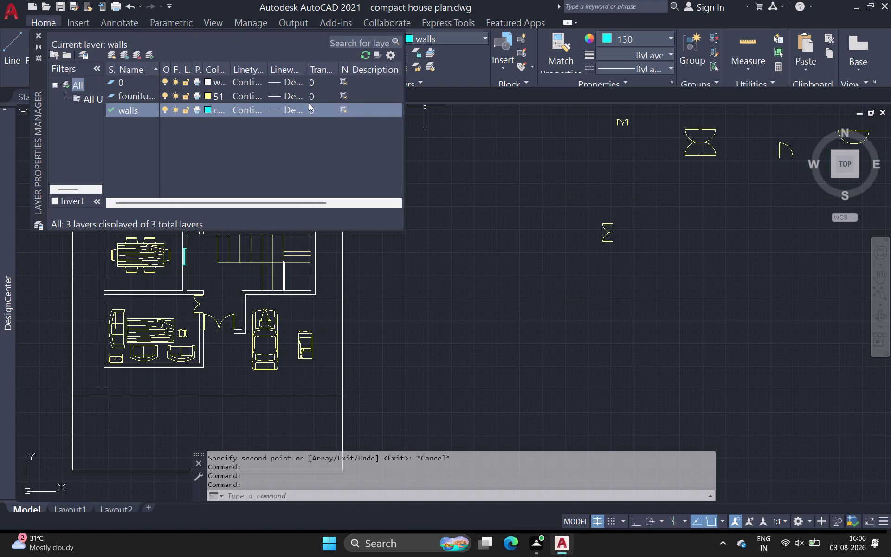
click(206, 108)
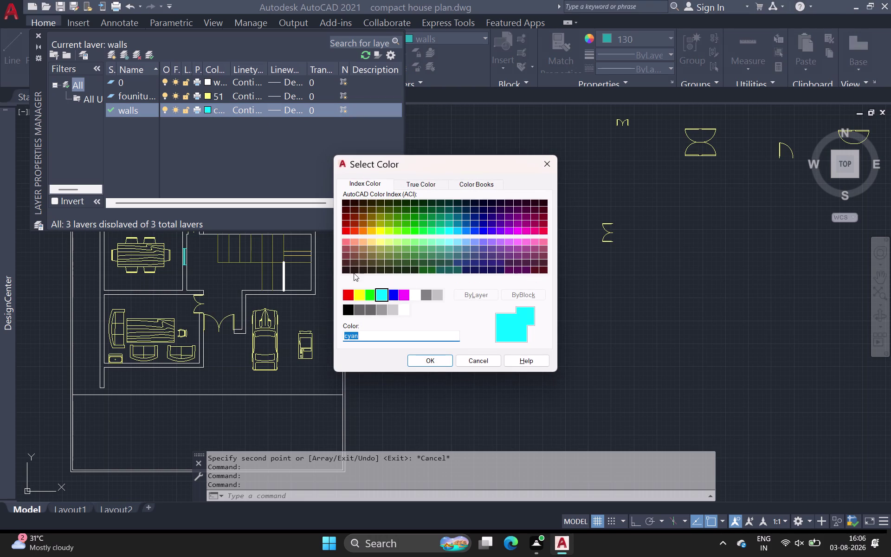
click(348, 295)
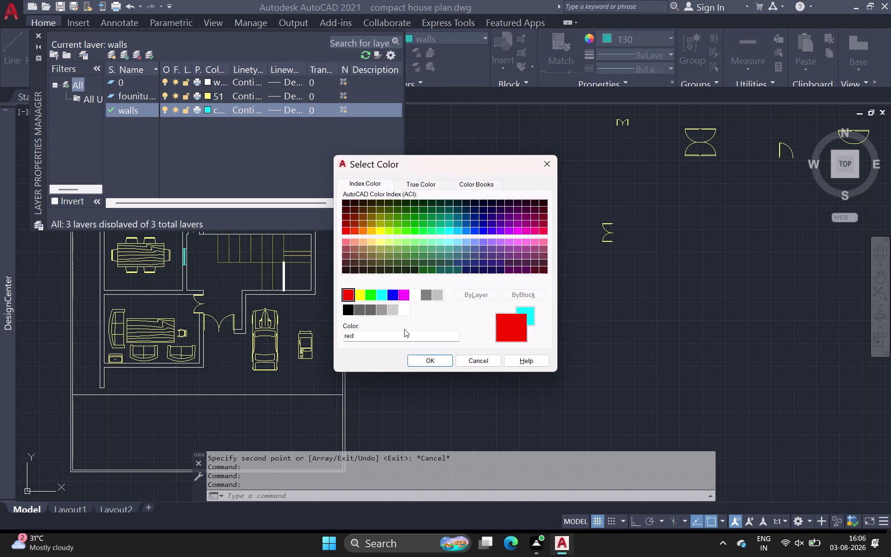
click(424, 364)
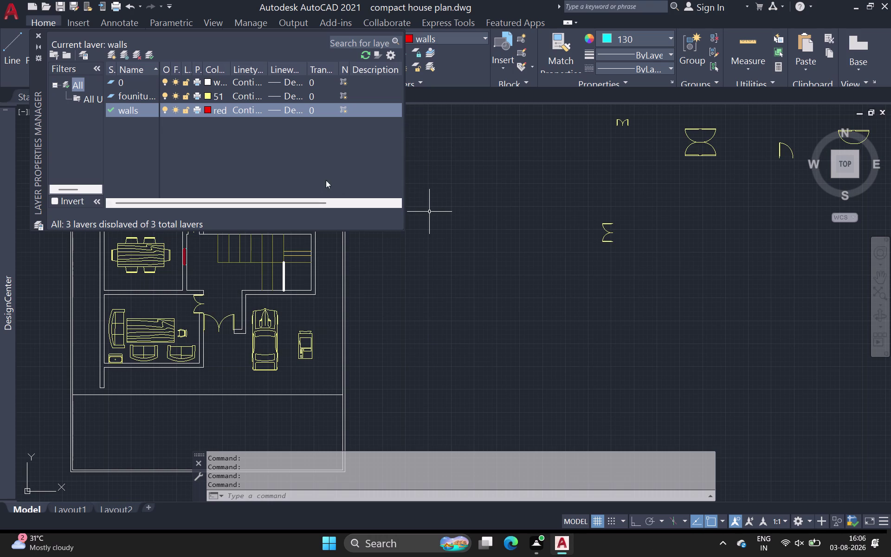
click(38, 34)
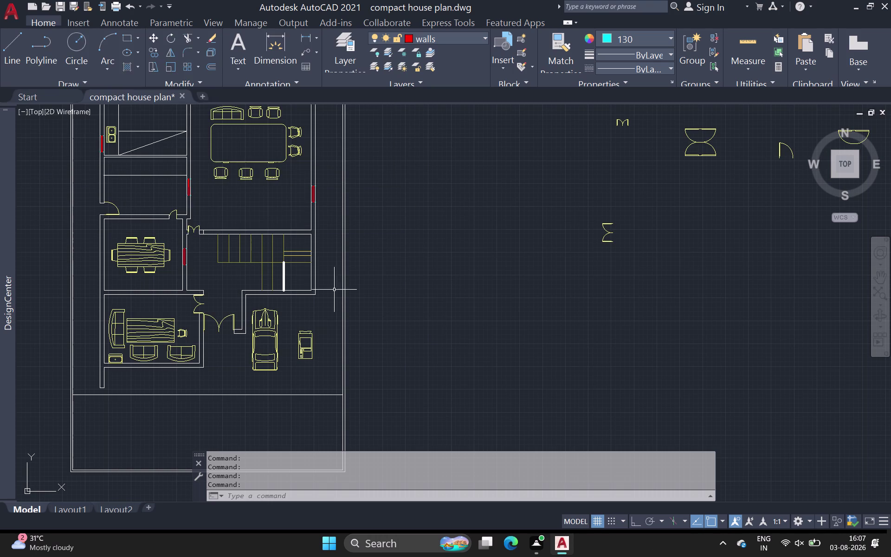
middle_drag(479, 327, 495, 402)
scroll(down, 3)
scroll(up, 3)
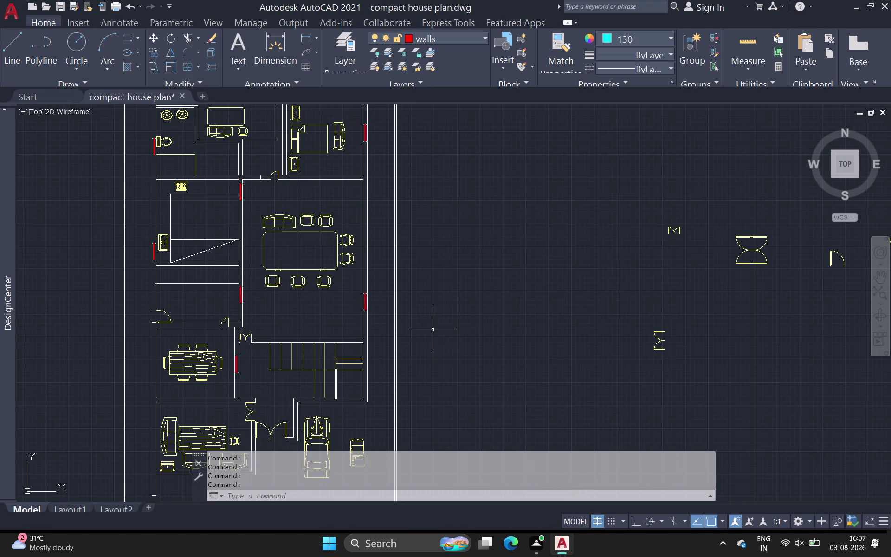
scroll(up, 3)
middle_drag(437, 290, 463, 361)
middle_drag(467, 316, 468, 316)
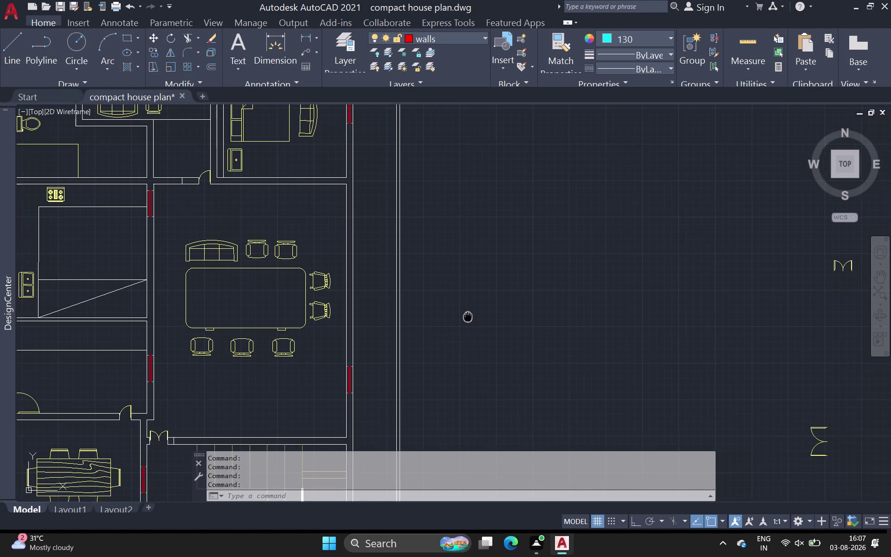
middle_drag(468, 316, 583, 354)
scroll(up, 3)
scroll(down, 3)
middle_drag(571, 337, 616, 439)
scroll(down, 3)
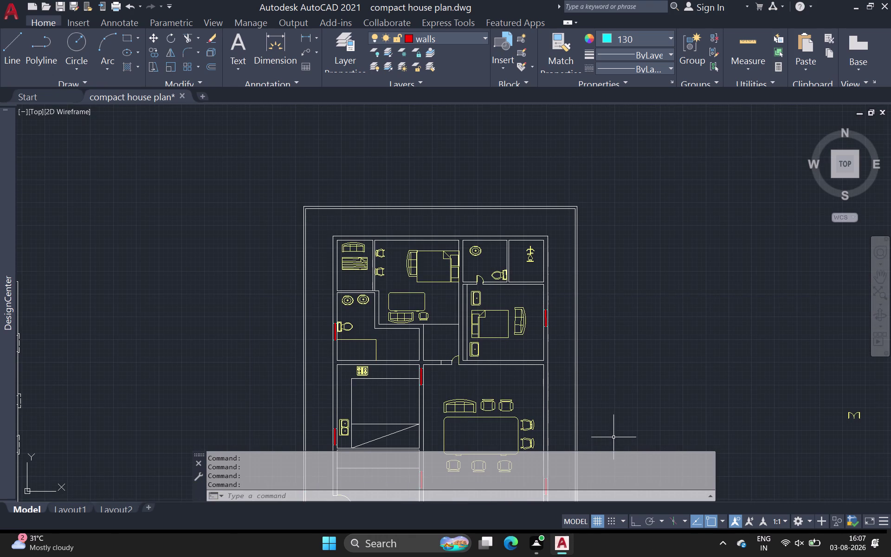
scroll(down, 3)
middle_drag(589, 394, 586, 393)
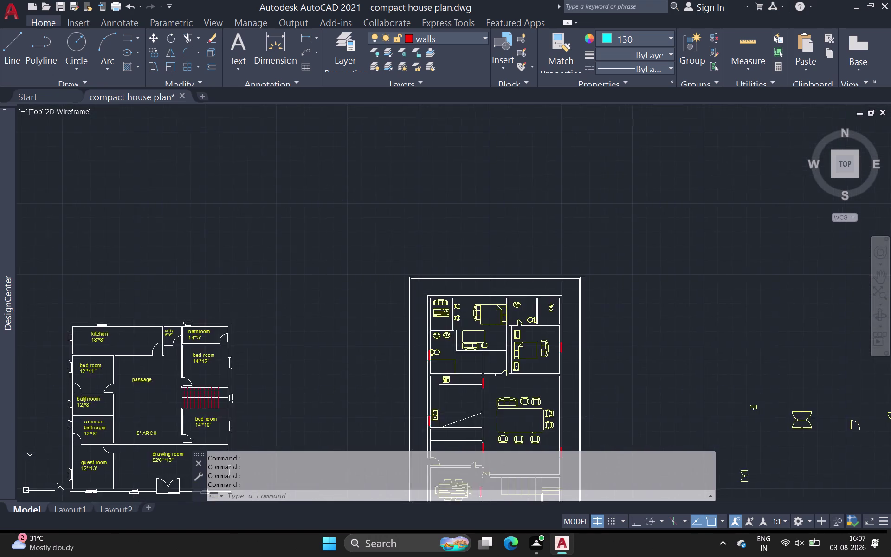
middle_drag(586, 394, 524, 271)
scroll(down, 3)
middle_drag(534, 277, 465, 258)
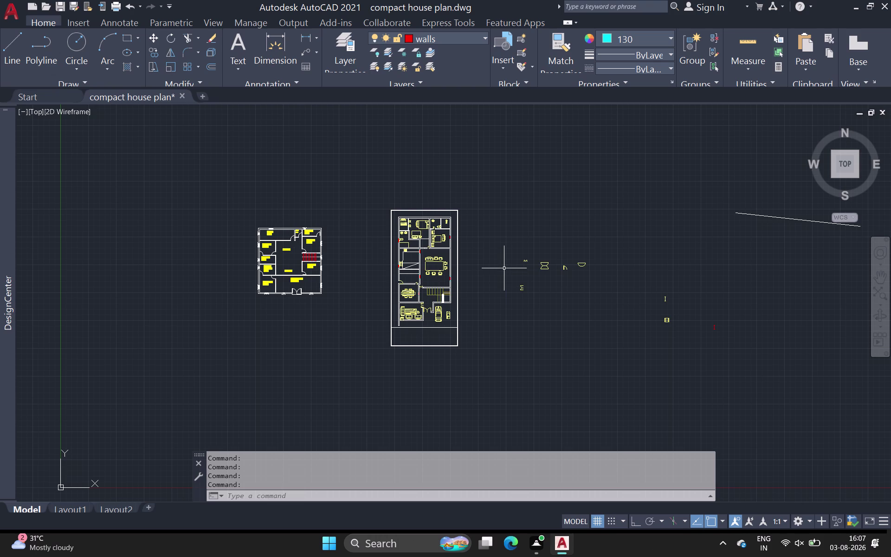
scroll(down, 3)
middle_drag(498, 271, 455, 257)
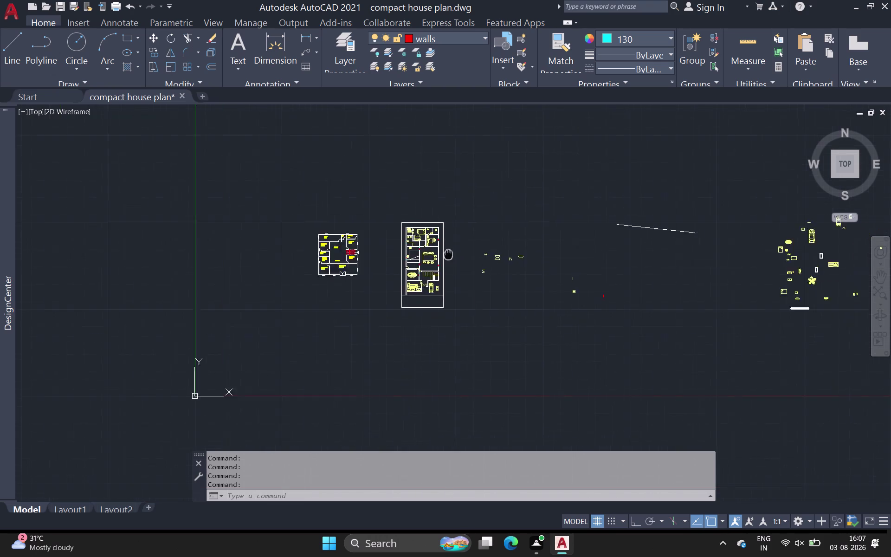
middle_drag(456, 257, 335, 234)
scroll(down, 3)
Window-select the 79 stray door, window and fixture objects right of the plans and delete them.
drag(330, 149, 328, 156)
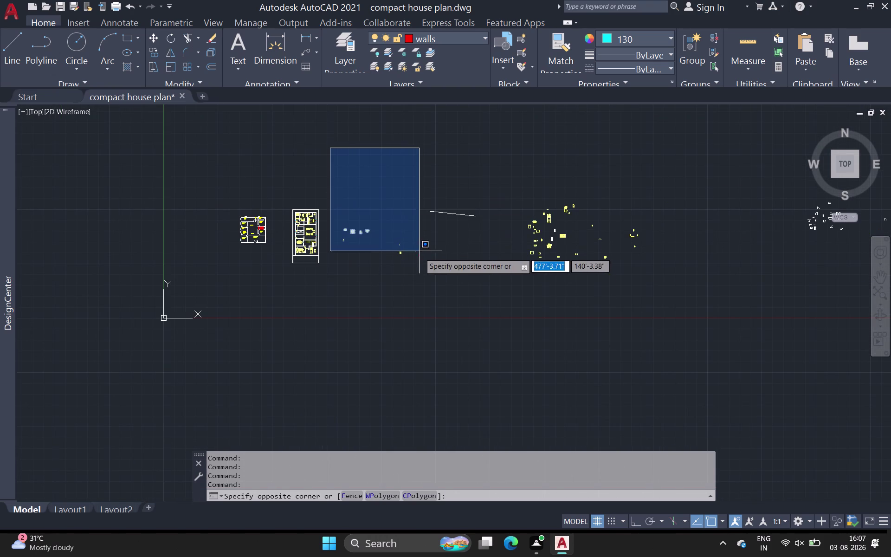
scroll(down, 3)
middle_drag(576, 309, 395, 315)
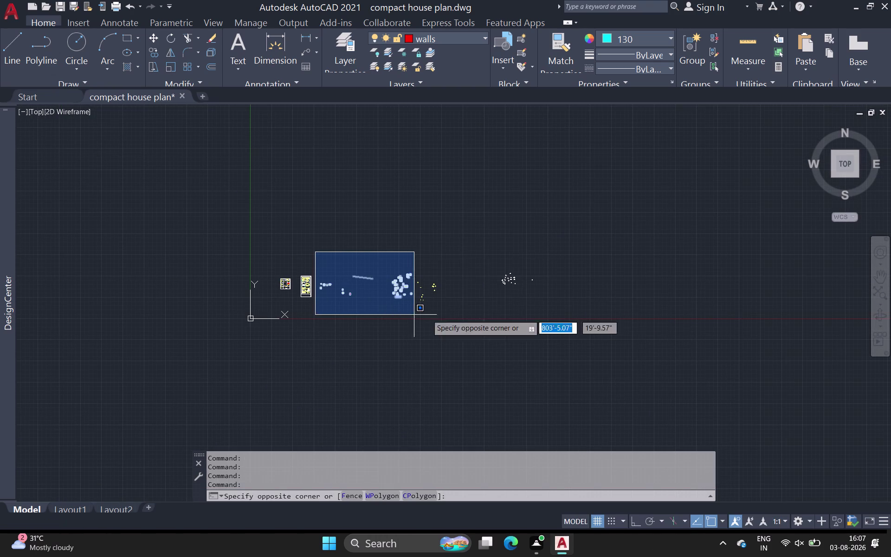
click(579, 318)
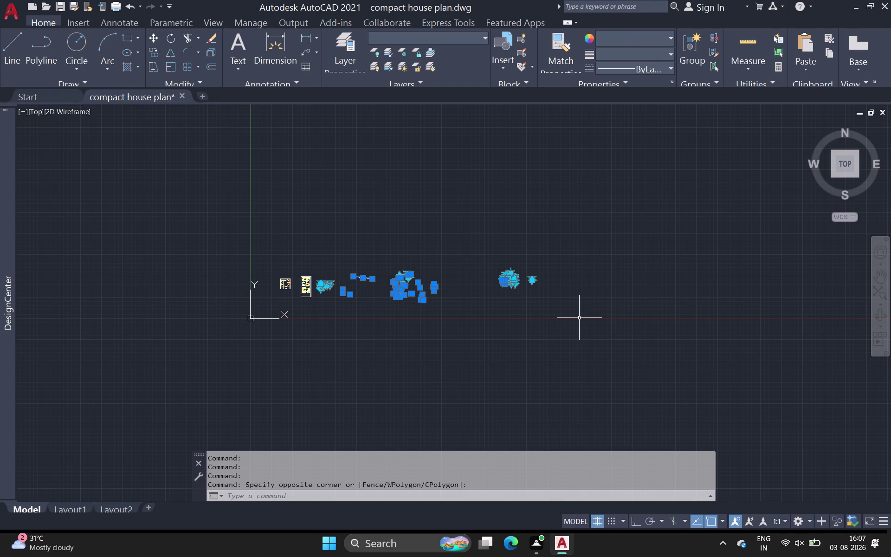
key(Delete)
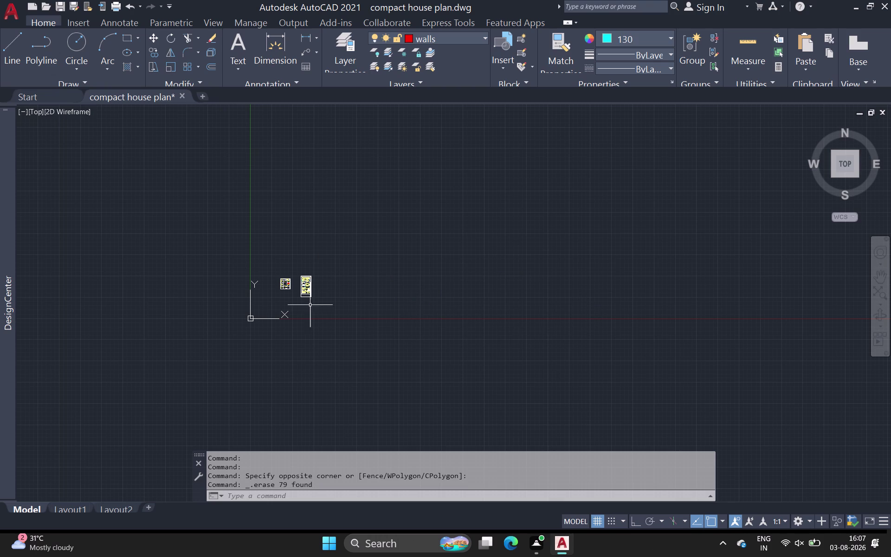
scroll(up, 3)
scroll(up, 3)
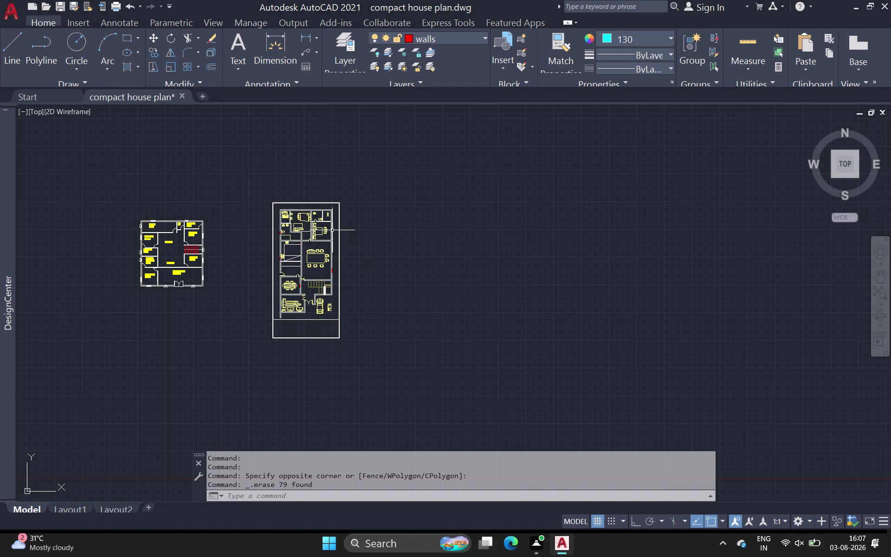
Start LINE with the current drawing colour set to ByBlock.
scroll(up, 3)
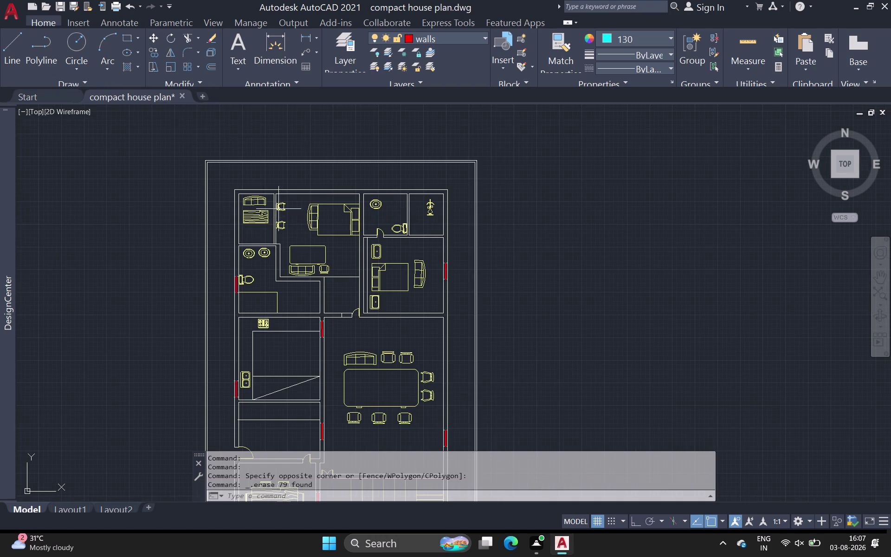
click(7, 42)
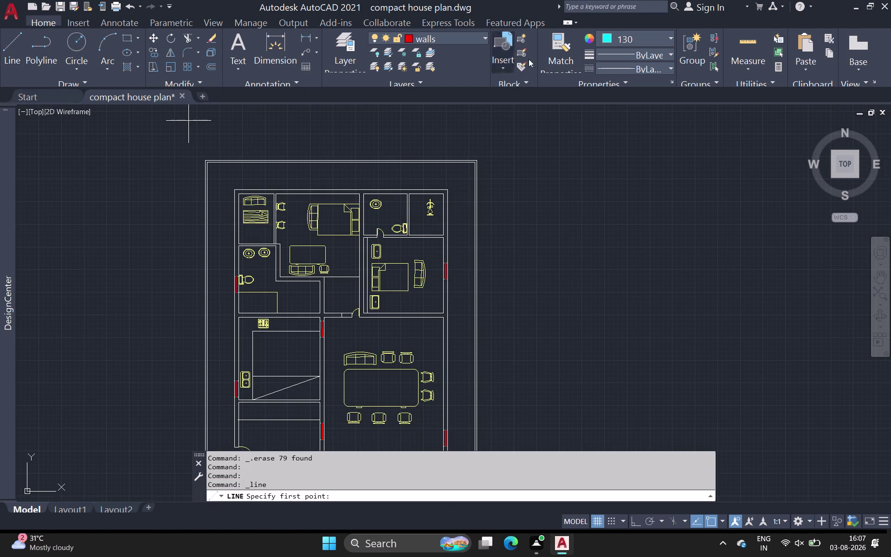
click(628, 33)
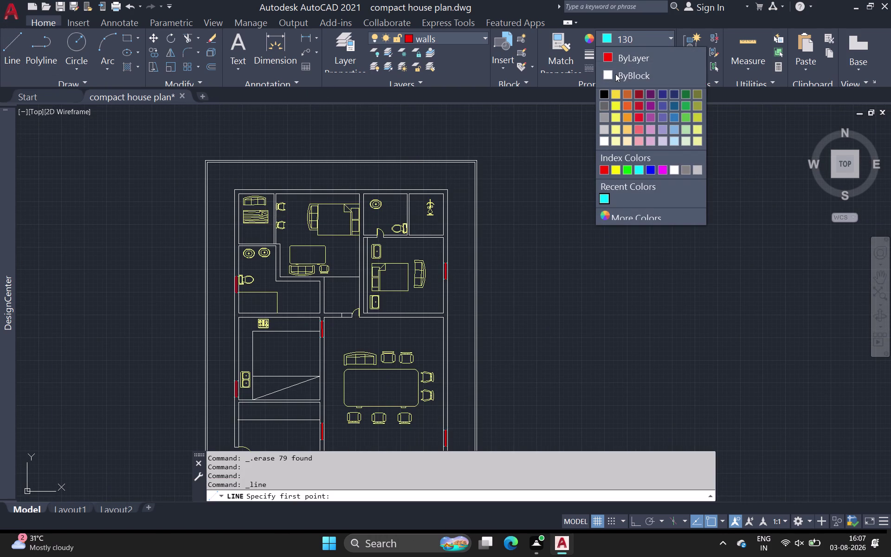
click(614, 74)
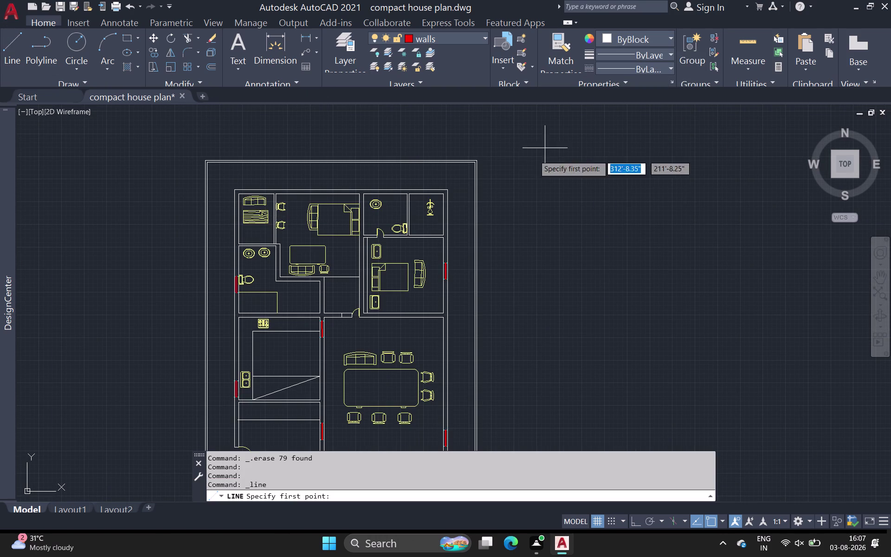
Draw a three-sided box off the top wall with Ortho on, then set colour 248,215,49.
scroll(up, 3)
click(385, 188)
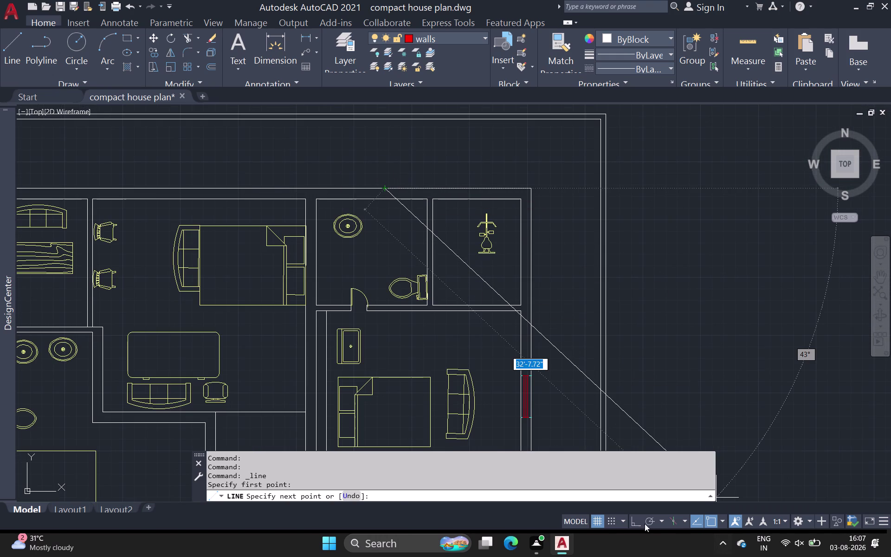
click(633, 527)
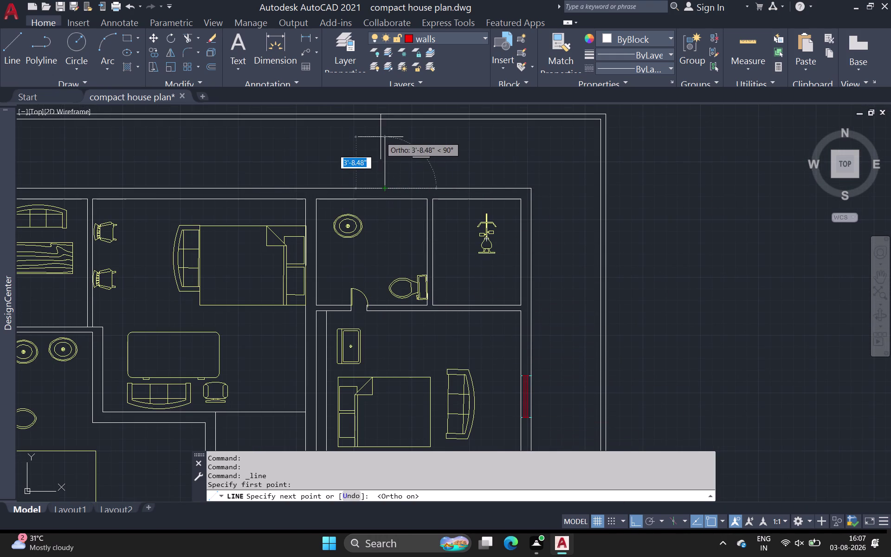
click(385, 136)
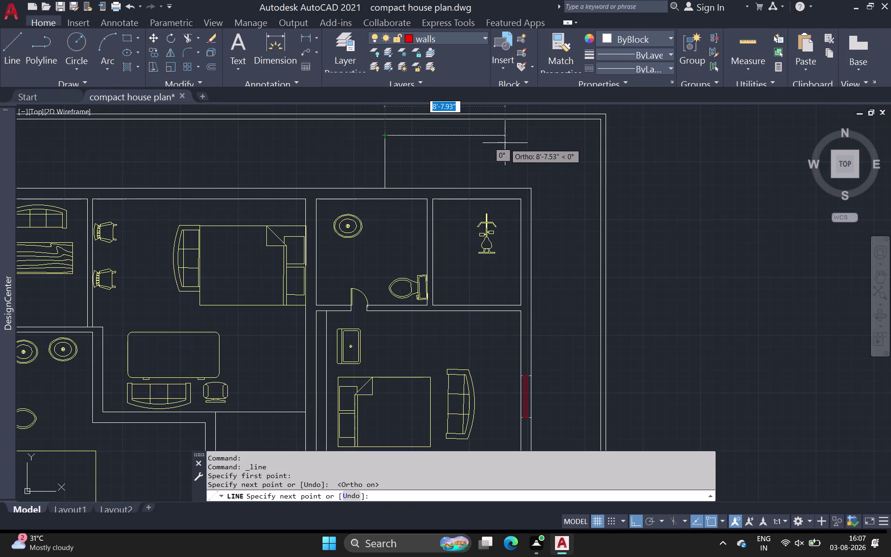
click(510, 142)
click(514, 187)
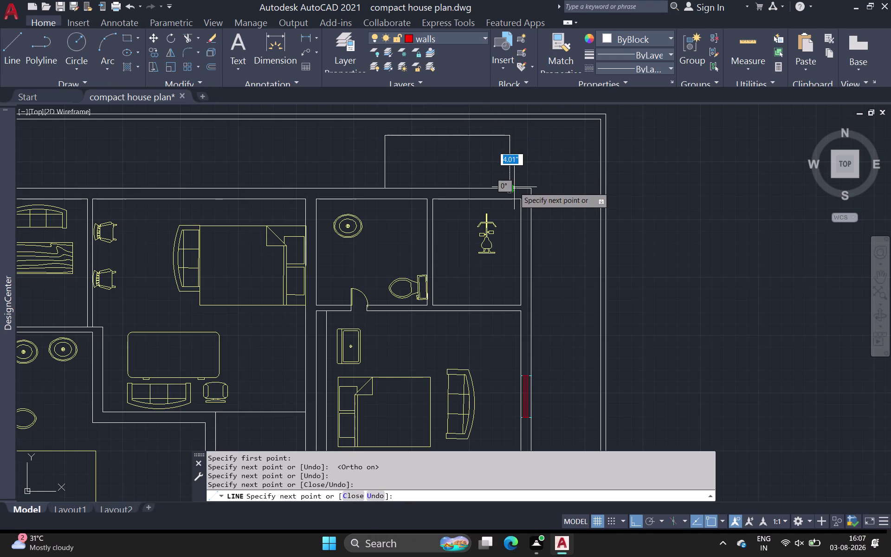
key(space)
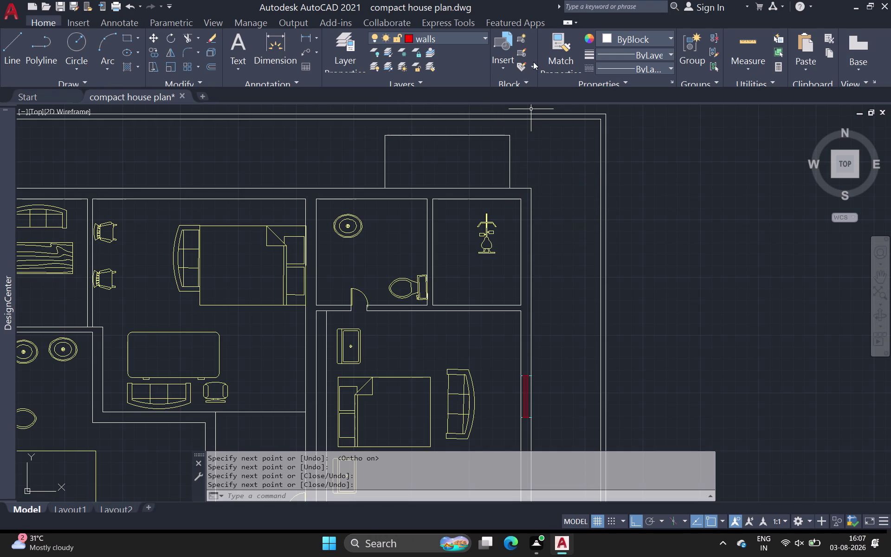
click(614, 38)
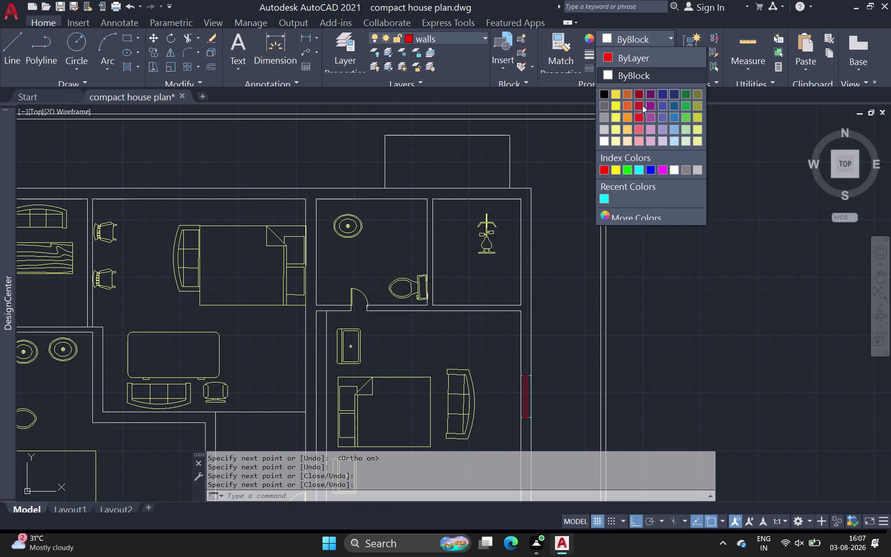
click(618, 94)
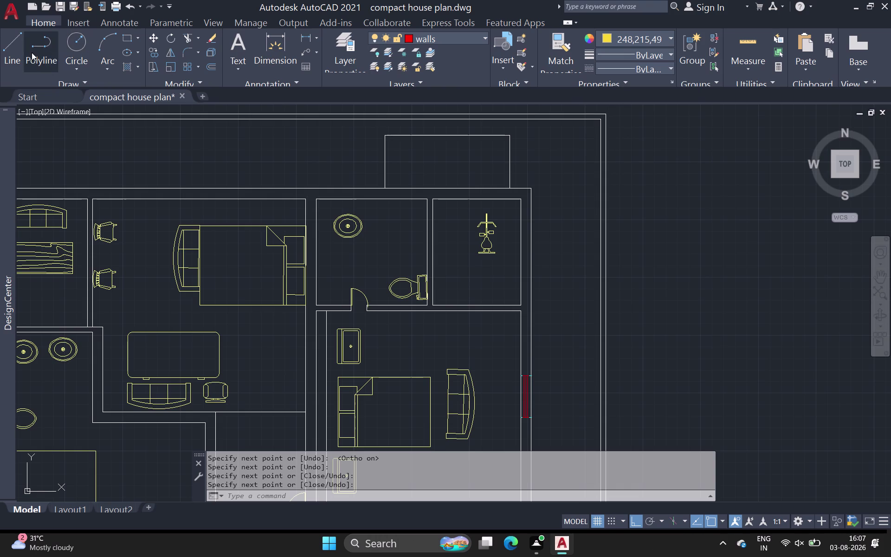
Draw a vertical line from the box's top edge down to the wall below.
click(8, 56)
scroll(up, 3)
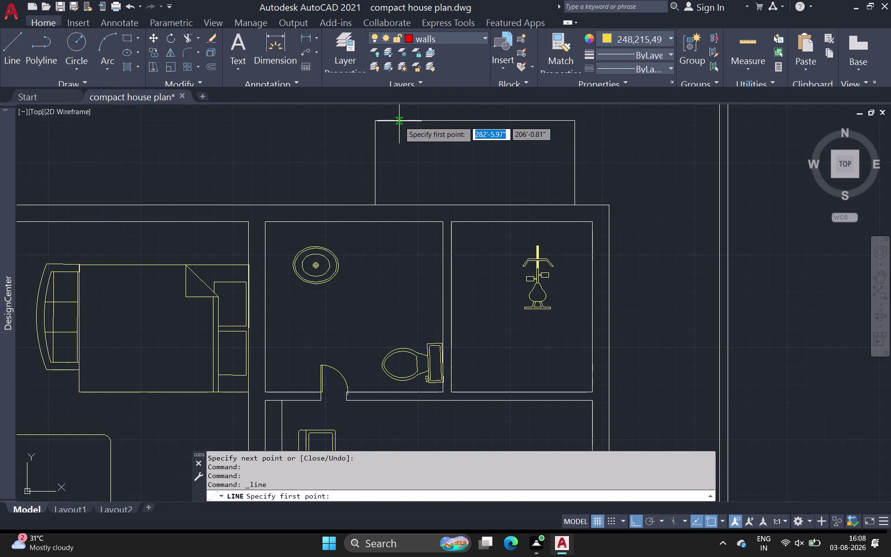
click(399, 121)
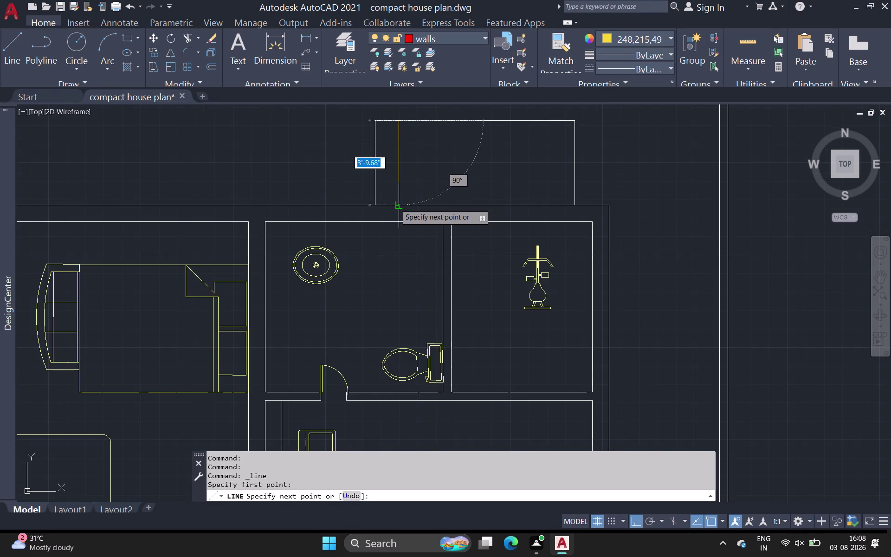
click(396, 204)
key(space)
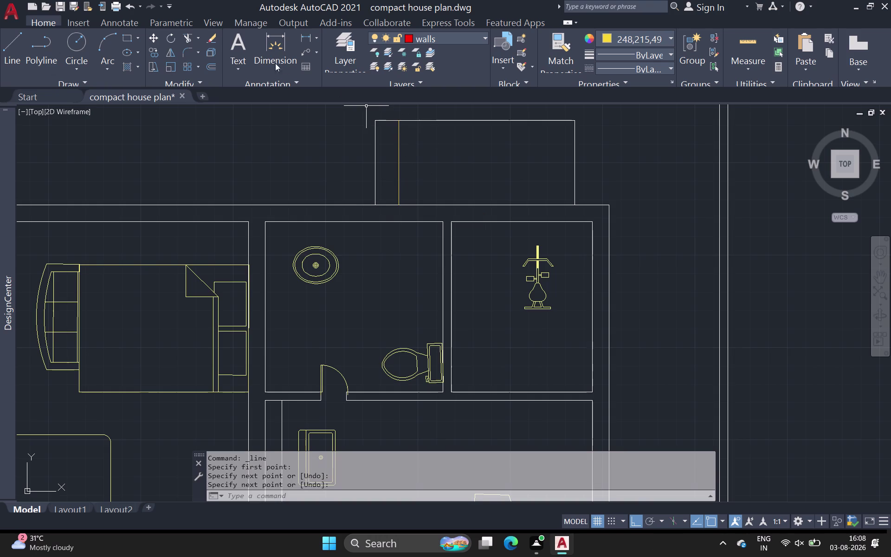
Offset the vertical line at 1' spacing to create the first step lines.
drag(209, 71, 214, 71)
click(213, 71)
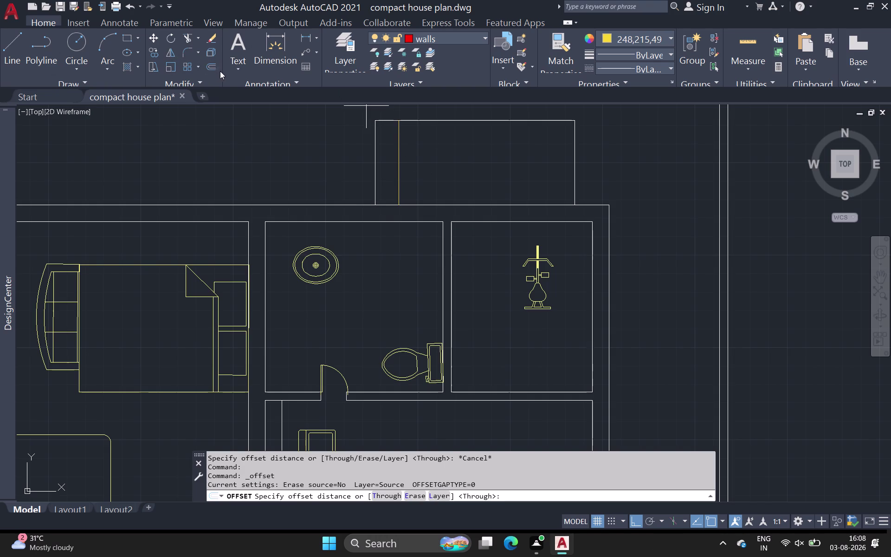
drag(399, 146, 404, 147)
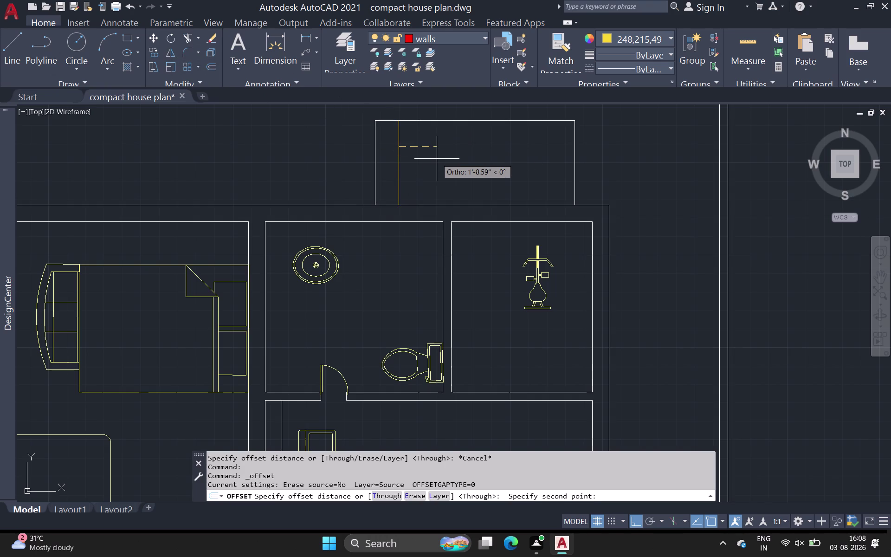
key(1)
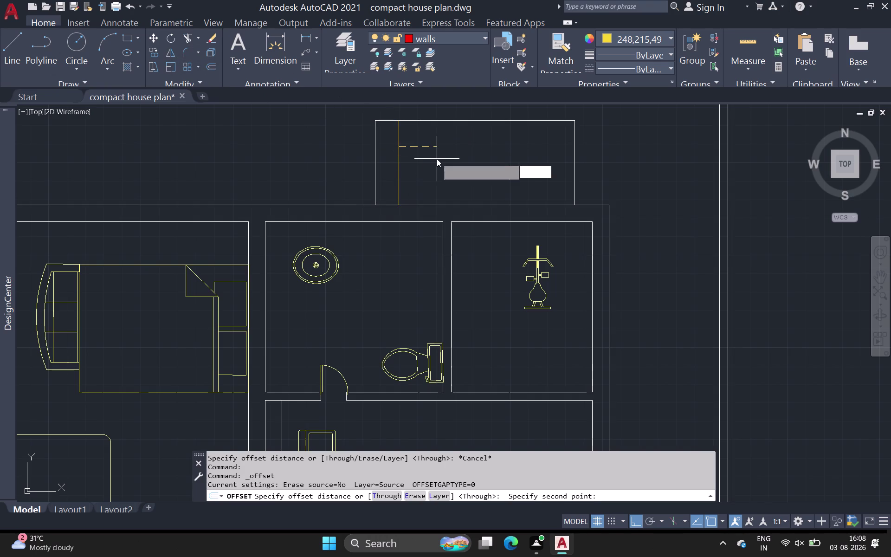
key(apostrophe)
key(Return)
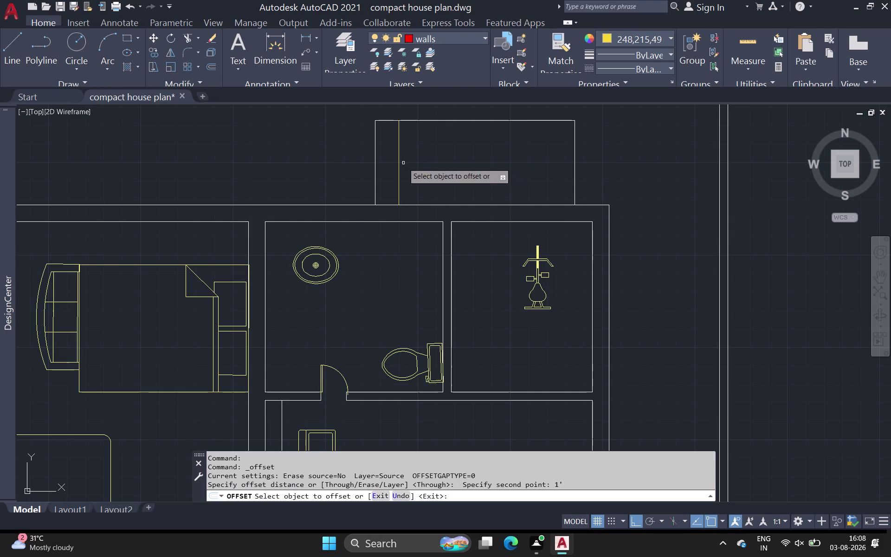
click(399, 164)
click(410, 162)
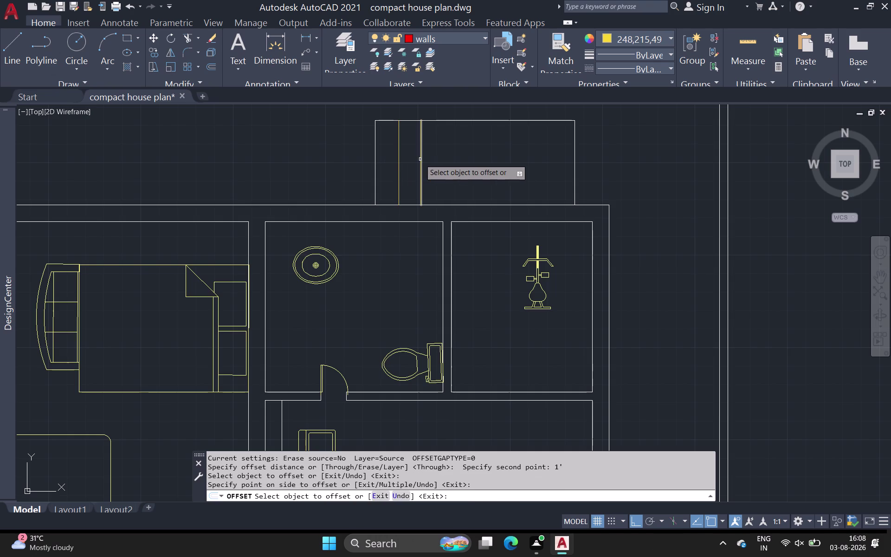
click(420, 159)
click(438, 158)
click(442, 158)
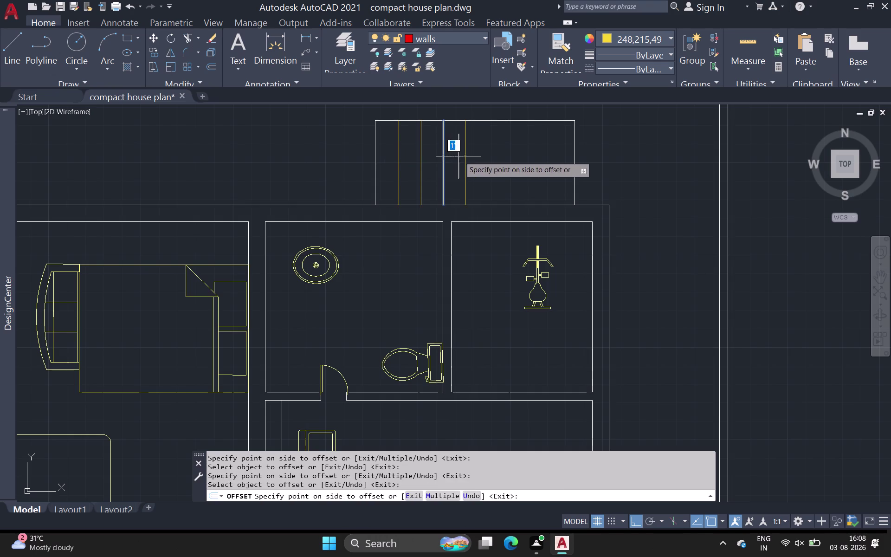
click(460, 156)
Keep offsetting each newest line 1' right to complete the steps.
click(466, 156)
click(484, 157)
click(488, 156)
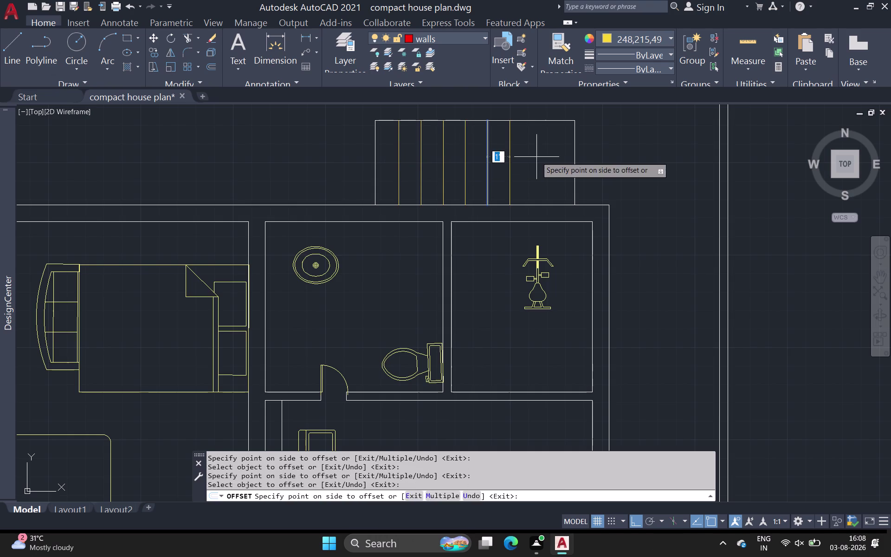
click(537, 157)
click(510, 162)
click(520, 163)
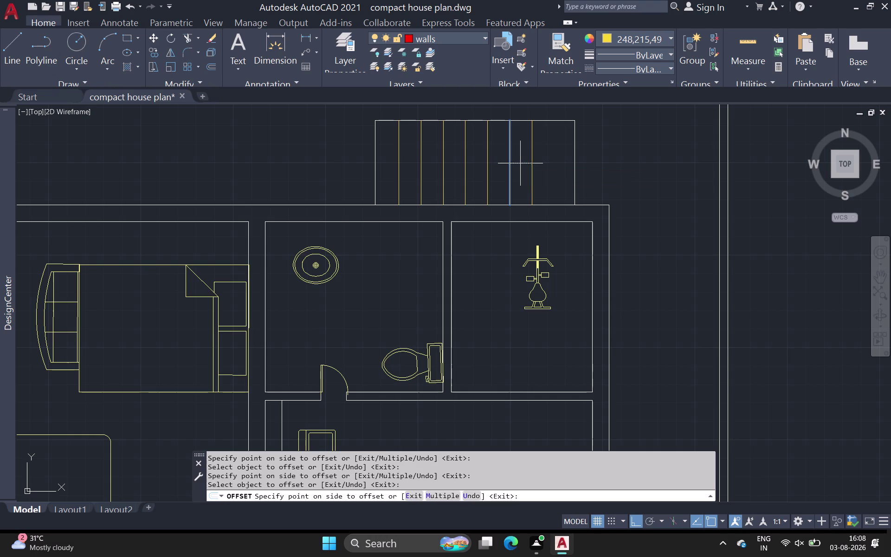
click(530, 160)
click(542, 157)
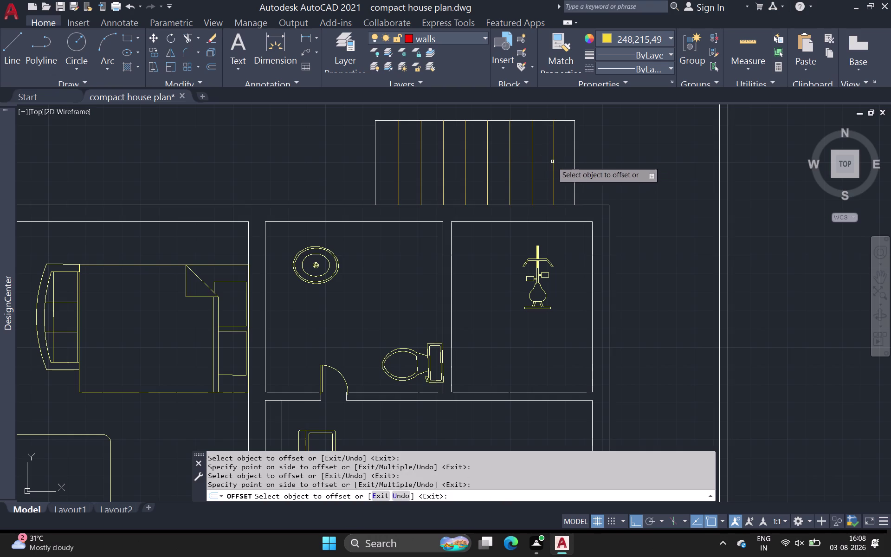
key(Escape)
scroll(down, 3)
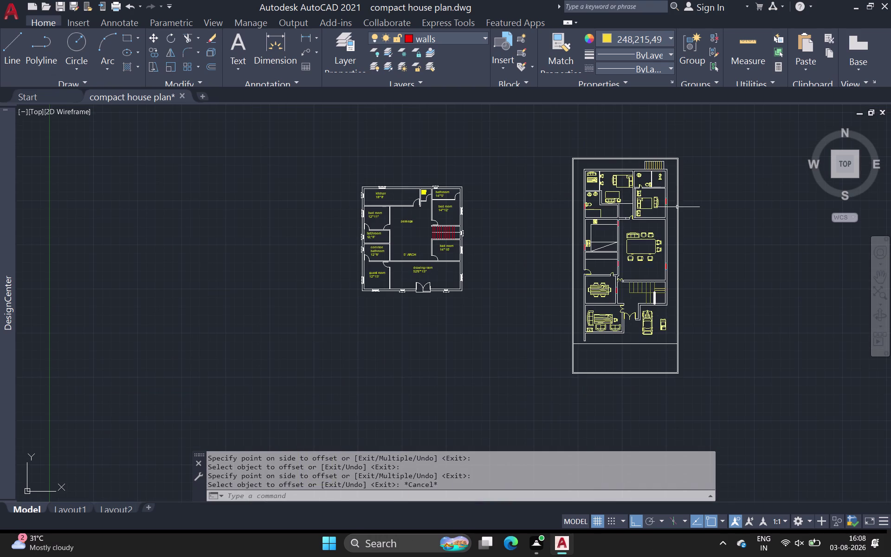
Pan toward the top-left bedroom and start a line above the top wall.
middle_drag(677, 209, 398, 215)
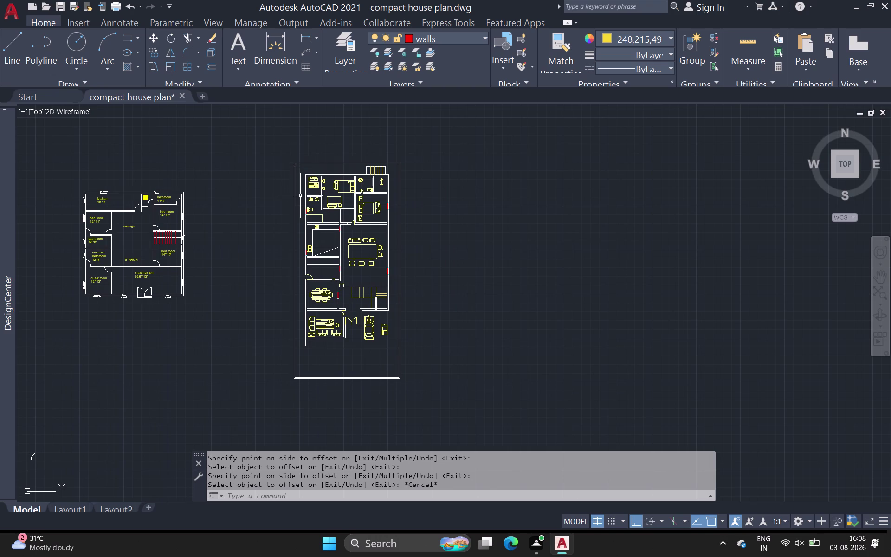
scroll(up, 3)
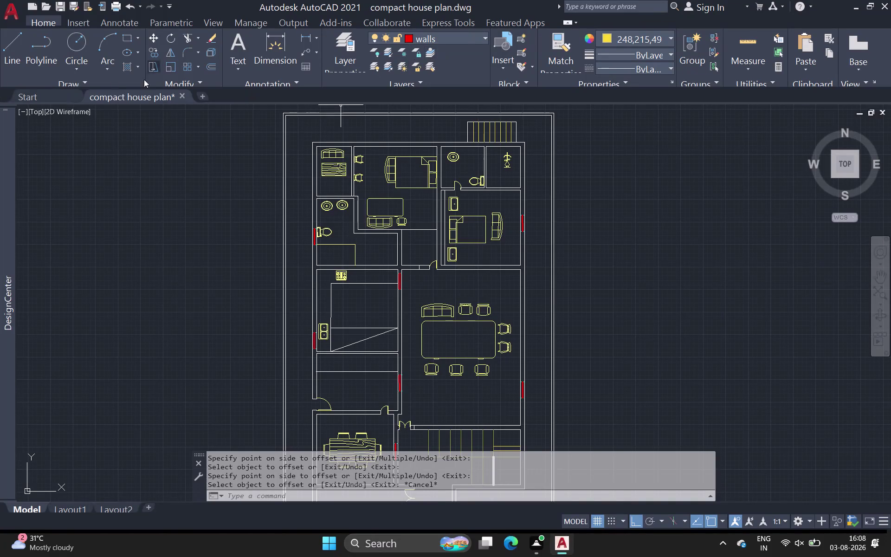
click(8, 40)
scroll(up, 3)
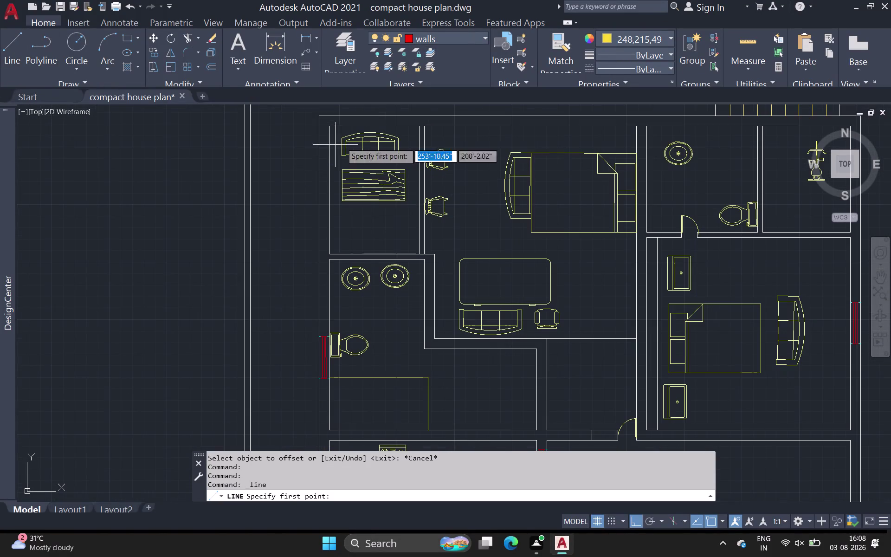
scroll(up, 3)
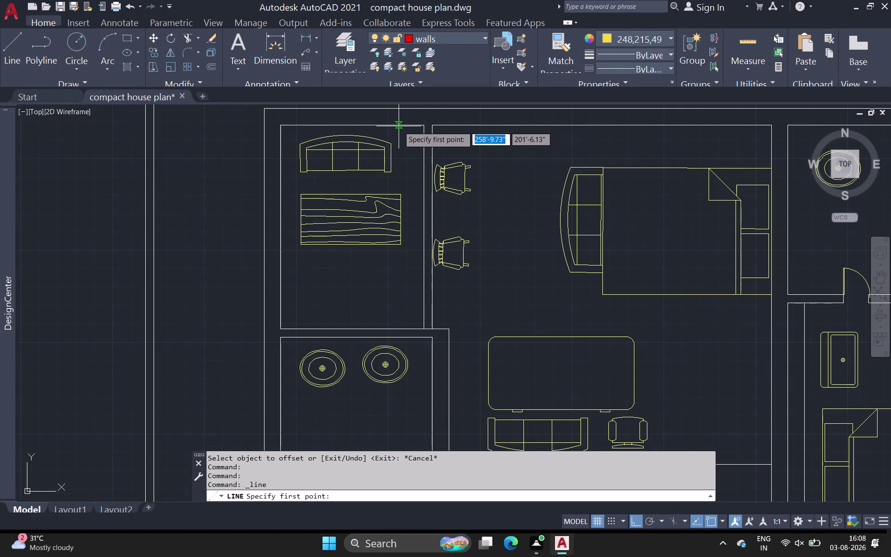
scroll(up, 3)
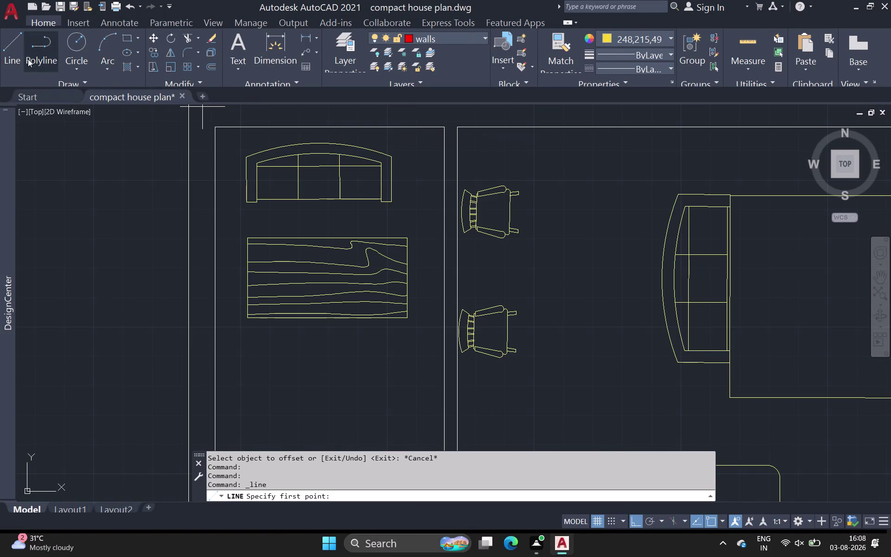
click(16, 50)
scroll(down, 3)
middle_drag(331, 158, 297, 261)
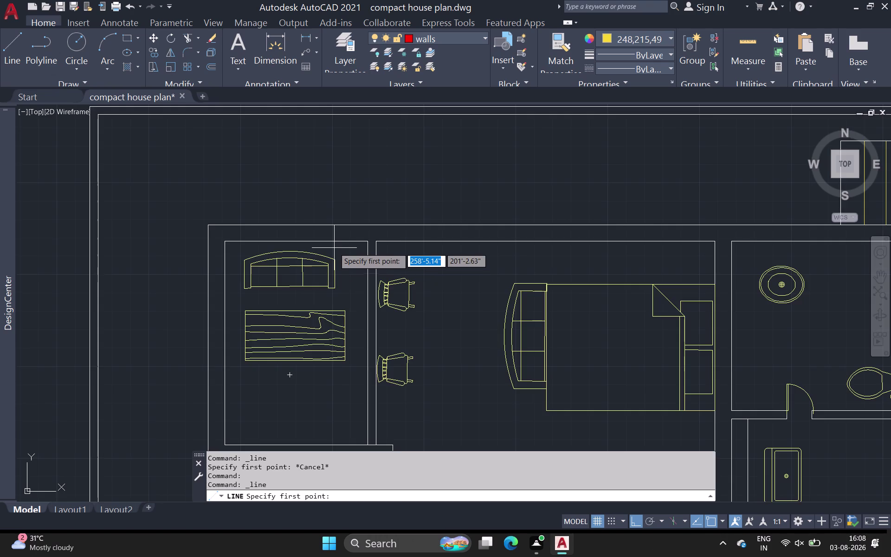
scroll(up, 3)
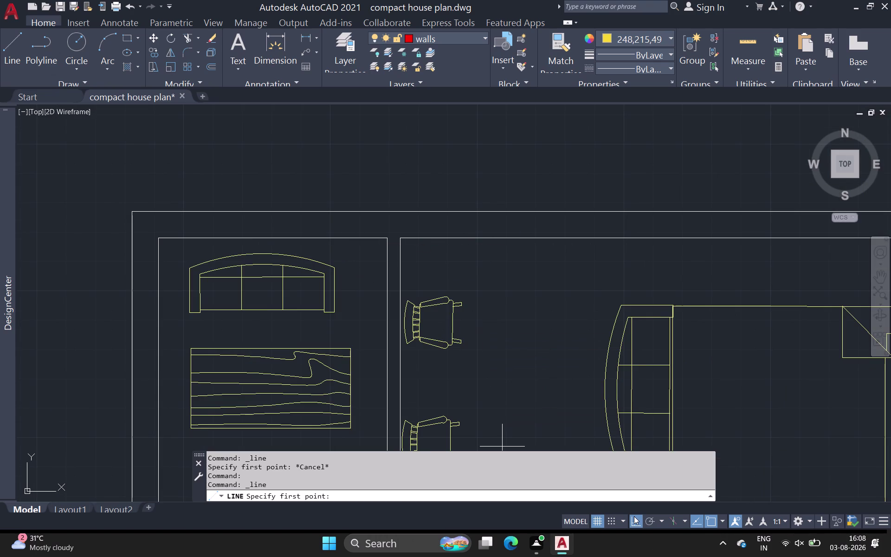
click(290, 239)
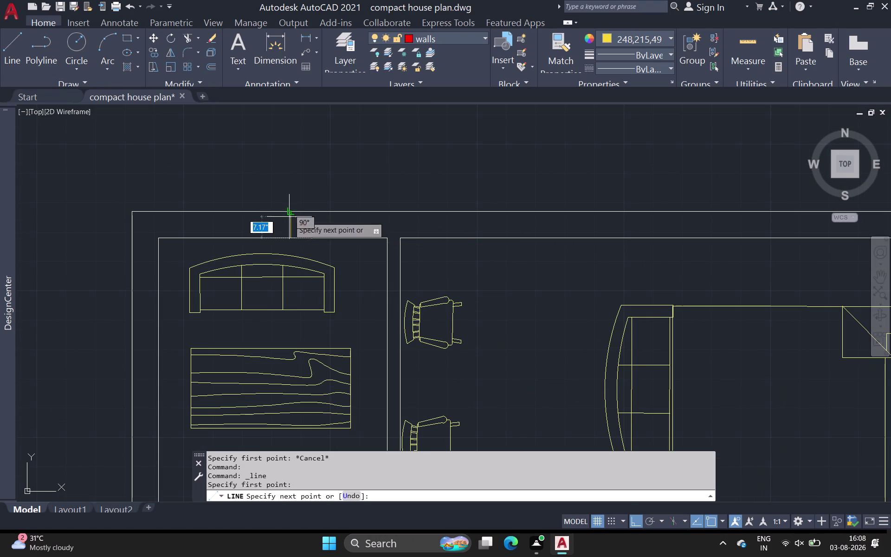
Set the object colour to ByBlock and cancel the unfinished line.
click(658, 38)
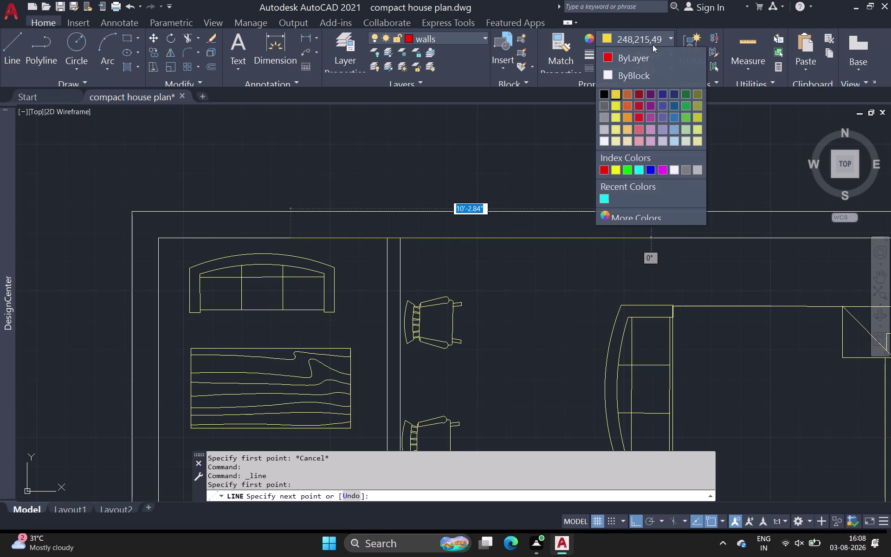
click(616, 79)
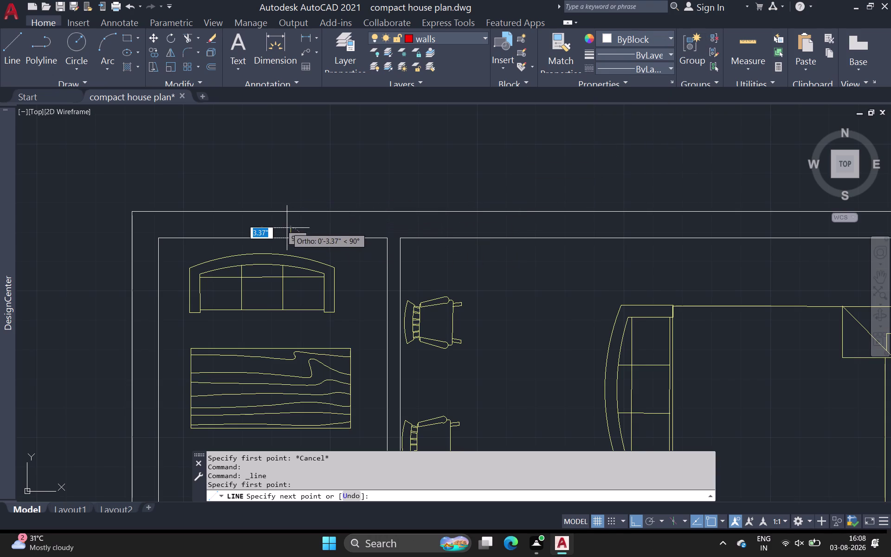
click(637, 35)
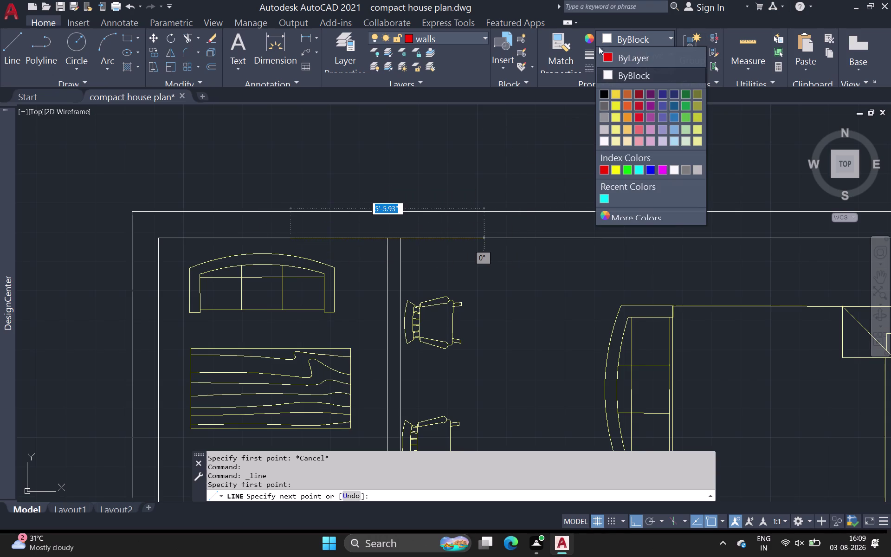
key(ctrl+z)
key(Escape)
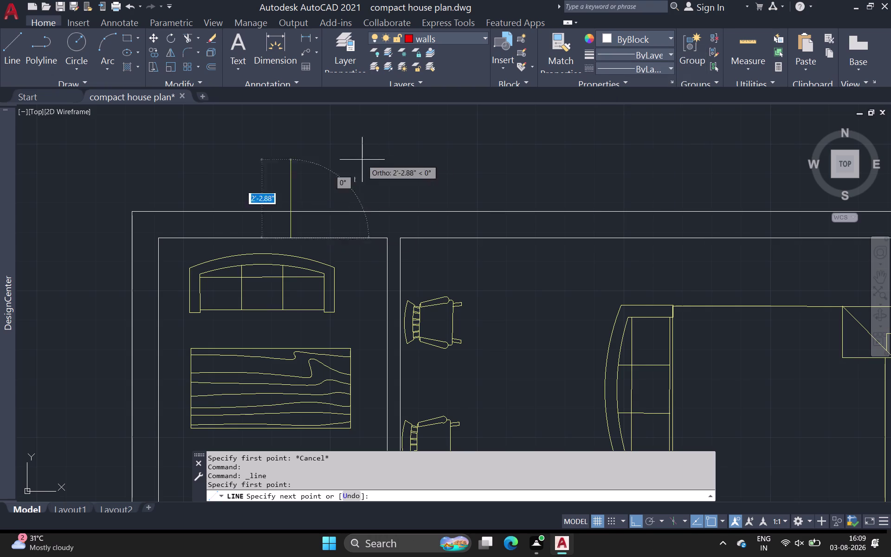
key(Escape)
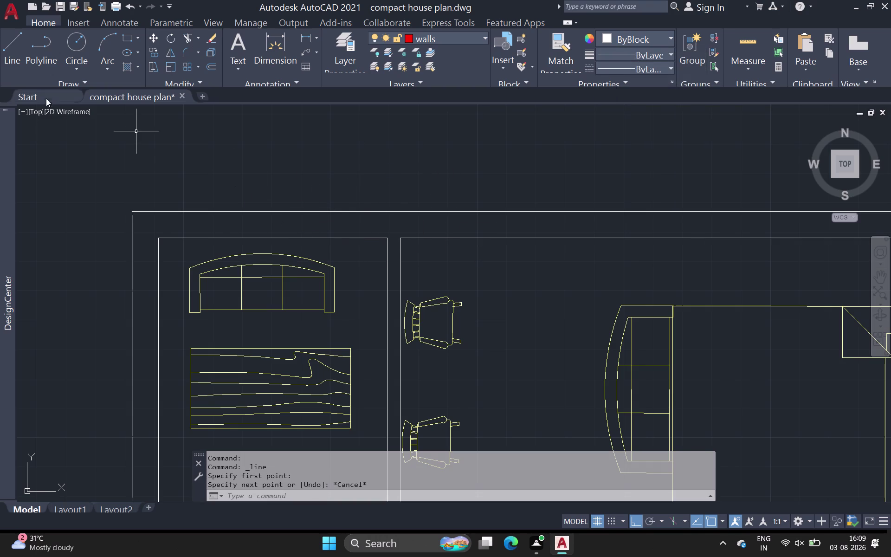
Draw cross lines across the top-left bedroom's top and left walls.
click(2, 48)
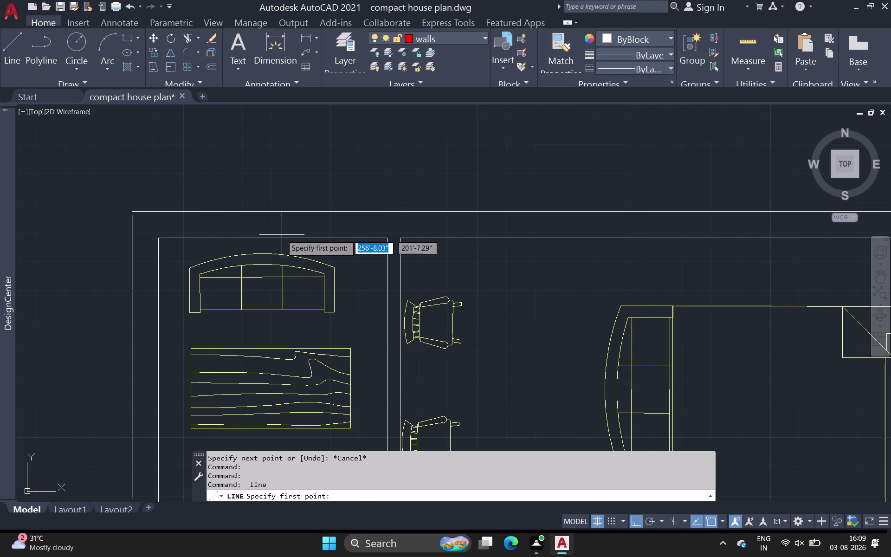
click(295, 238)
click(296, 212)
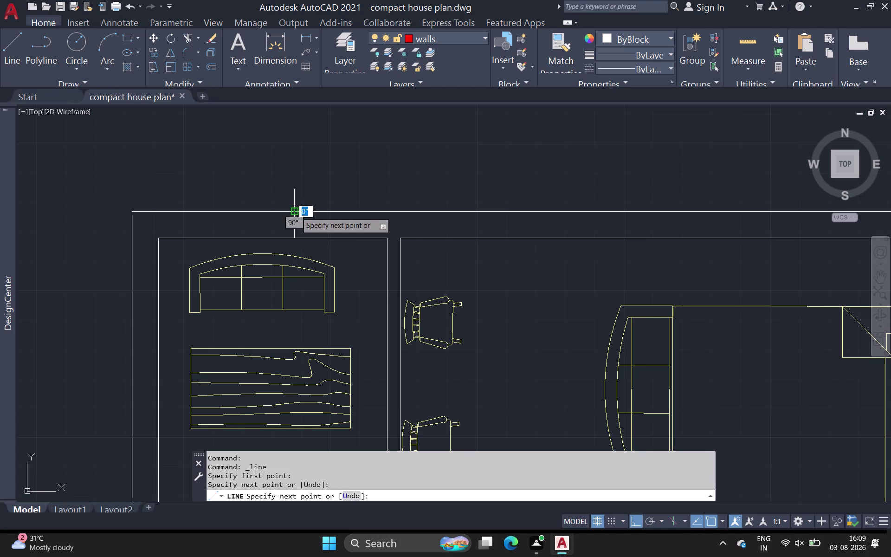
click(132, 209)
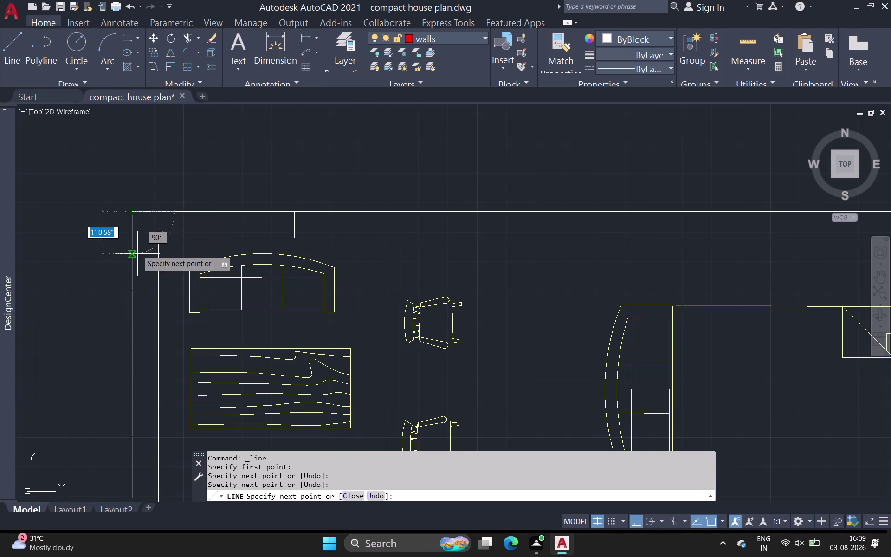
click(132, 356)
drag(159, 356, 162, 349)
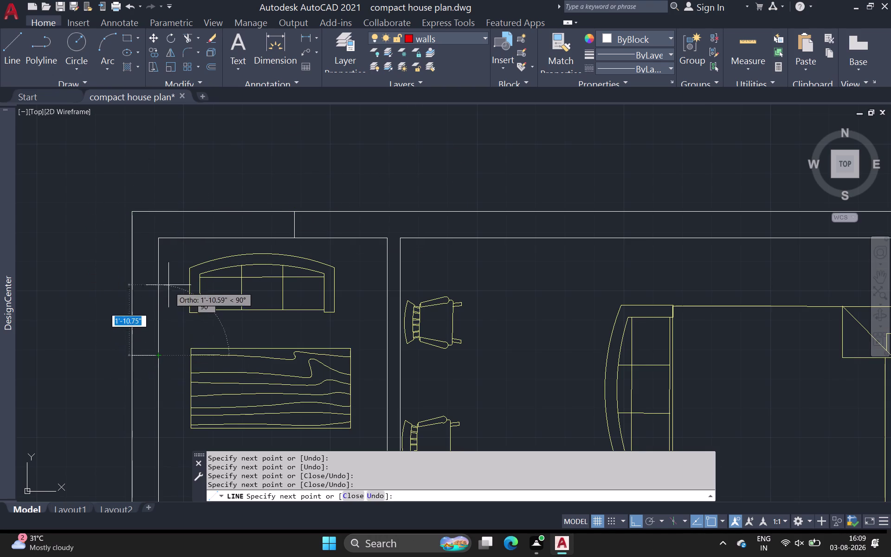
click(161, 235)
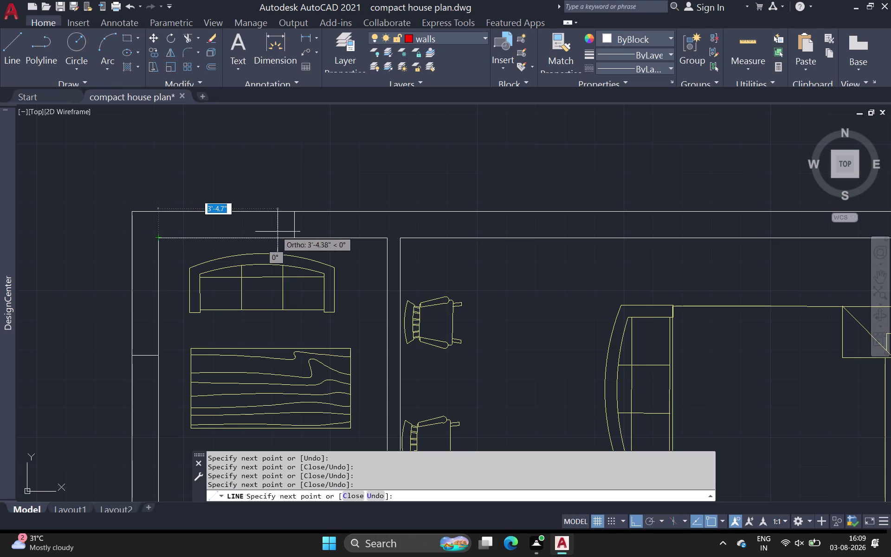
click(293, 236)
key(space)
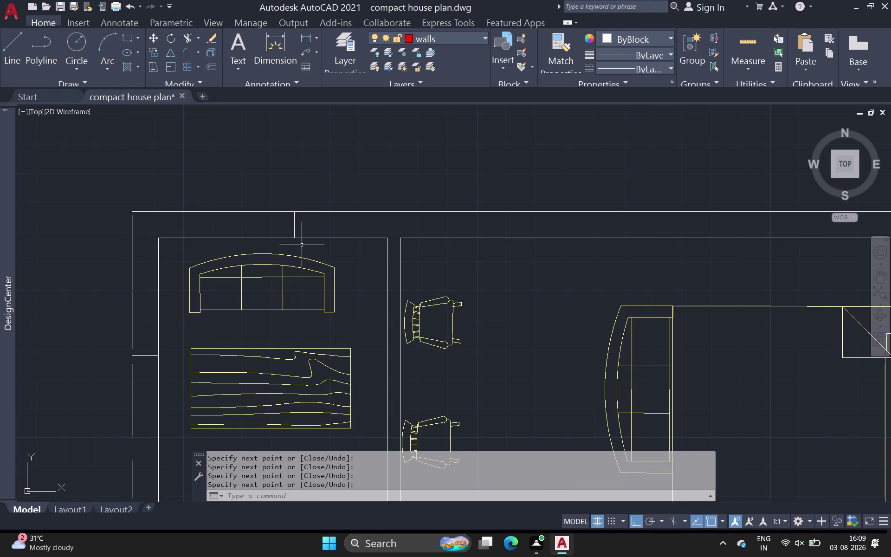
Pan down the plan to bring the garage and lower living room into view.
scroll(down, 3)
middle_drag(300, 251, 222, 183)
middle_drag(227, 207, 218, 186)
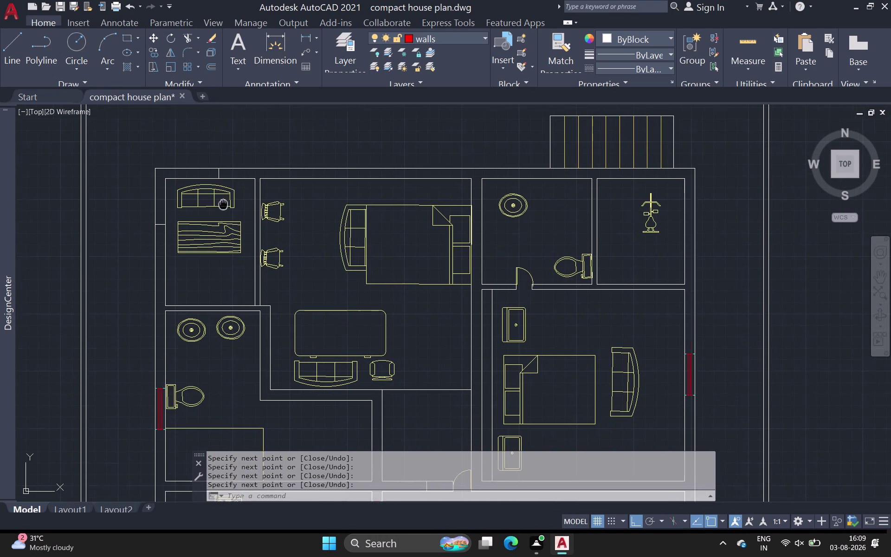
middle_drag(218, 185, 218, 144)
scroll(down, 3)
scroll(down, 3)
middle_drag(288, 306, 189, 204)
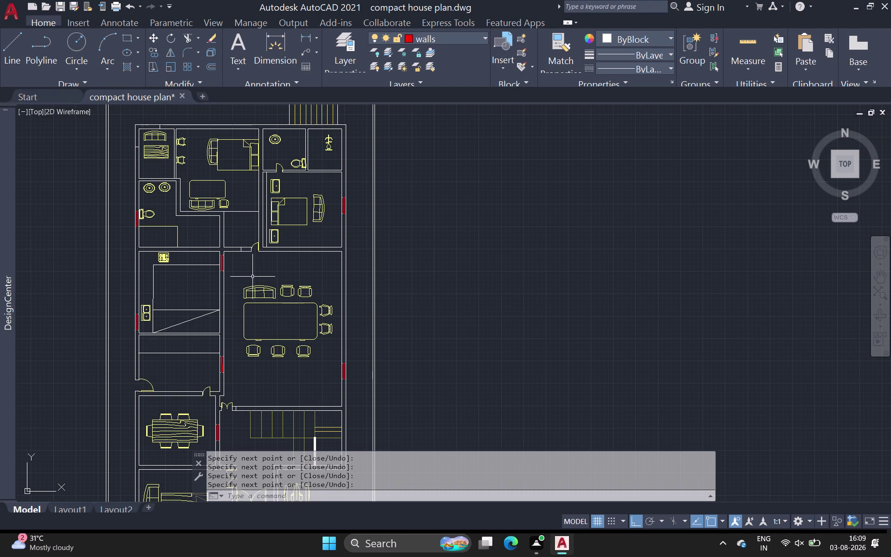
middle_drag(251, 291, 243, 215)
scroll(down, 3)
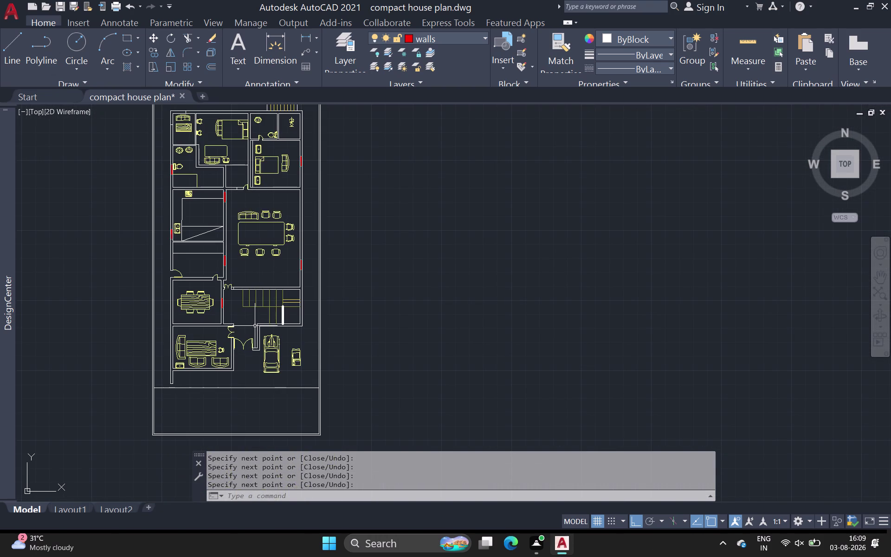
middle_drag(255, 320, 240, 255)
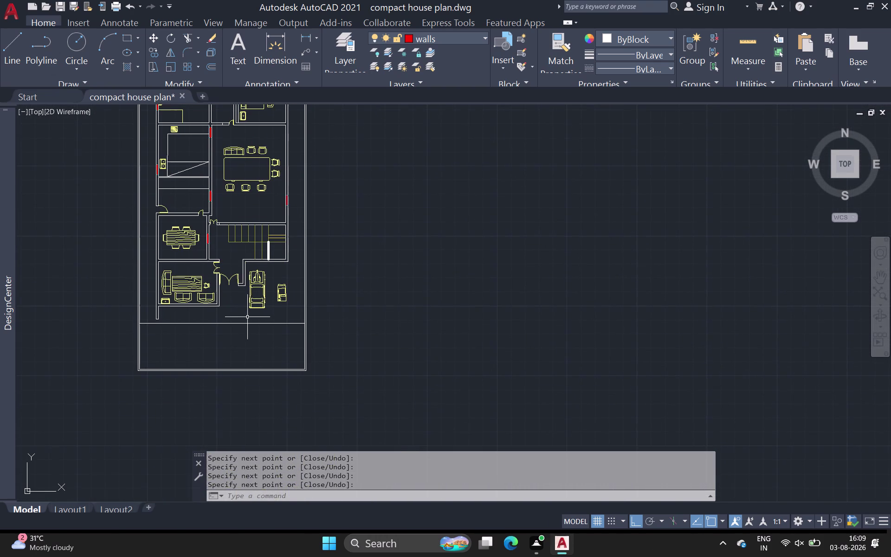
scroll(up, 3)
scroll(up, 3)
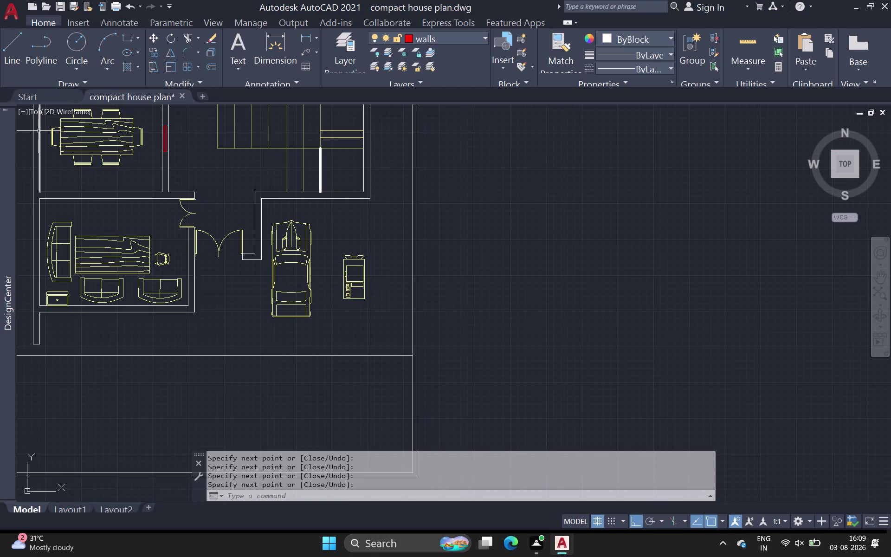
click(25, 109)
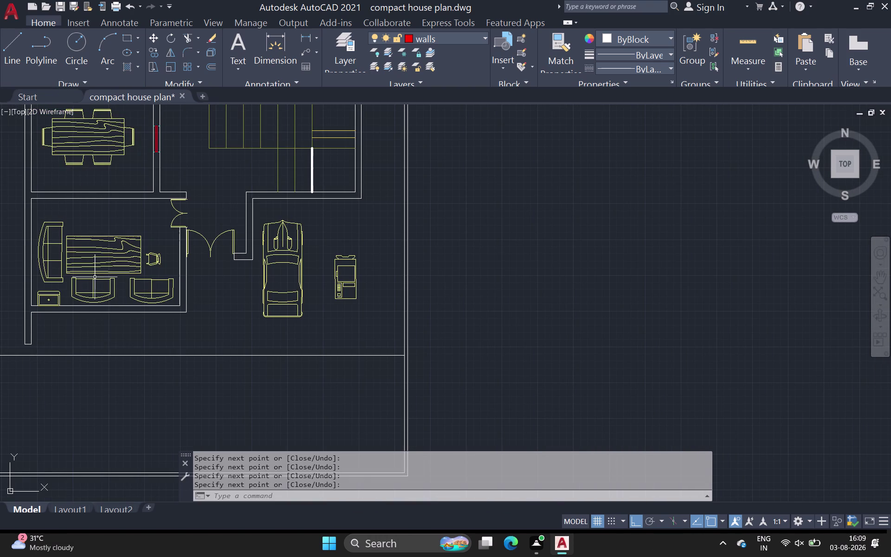
Draw cross lines sectioning the left part of the living room's bottom wall.
click(7, 49)
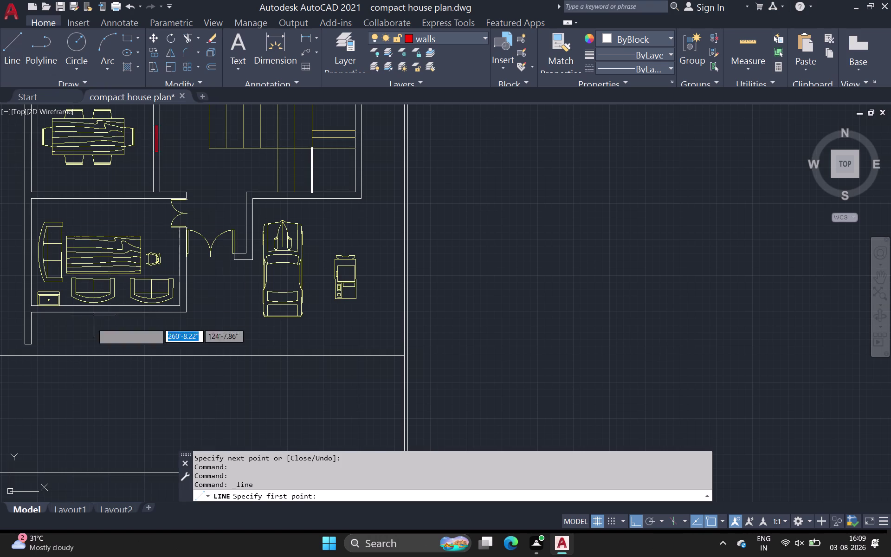
scroll(up, 3)
middle_drag(34, 318, 170, 314)
scroll(down, 3)
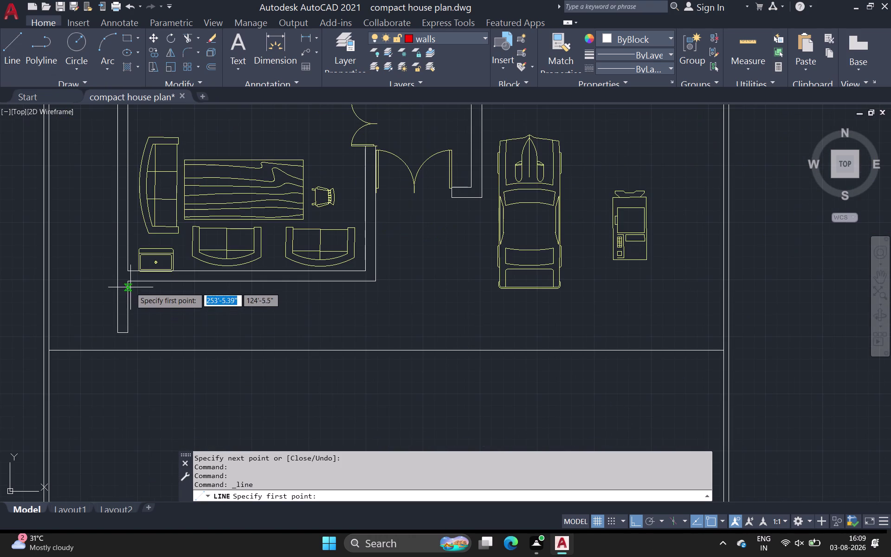
scroll(up, 3)
click(120, 254)
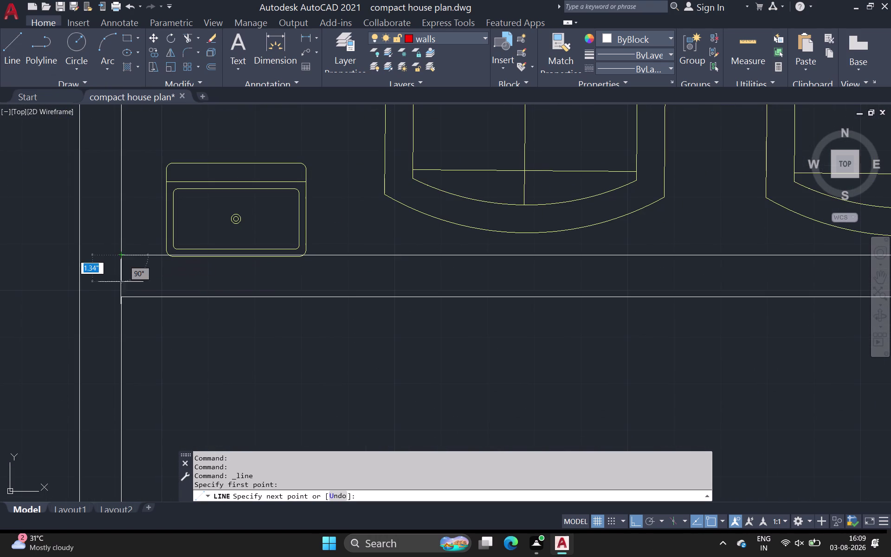
click(122, 298)
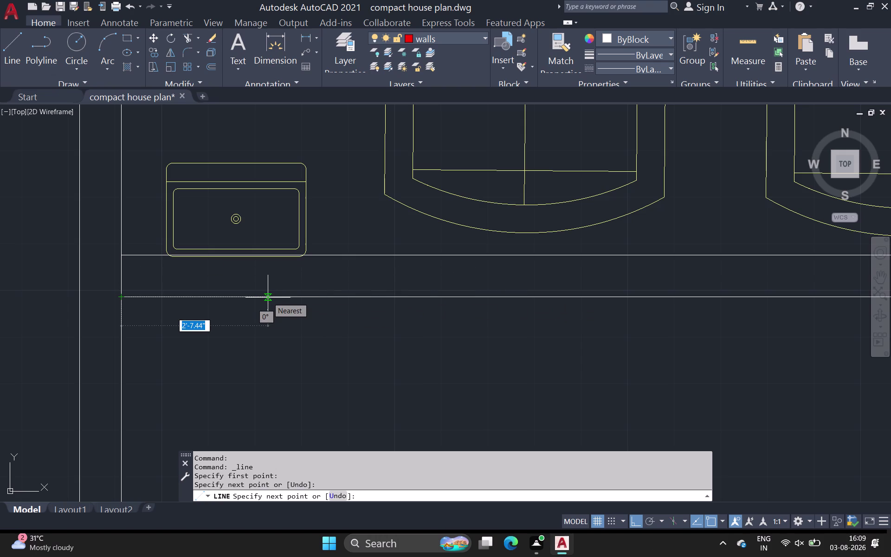
click(281, 297)
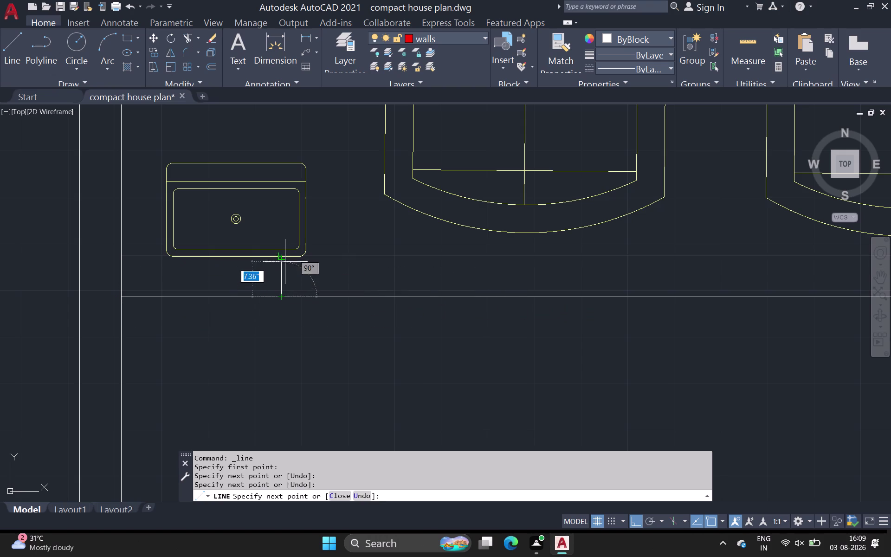
click(285, 256)
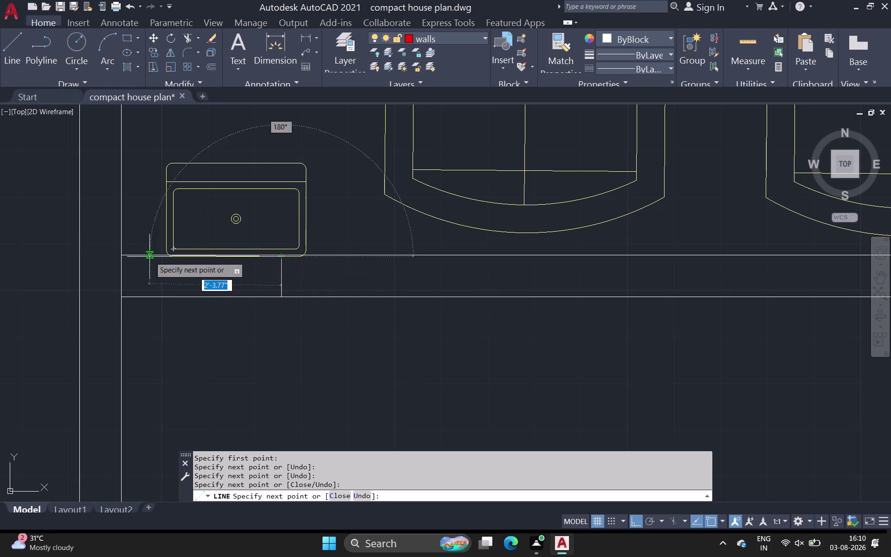
click(120, 256)
key(space)
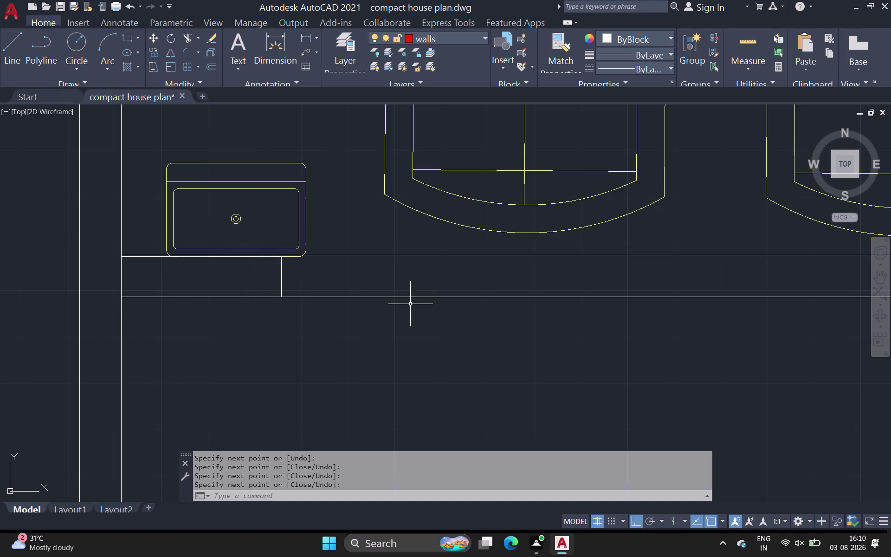
Draw cross lines along the living room's right and lower wall near the sofas.
key(space)
click(429, 298)
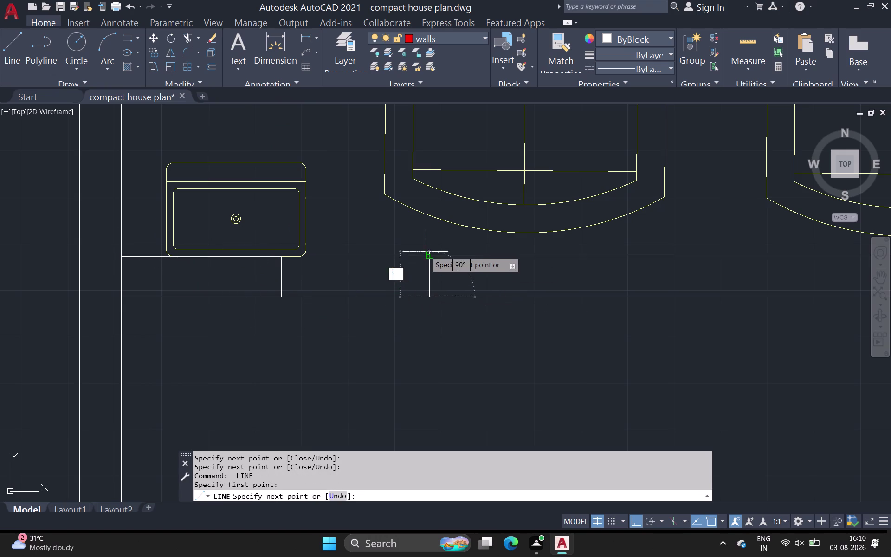
click(428, 257)
scroll(down, 3)
middle_drag(508, 243, 191, 301)
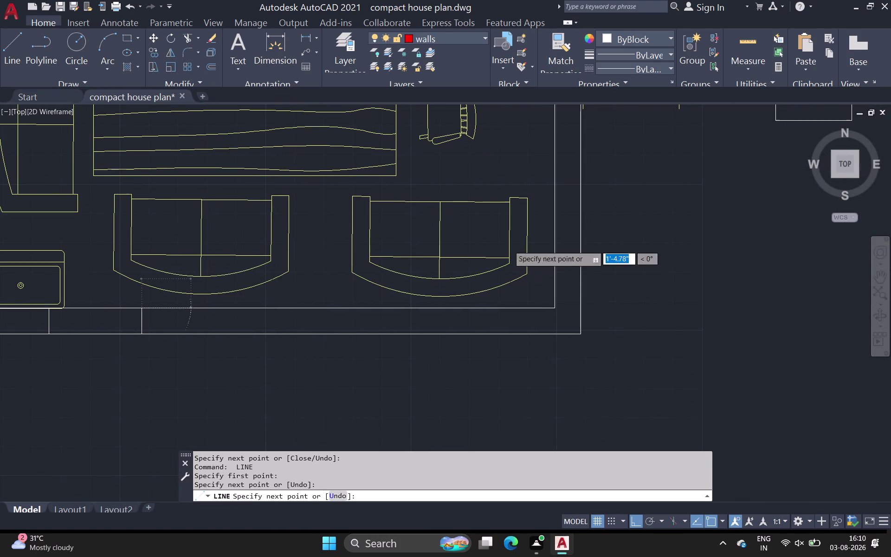
click(554, 307)
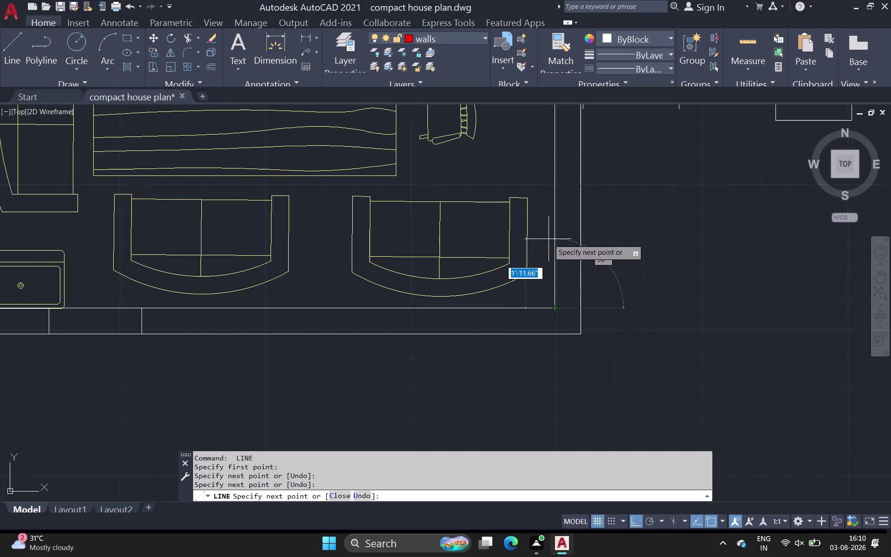
click(554, 204)
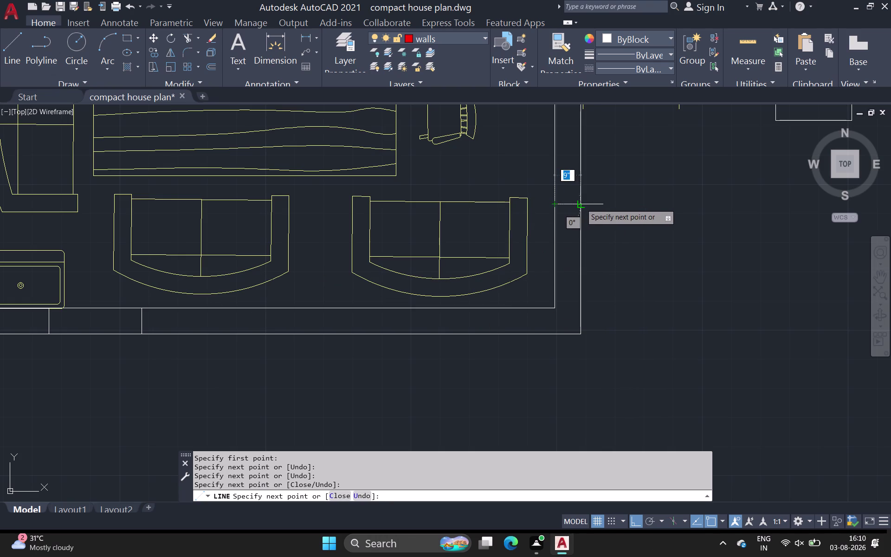
click(581, 203)
click(584, 332)
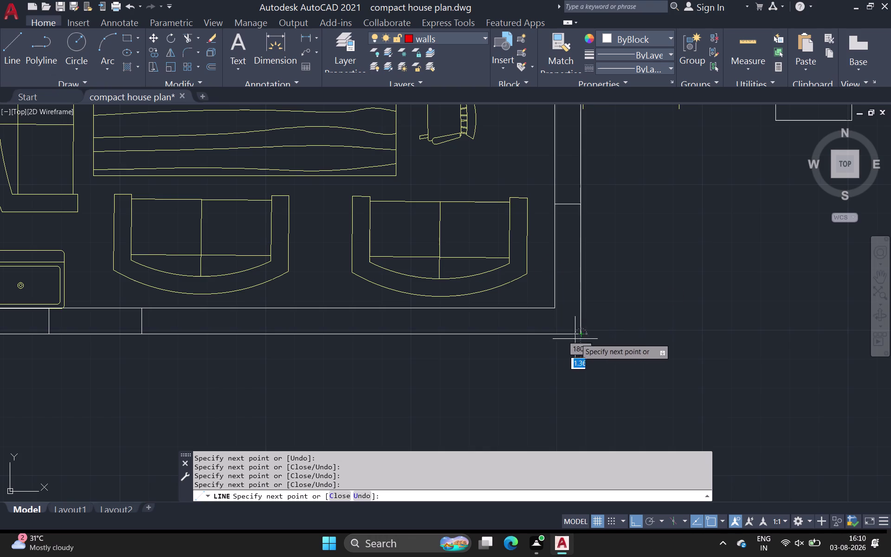
click(140, 335)
key(Escape)
scroll(down, 3)
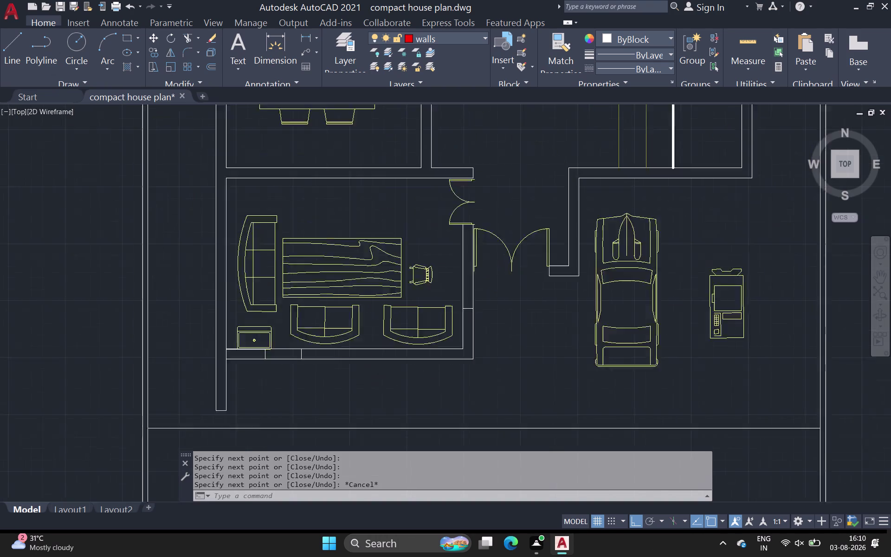
middle_click(408, 389)
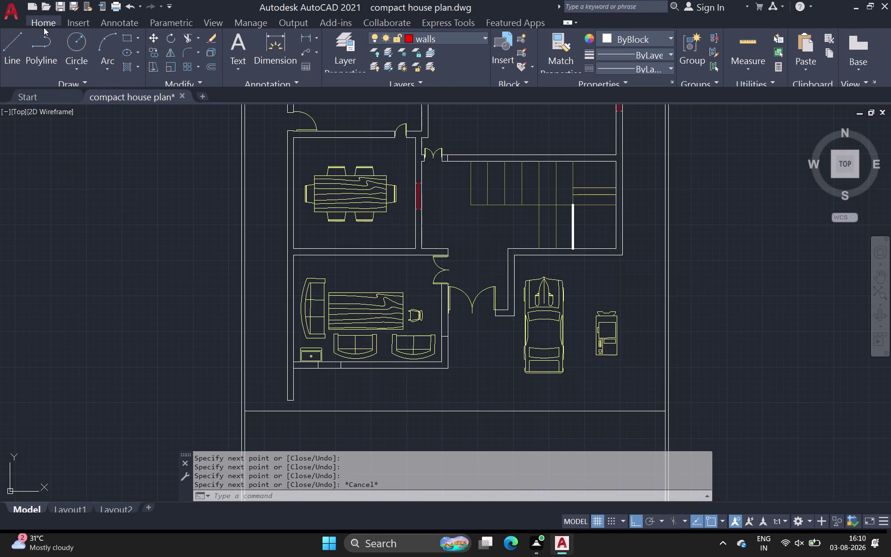
Choose the SOLID hatch pattern for picking fill areas.
click(126, 63)
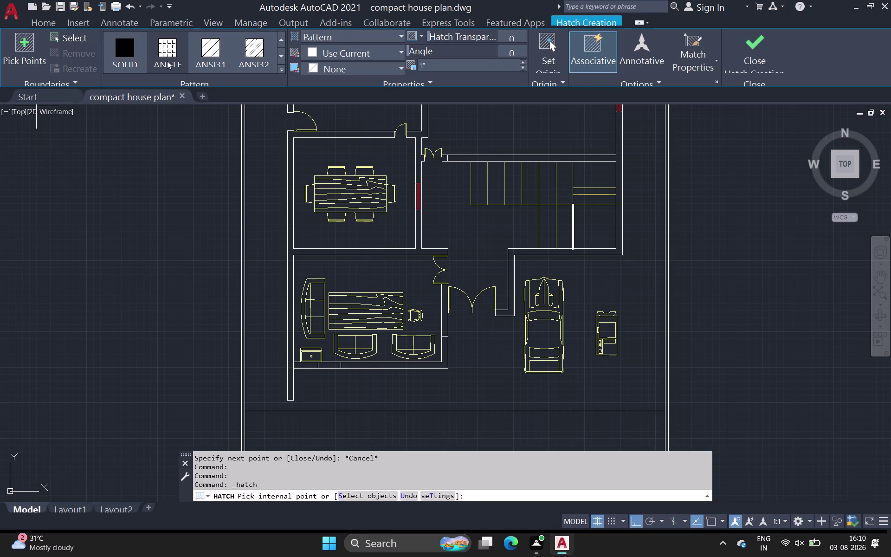
click(278, 61)
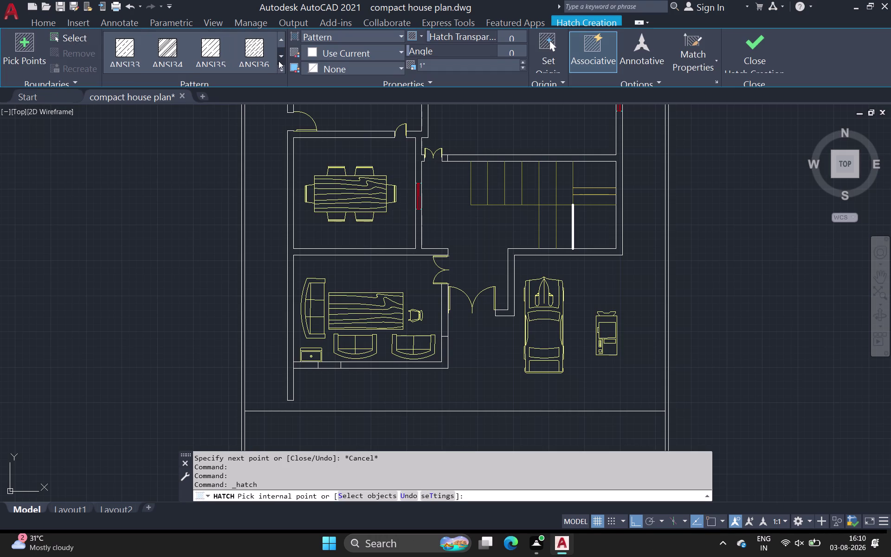
click(27, 38)
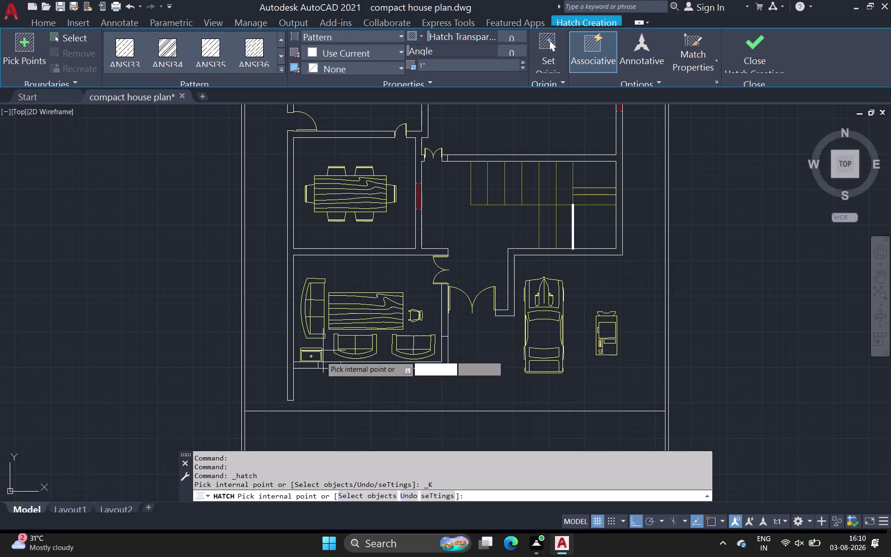
scroll(up, 3)
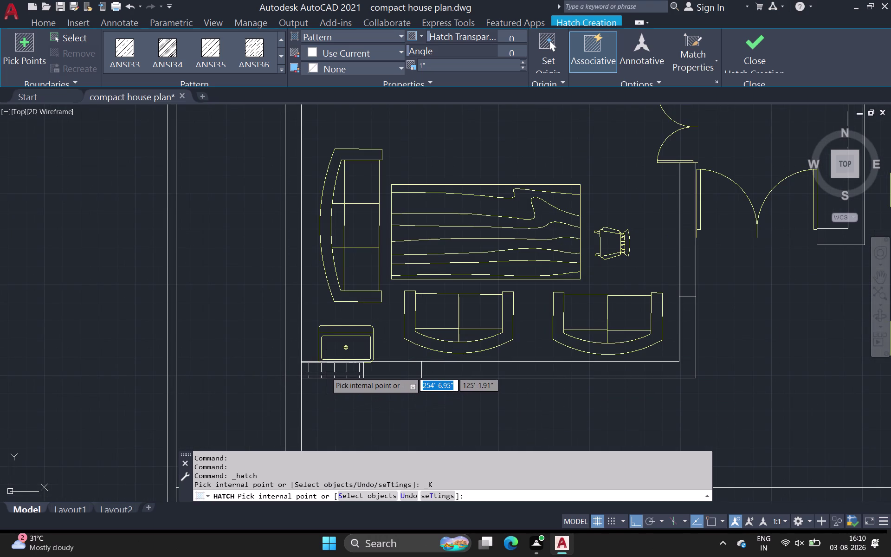
click(278, 36)
click(135, 56)
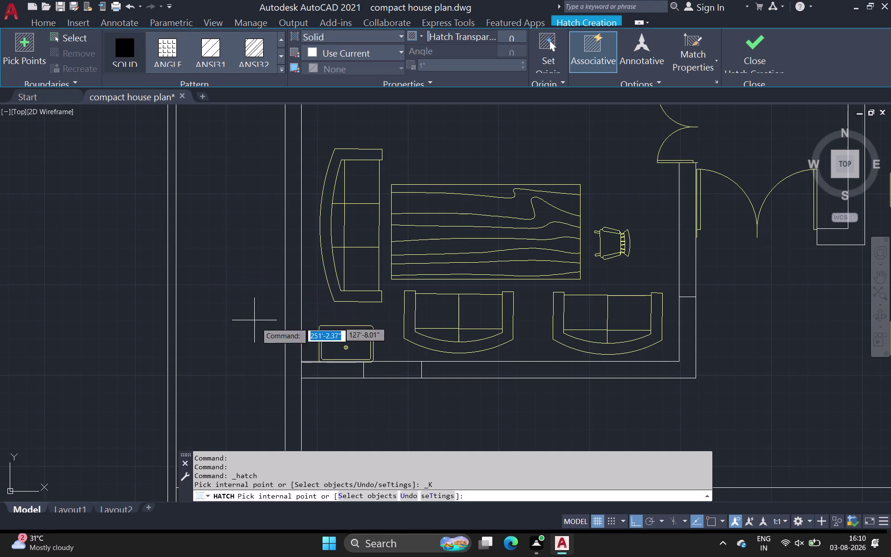
Fill the cabinet wall piece, bottom-right strip and top-left corner wall, then close Hatch Creation.
click(323, 371)
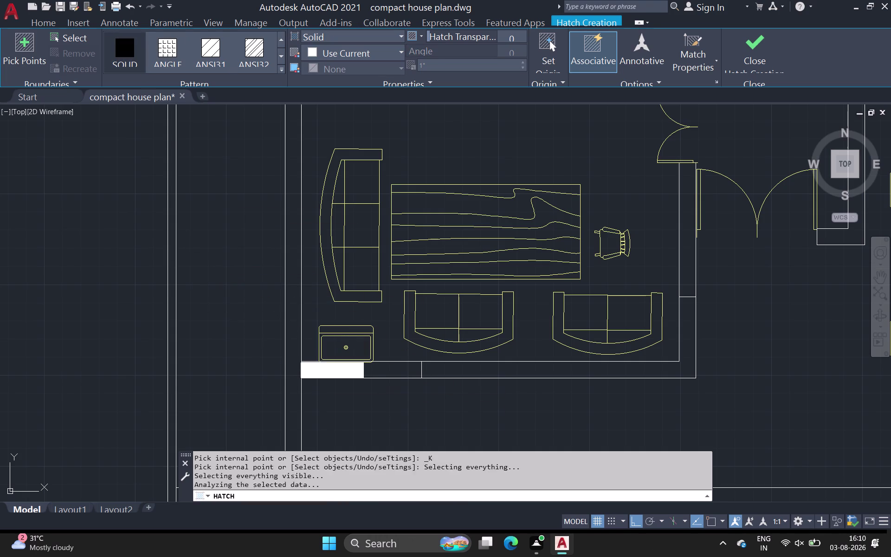
click(547, 370)
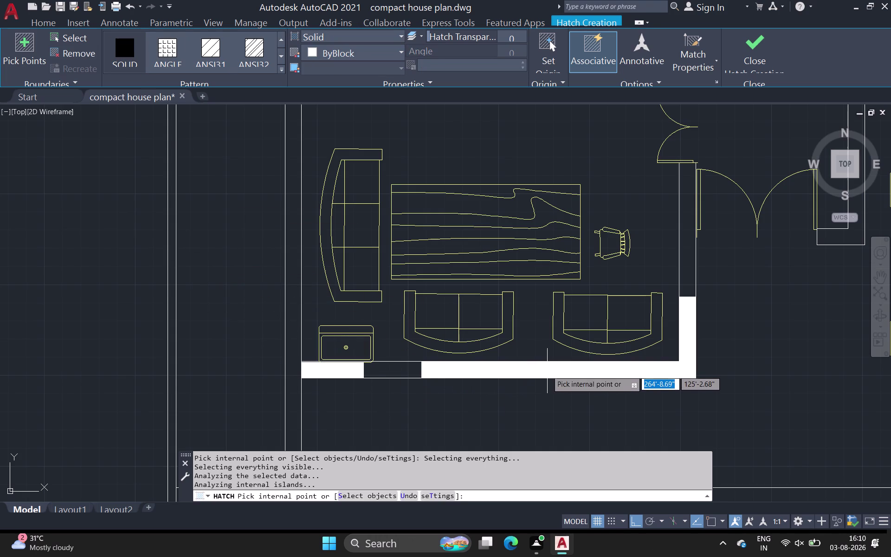
scroll(down, 3)
middle_drag(428, 403, 453, 508)
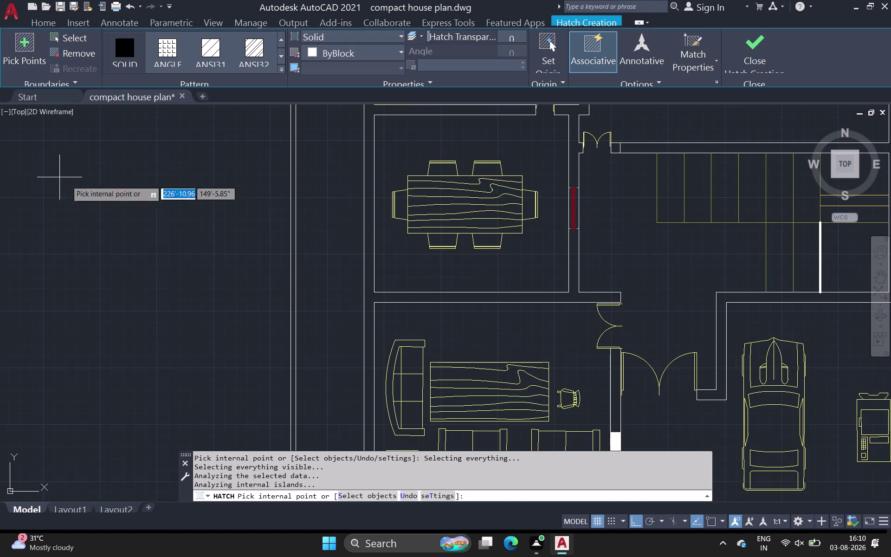
scroll(down, 3)
middle_drag(364, 265, 355, 349)
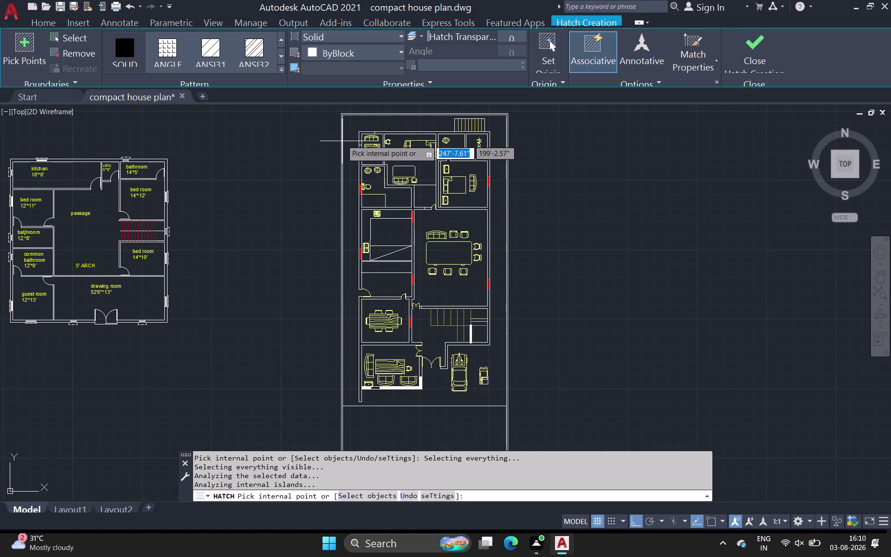
scroll(up, 3)
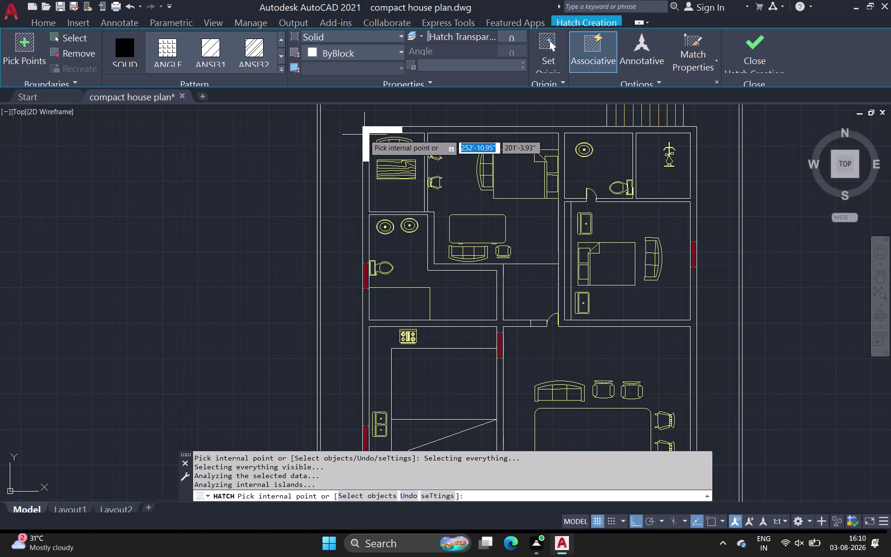
click(365, 134)
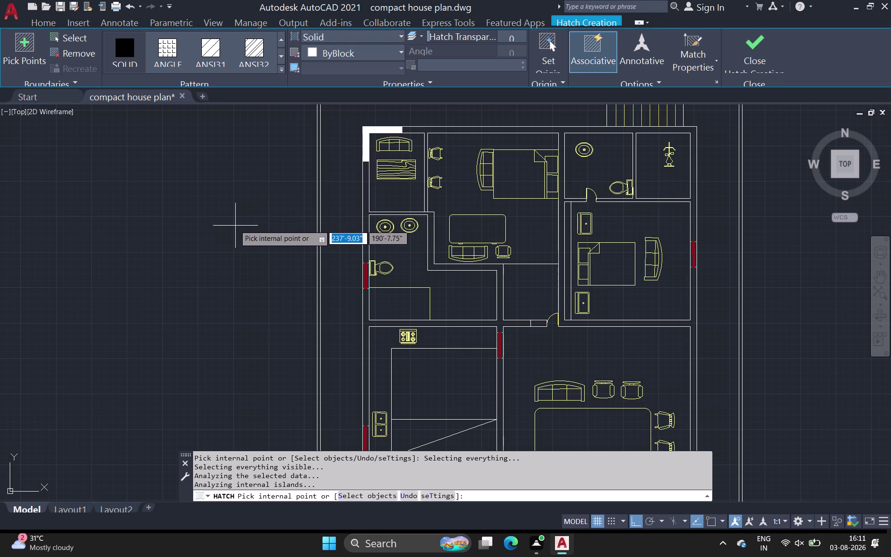
scroll(down, 3)
middle_drag(264, 221, 203, 158)
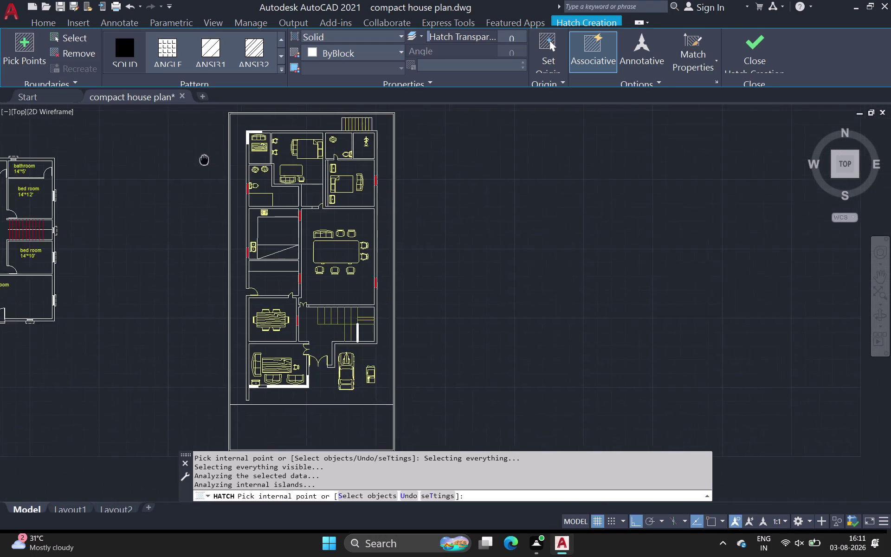
middle_drag(204, 157, 186, 105)
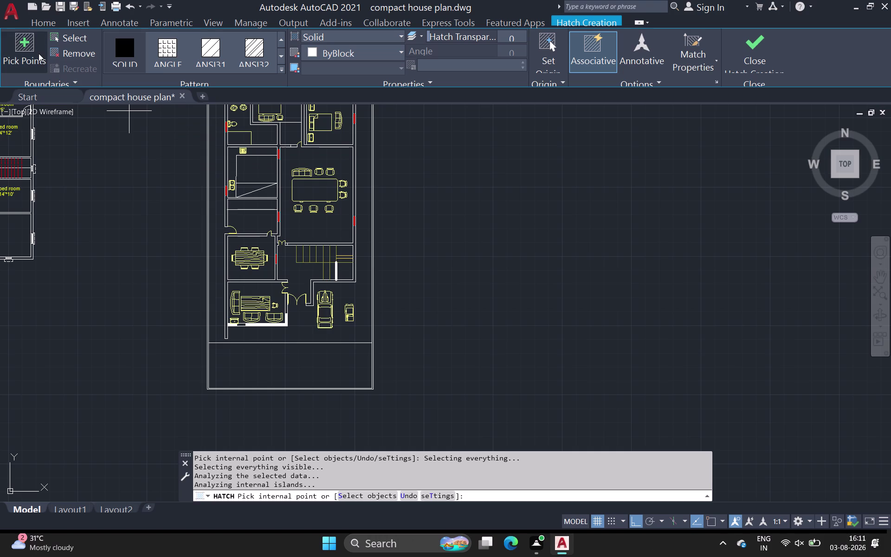
click(745, 37)
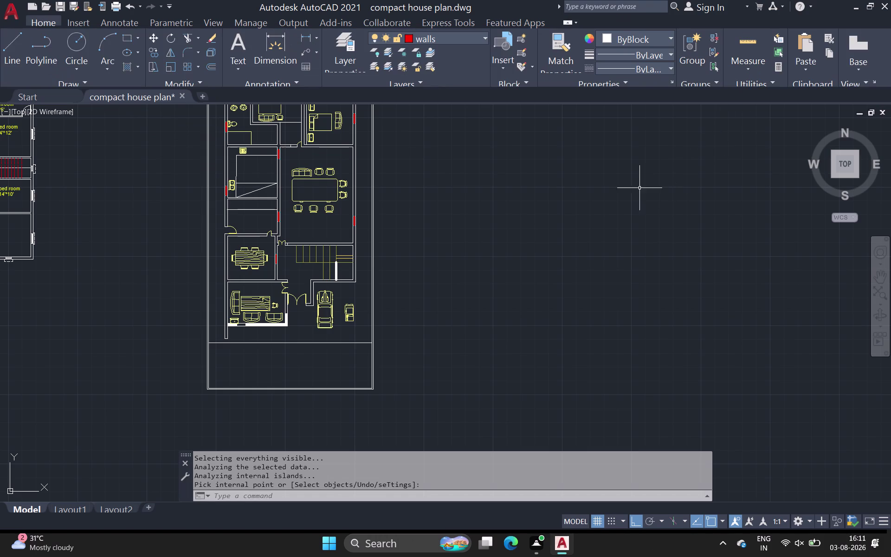
Pan and zoom across the plan toward the wall above the garage.
middle_drag(544, 261, 556, 287)
scroll(down, 3)
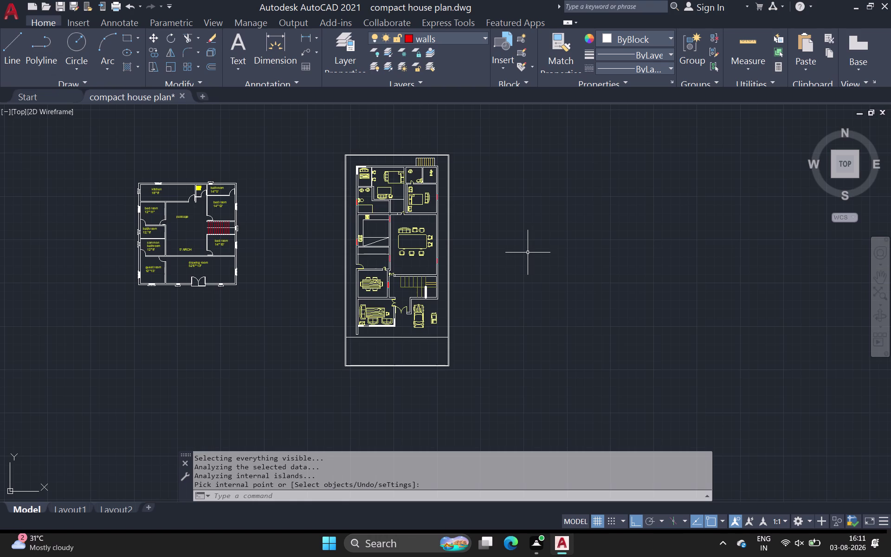
scroll(up, 3)
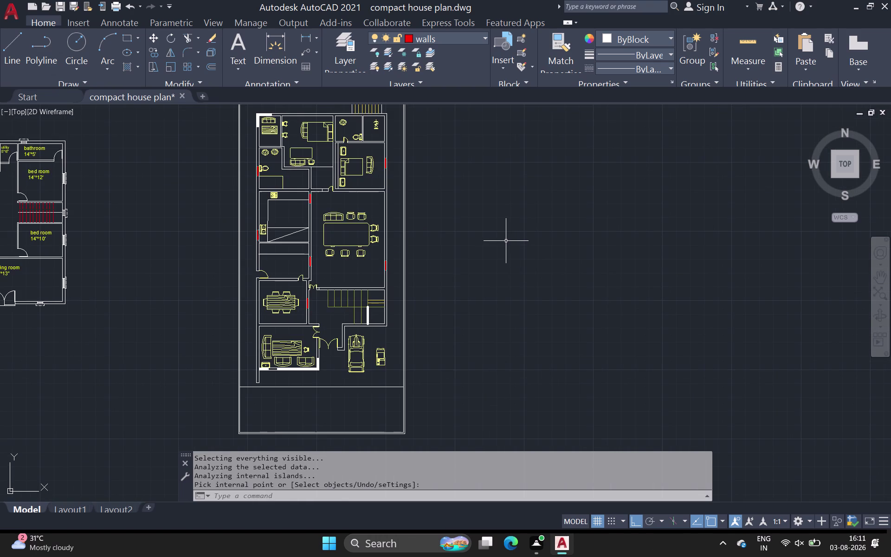
scroll(up, 3)
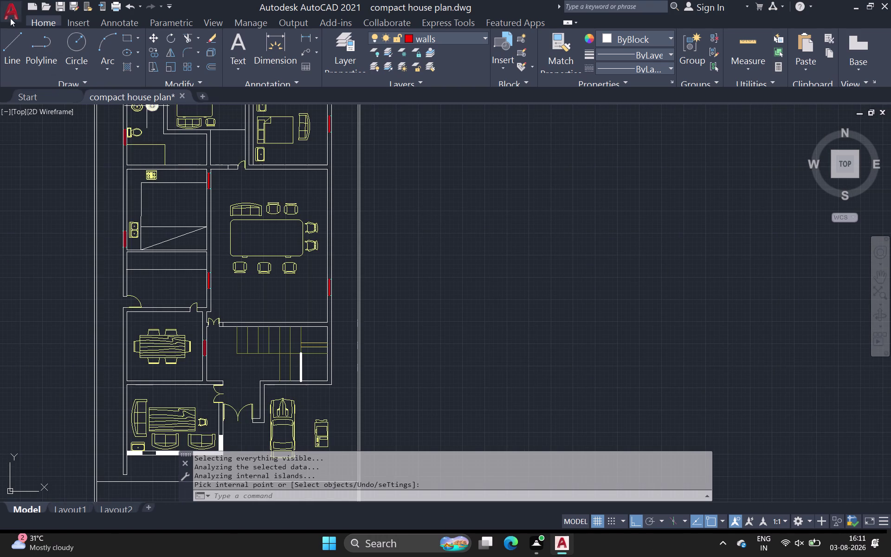
scroll(down, 3)
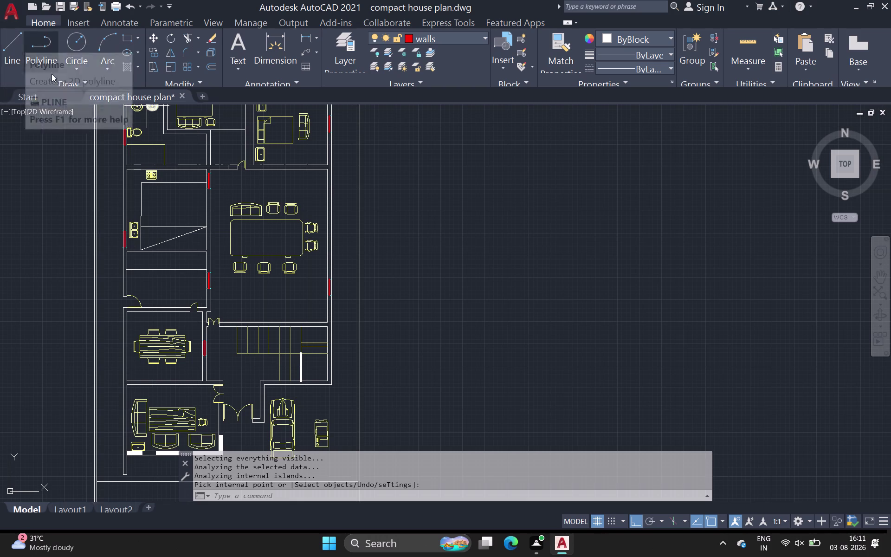
scroll(down, 3)
middle_drag(61, 80, 62, 35)
scroll(down, 3)
middle_drag(494, 190, 488, 166)
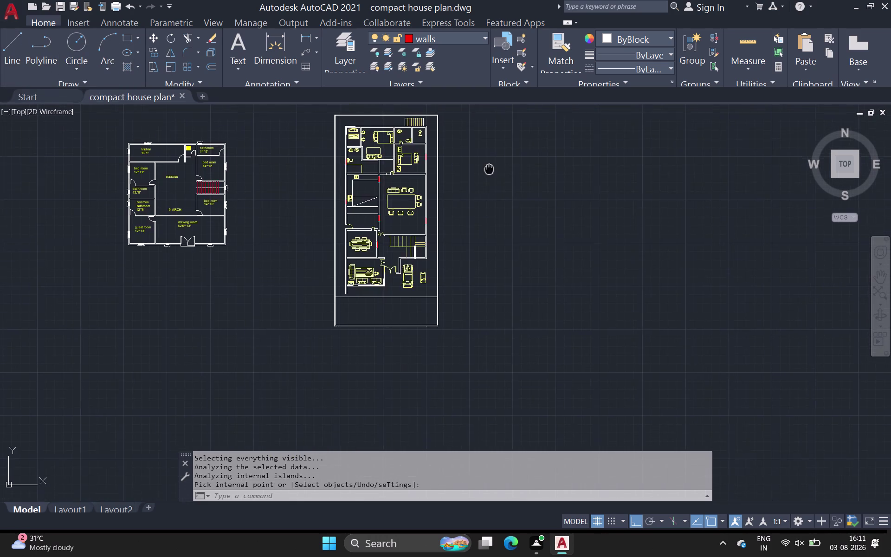
middle_drag(489, 166, 483, 131)
middle_drag(456, 193, 397, 146)
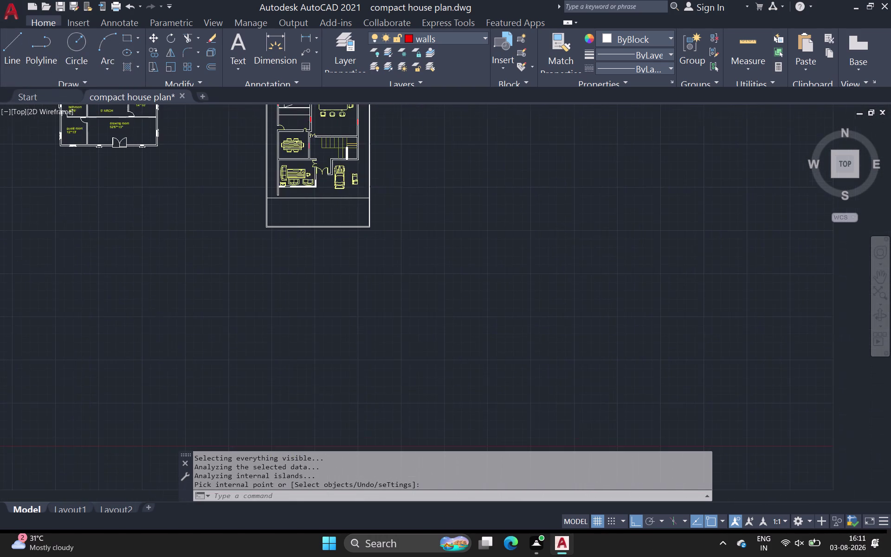
scroll(up, 3)
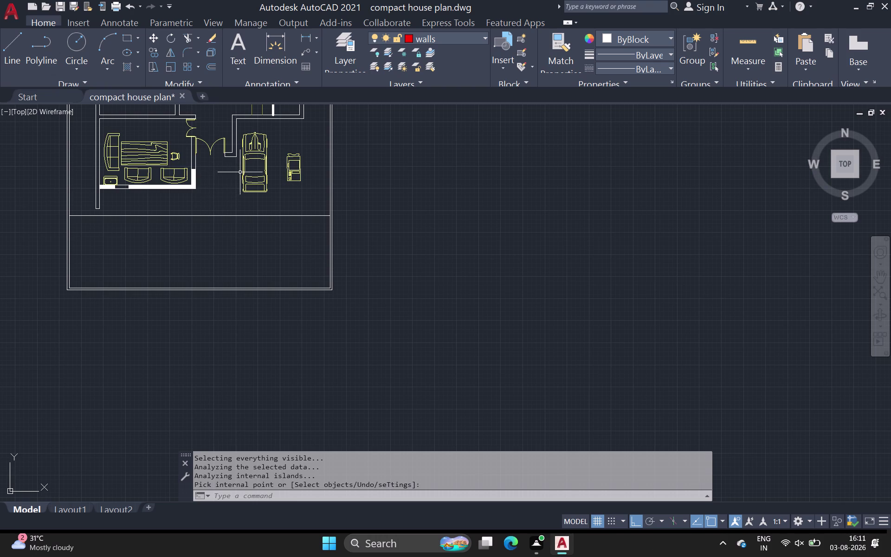
scroll(up, 3)
Outline the wall stretch above the parked car up to the window with closed lines.
click(12, 50)
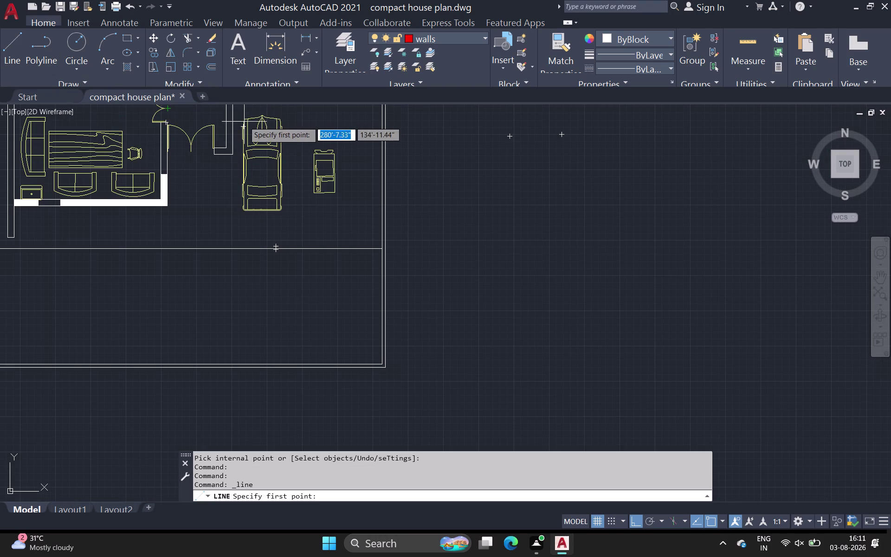
middle_drag(244, 130, 235, 220)
scroll(up, 3)
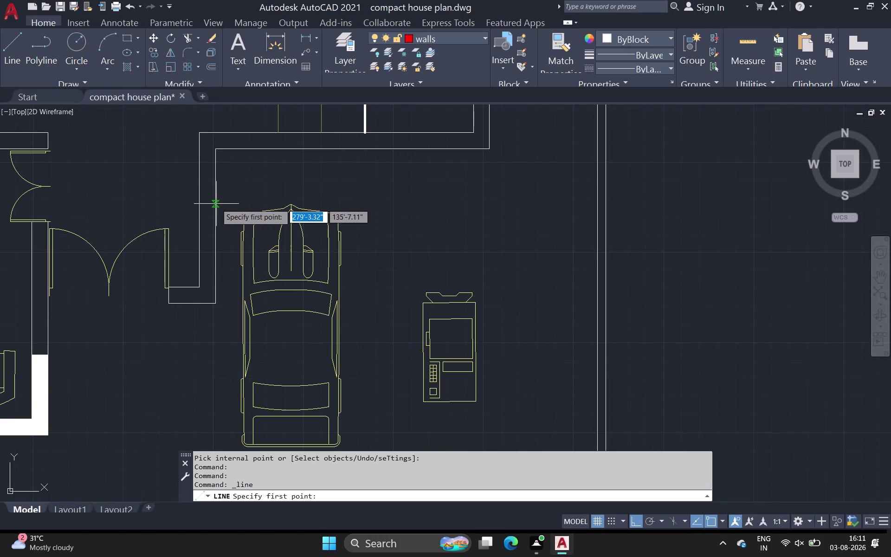
click(216, 204)
click(197, 204)
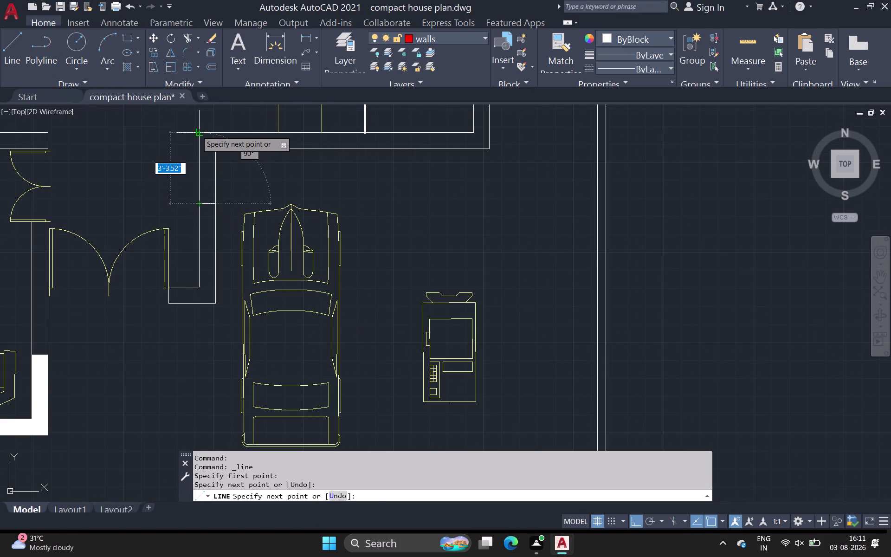
click(197, 131)
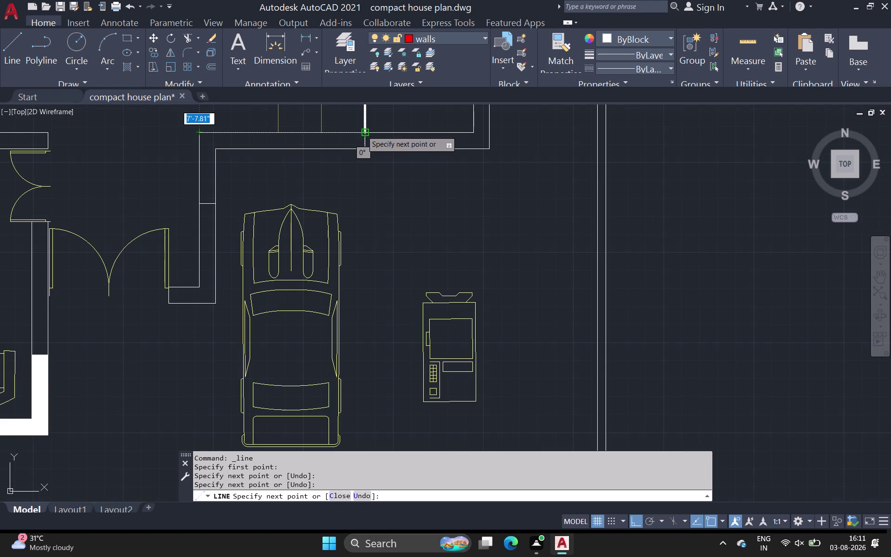
click(362, 131)
click(365, 148)
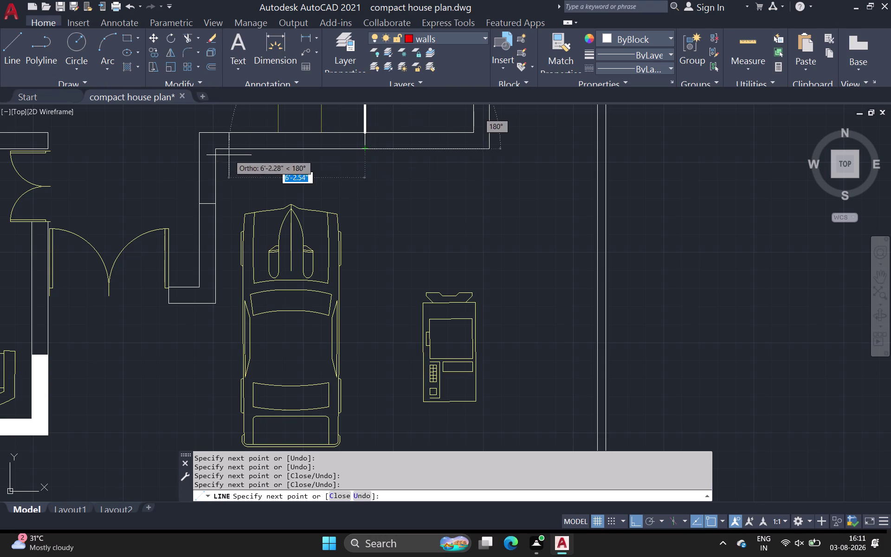
click(215, 151)
click(215, 206)
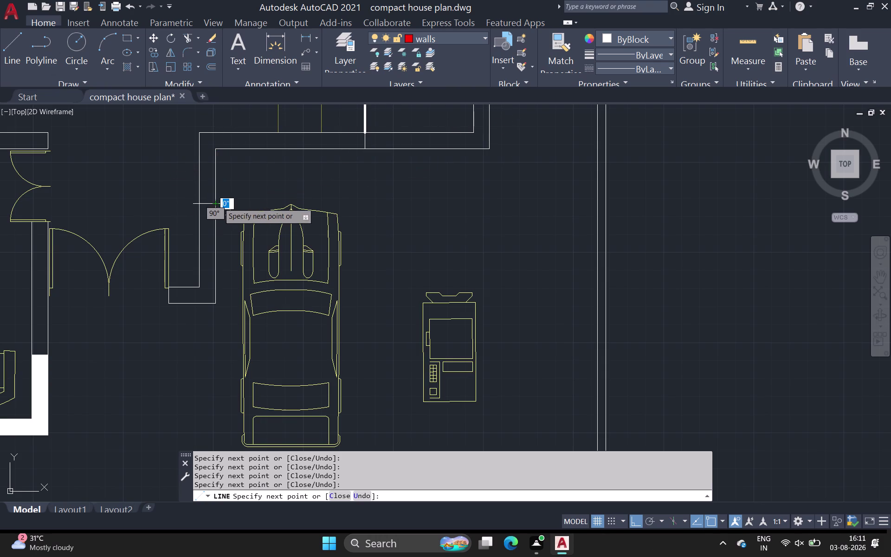
key(space)
Pan the view up from the garage toward the staircase.
middle_drag(330, 147, 282, 210)
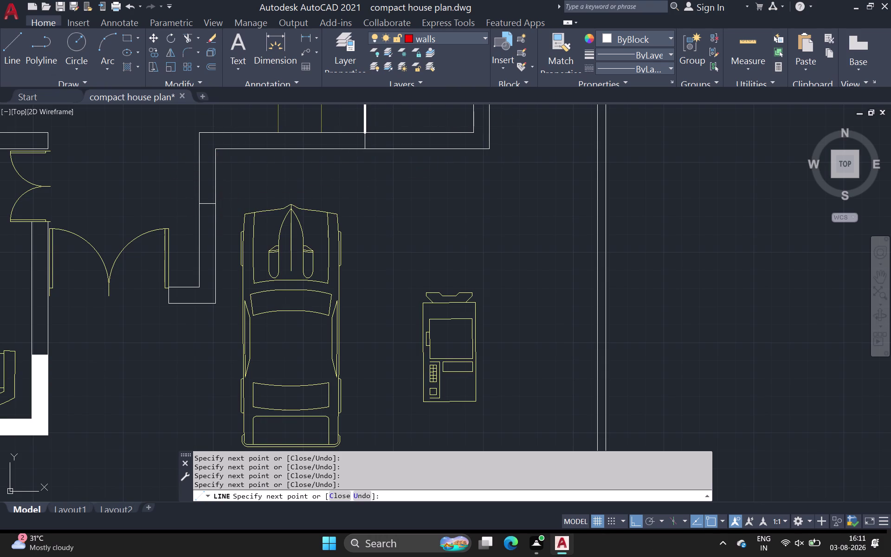
middle_drag(282, 210, 237, 229)
scroll(down, 3)
scroll(up, 3)
middle_drag(421, 152, 380, 270)
scroll(down, 3)
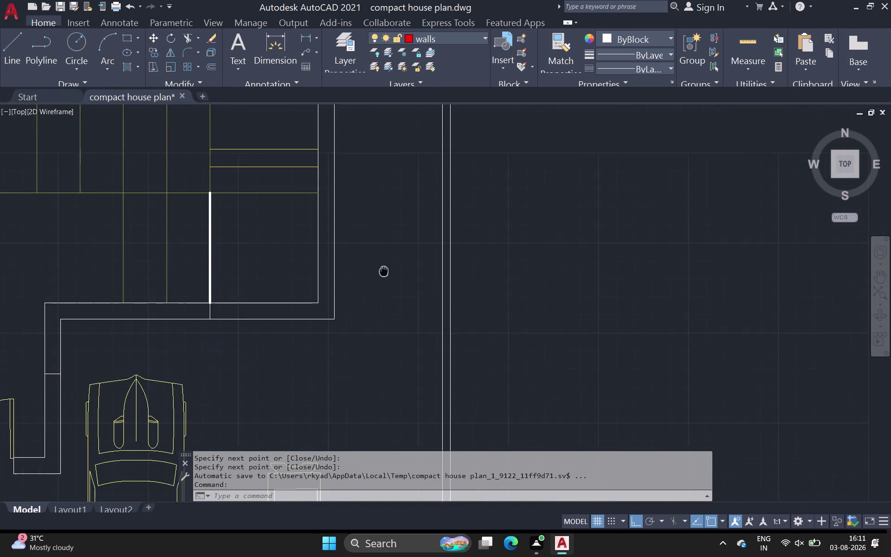
key(space)
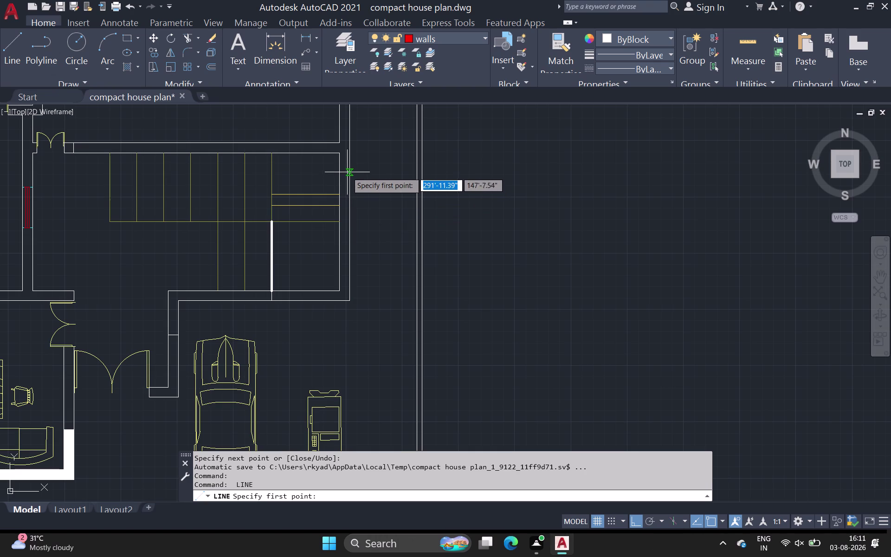
middle_drag(346, 129, 312, 249)
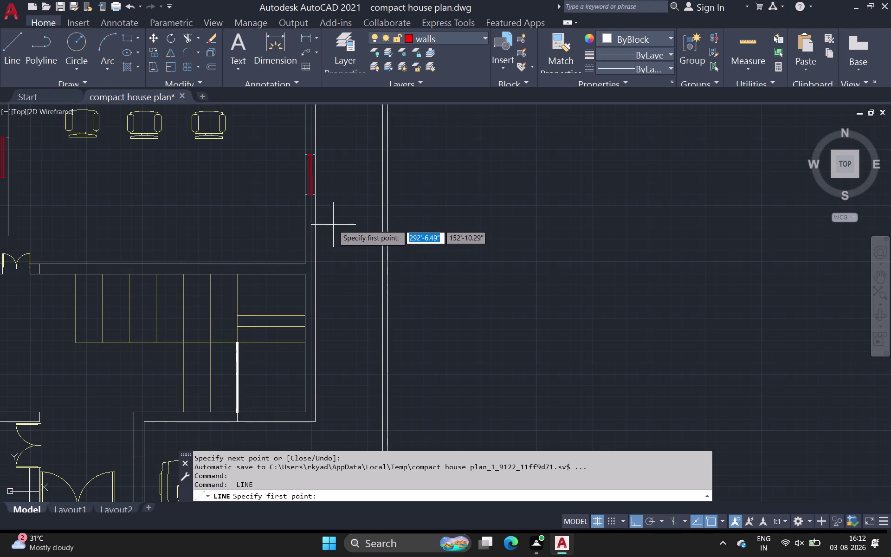
scroll(down, 3)
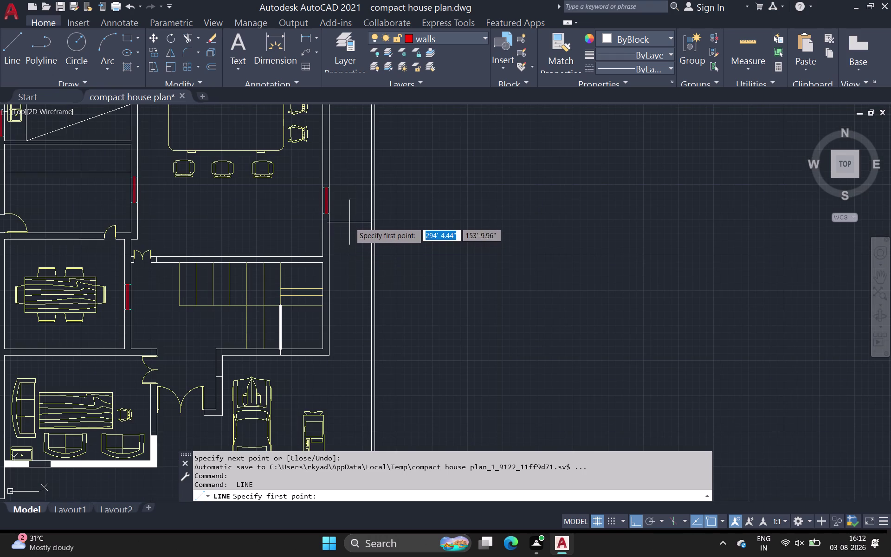
scroll(down, 3)
middle_drag(350, 196, 343, 243)
scroll(down, 3)
scroll(up, 3)
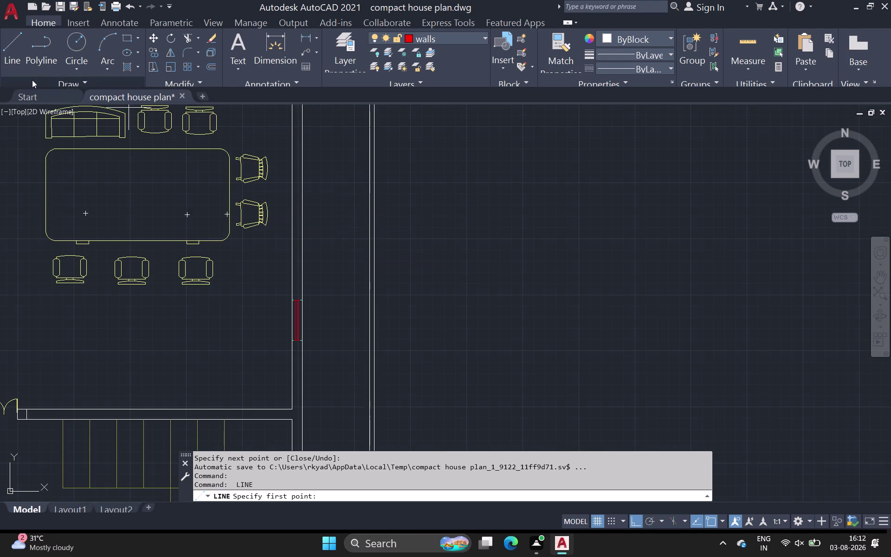
click(19, 55)
scroll(up, 3)
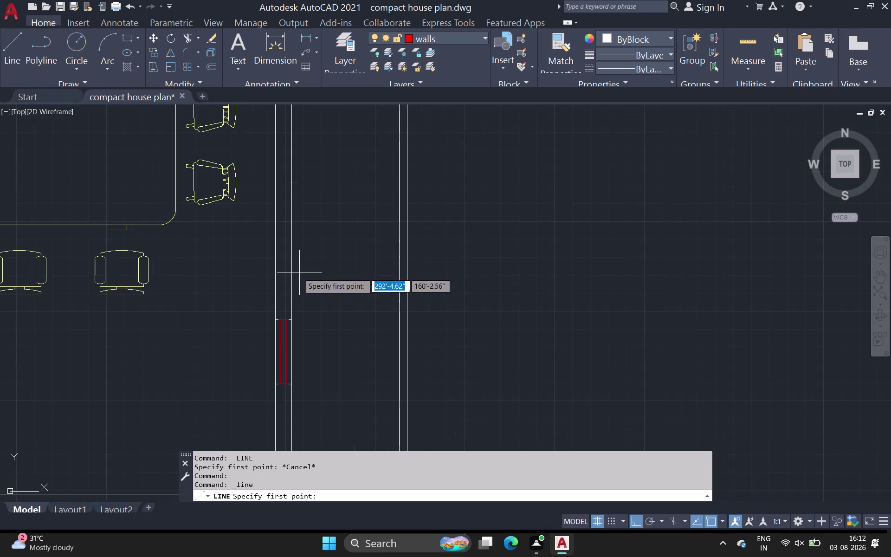
click(276, 250)
click(293, 250)
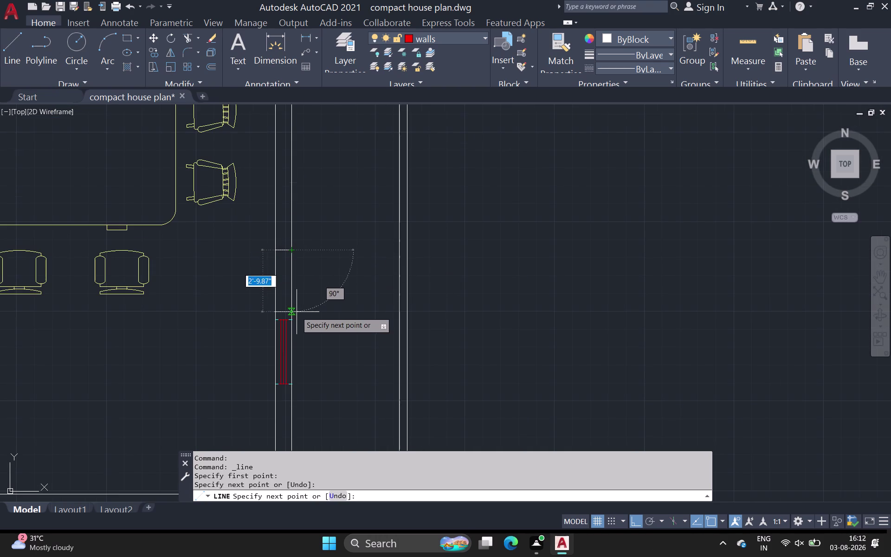
click(295, 317)
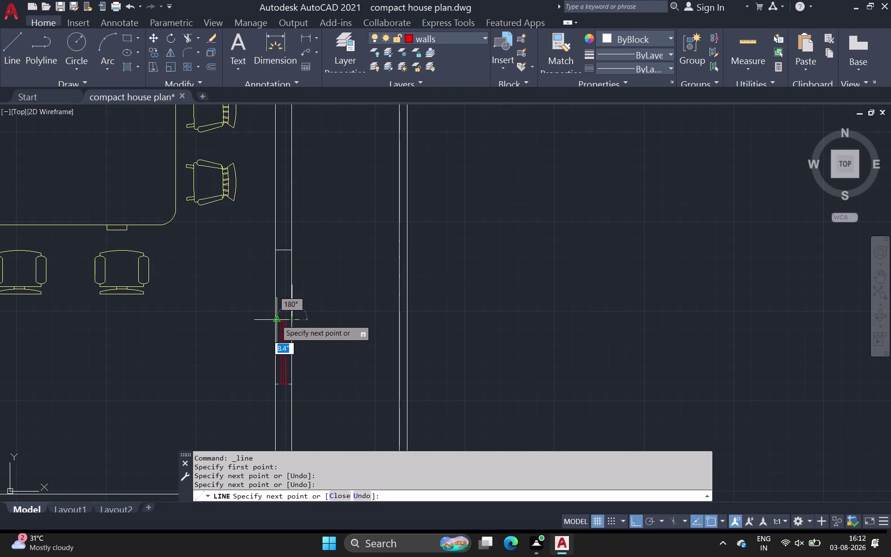
double_click(275, 319)
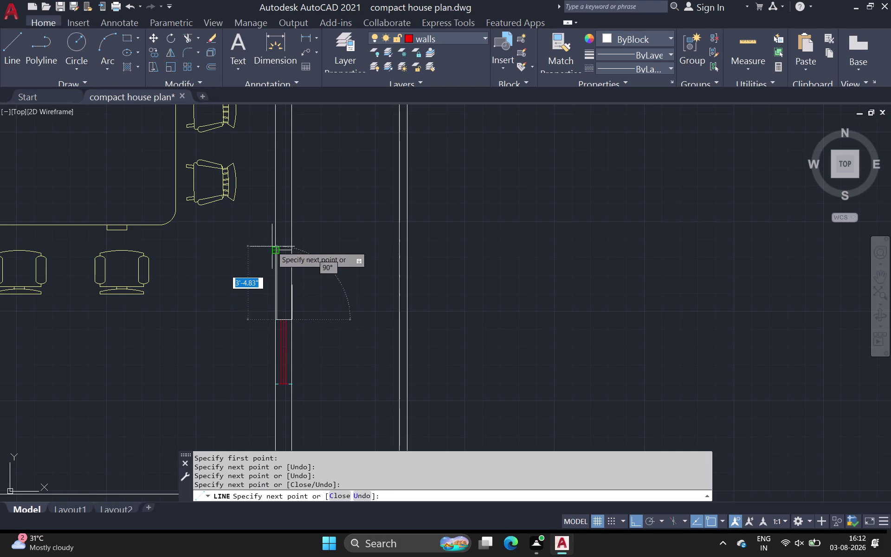
key(ctrl+z)
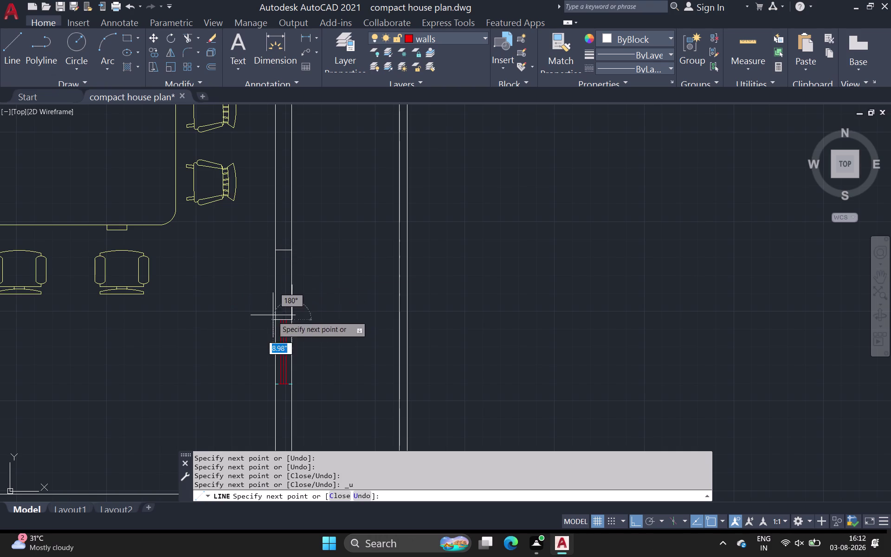
scroll(up, 3)
click(271, 318)
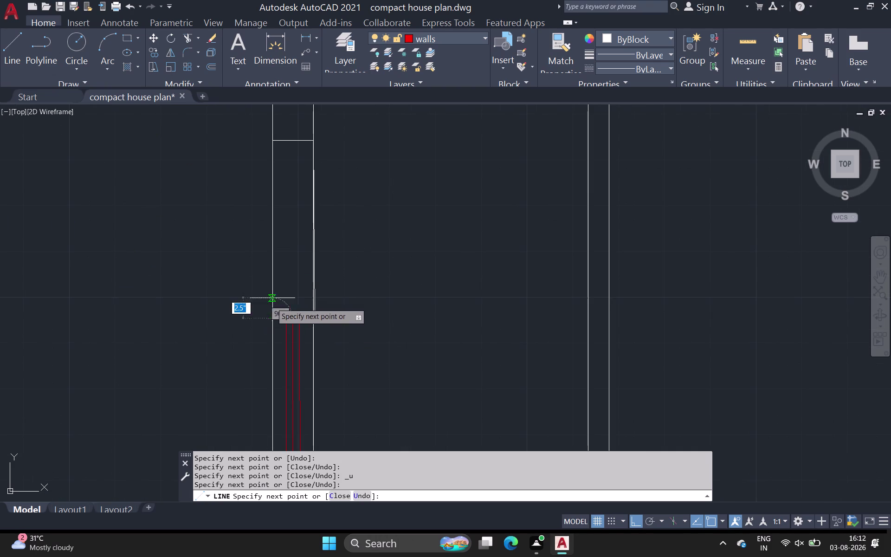
click(273, 143)
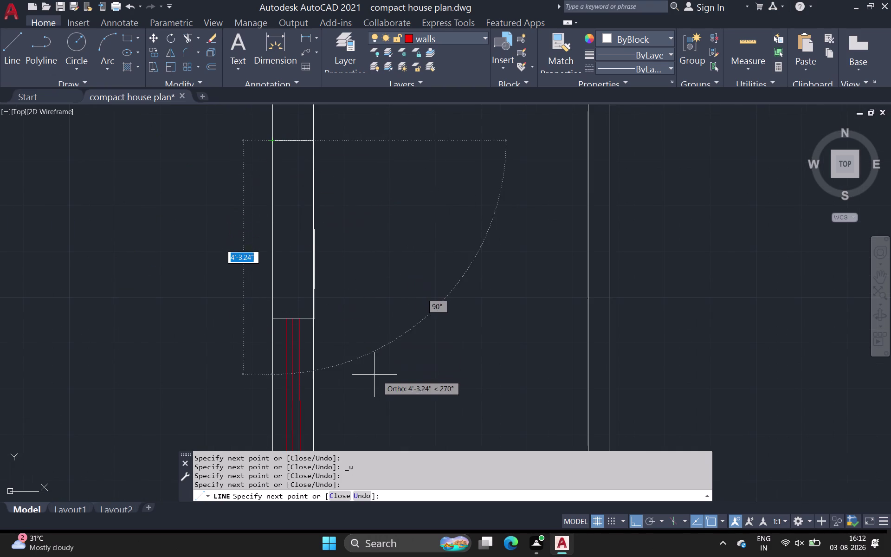
key(space)
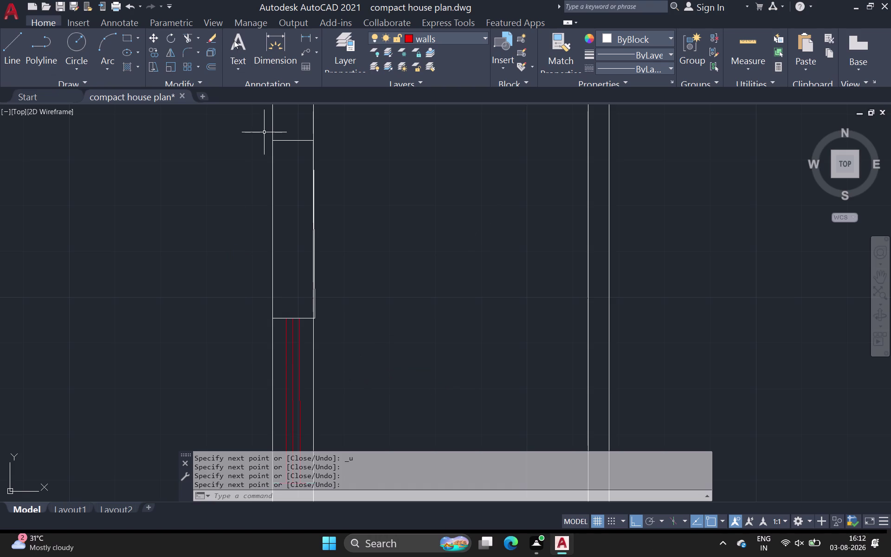
key(ctrl+z)
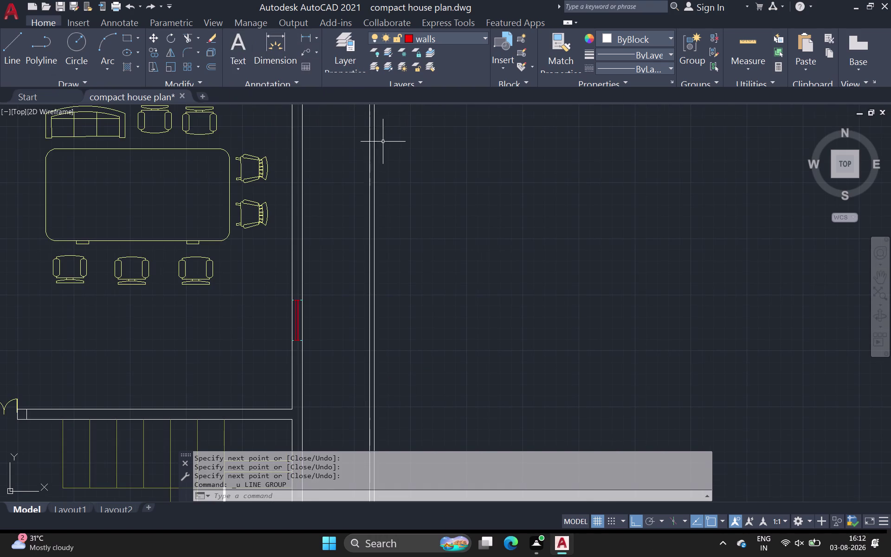
Bring the house plan into view and undo the previous drawing step.
scroll(down, 3)
middle_drag(407, 171, 348, 166)
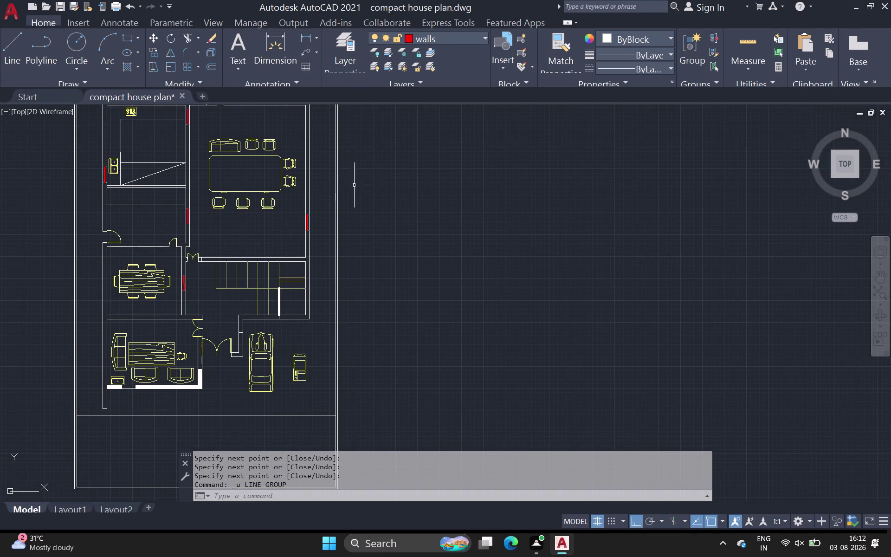
scroll(up, 3)
click(7, 29)
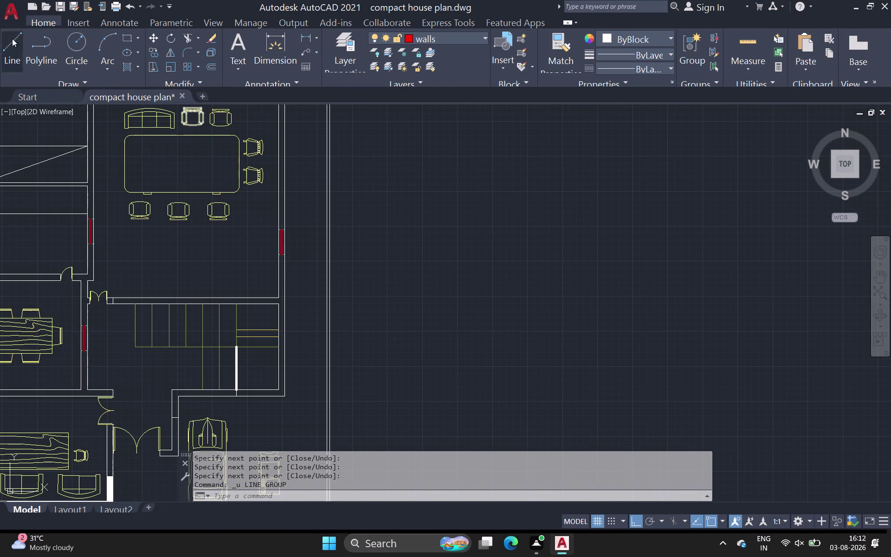
scroll(up, 3)
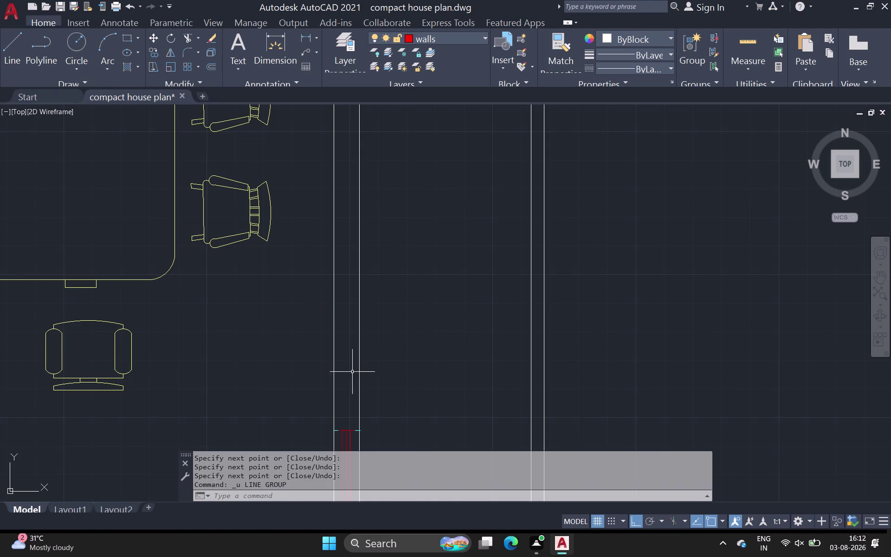
key(space)
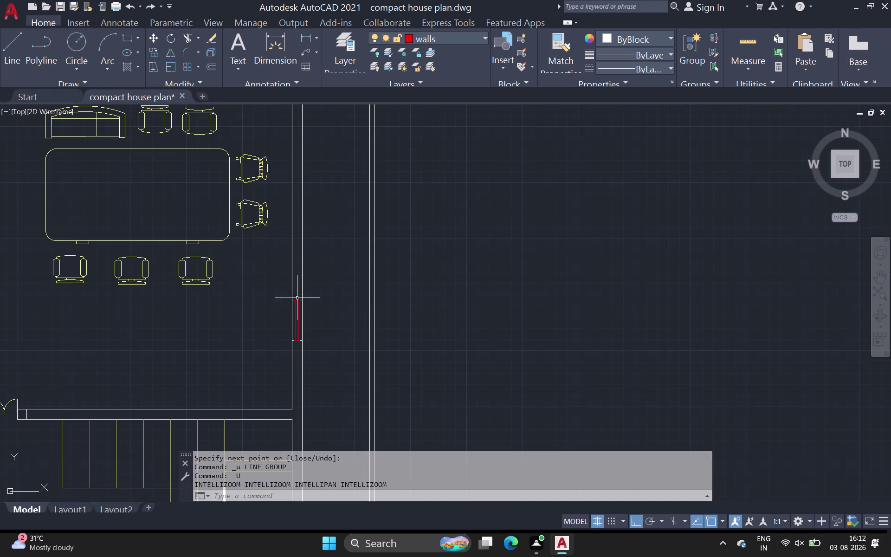
Draw a closed line outline across the wall above the right-hand red window.
click(4, 46)
scroll(up, 3)
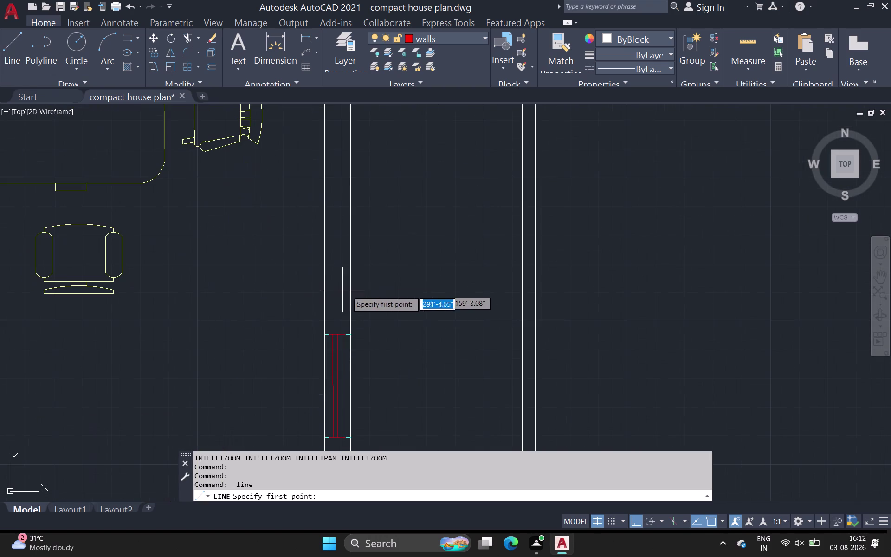
click(324, 258)
click(353, 258)
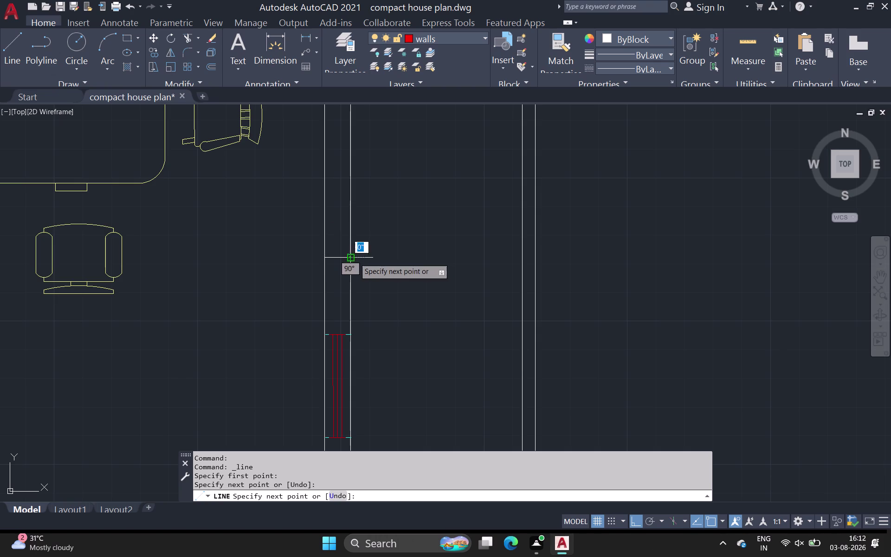
click(351, 330)
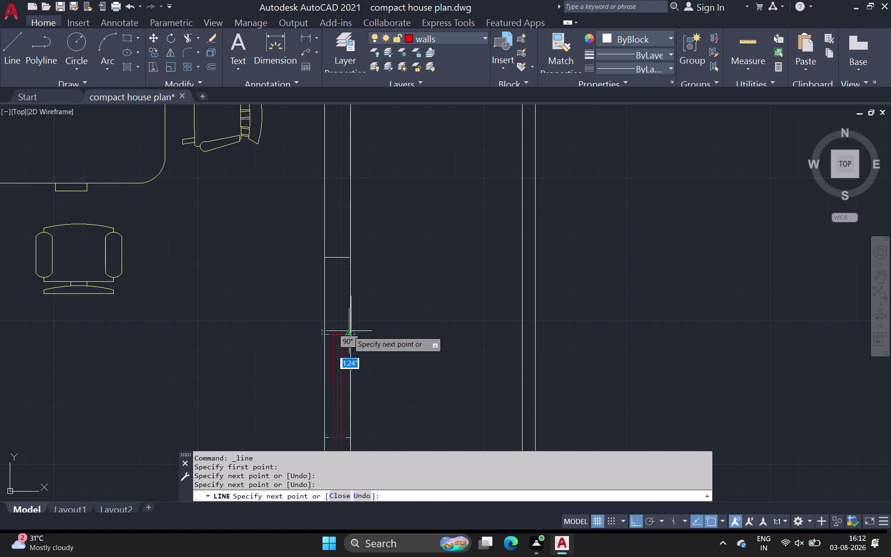
click(323, 336)
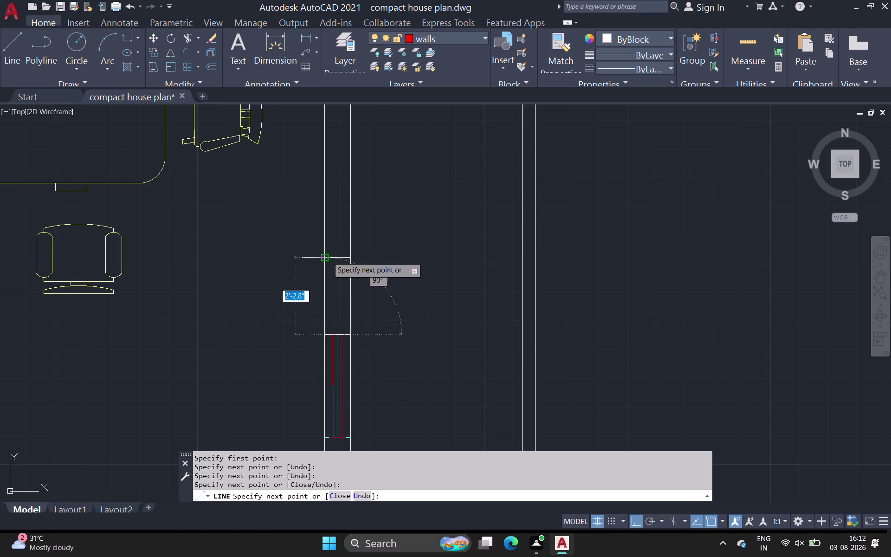
click(325, 259)
key(space)
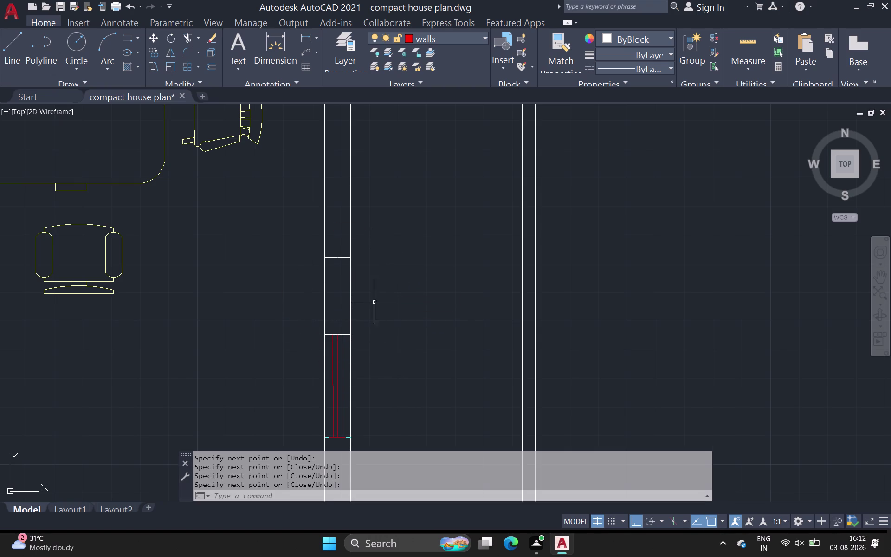
Draw a closed line outline across the wall below that window.
scroll(down, 3)
middle_drag(381, 344, 360, 209)
scroll(up, 3)
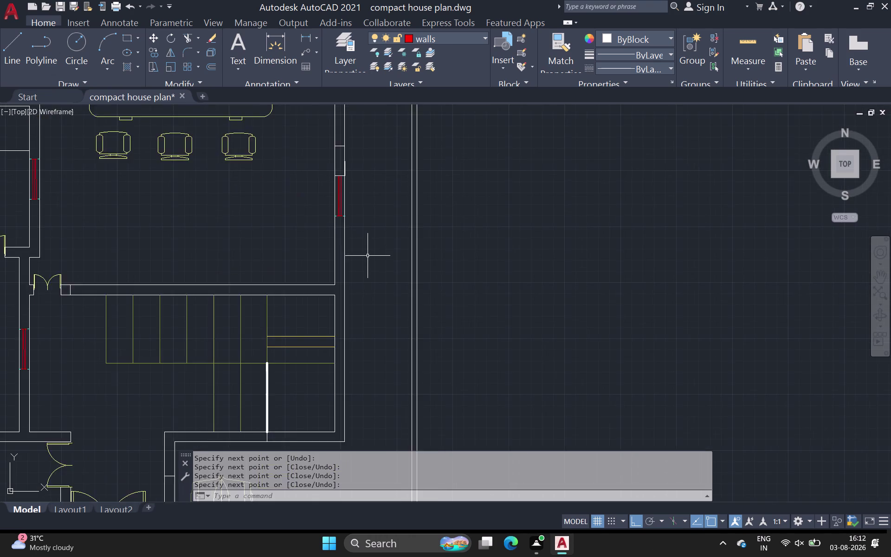
scroll(up, 3)
click(4, 49)
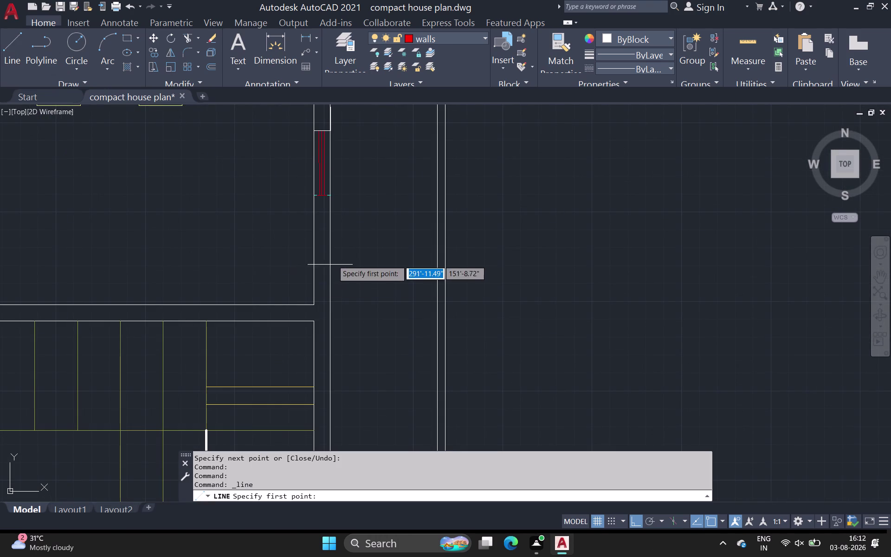
scroll(up, 3)
click(299, 162)
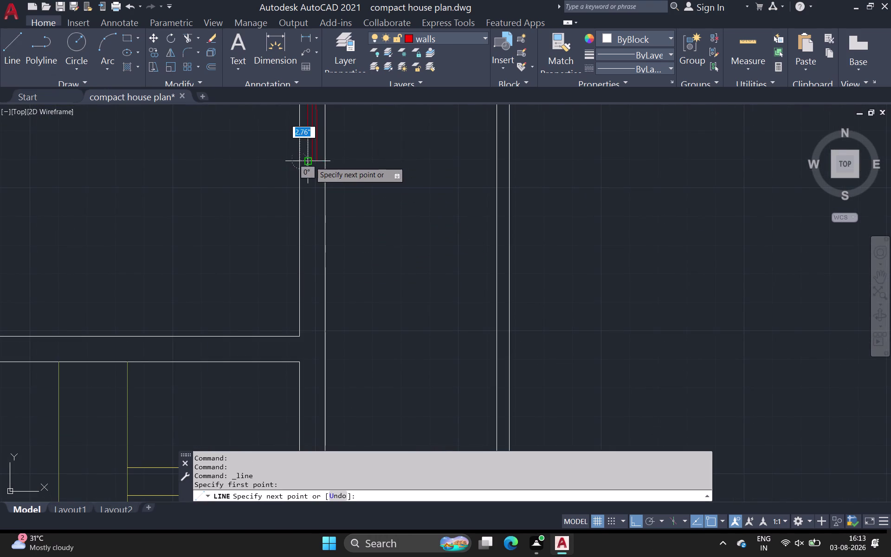
click(324, 160)
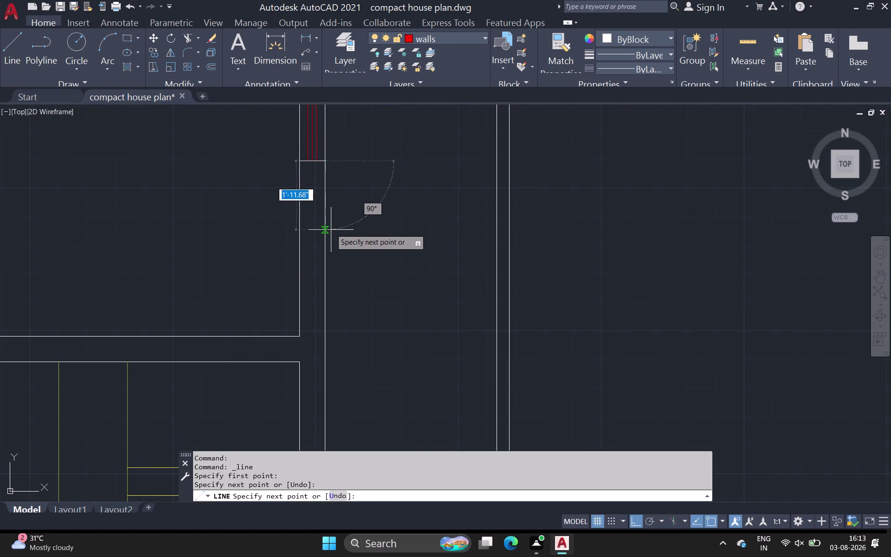
click(327, 240)
click(300, 245)
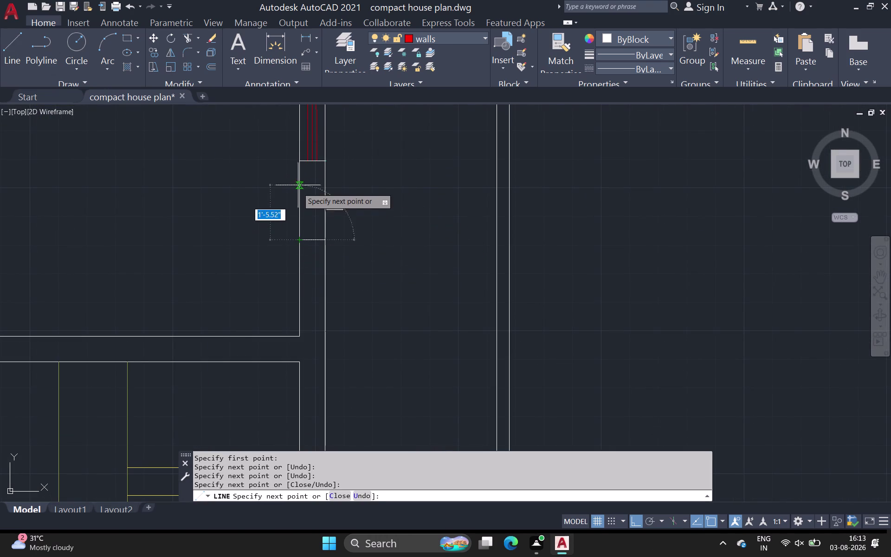
click(298, 162)
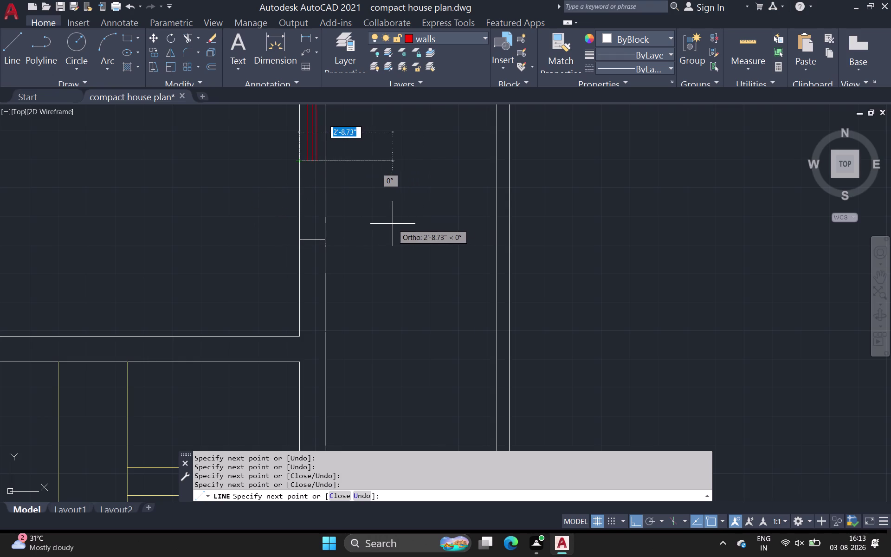
key(space)
scroll(down, 3)
middle_drag(394, 236, 408, 387)
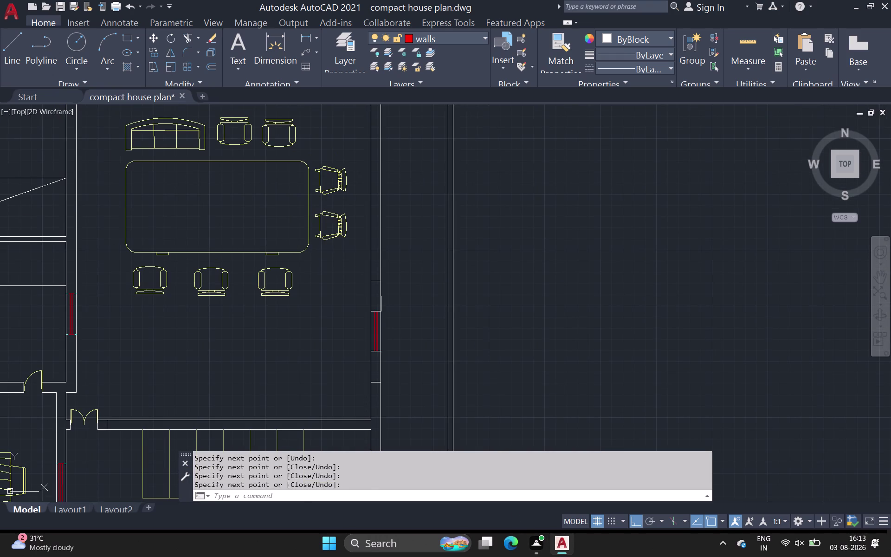
Start a SOLID hatch and pick the wall areas above and below the window.
scroll(down, 3)
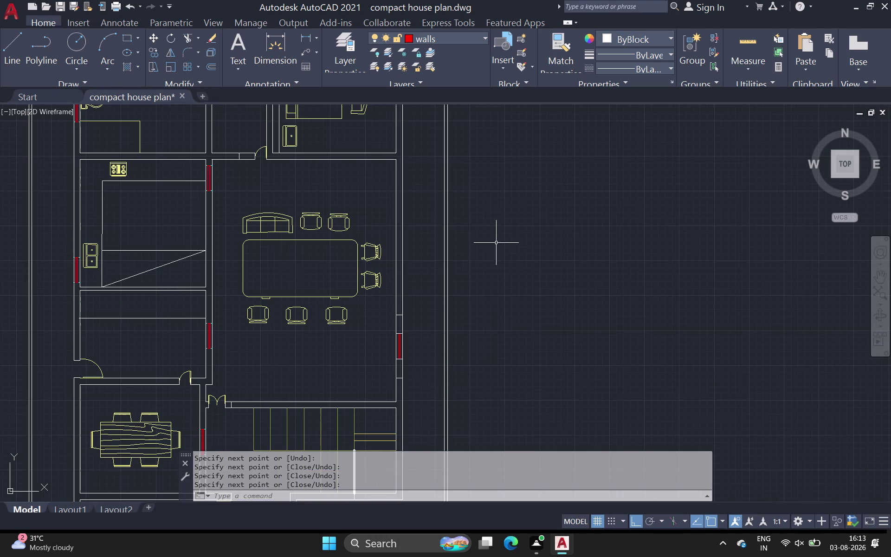
click(123, 64)
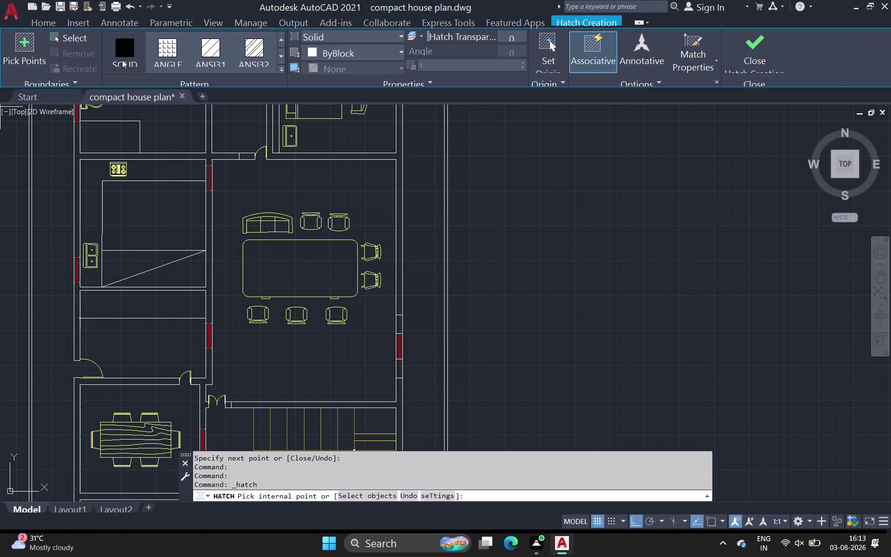
click(128, 58)
click(18, 42)
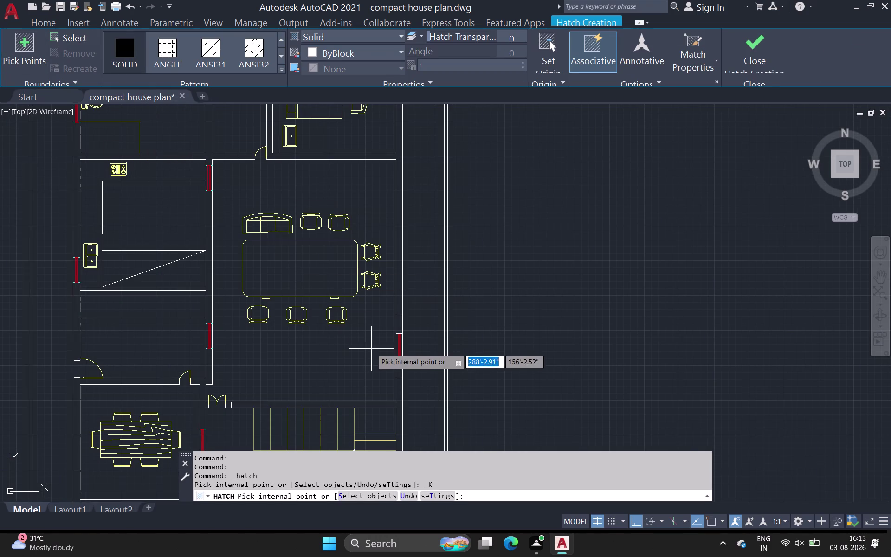
scroll(up, 3)
click(412, 311)
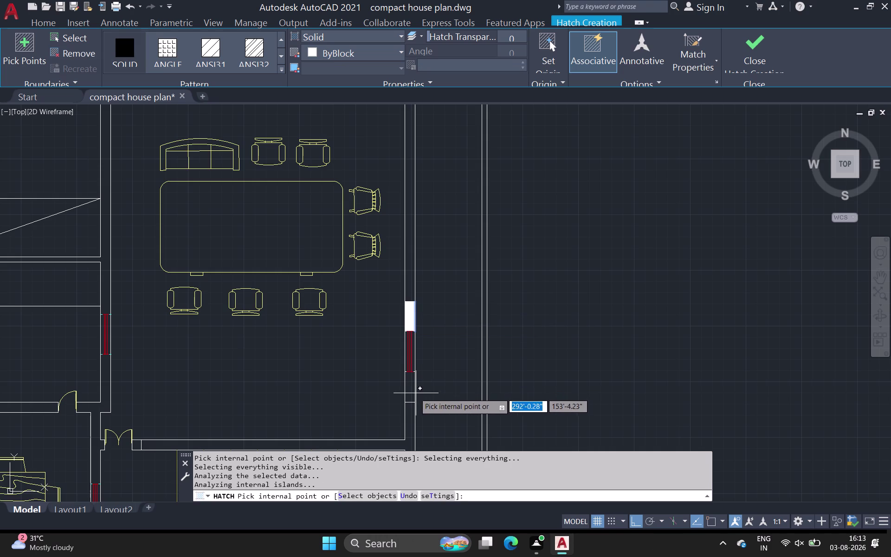
click(413, 392)
Undo the picked hatch boundaries and cancel the hatch with Esc.
key(ctrl+z)
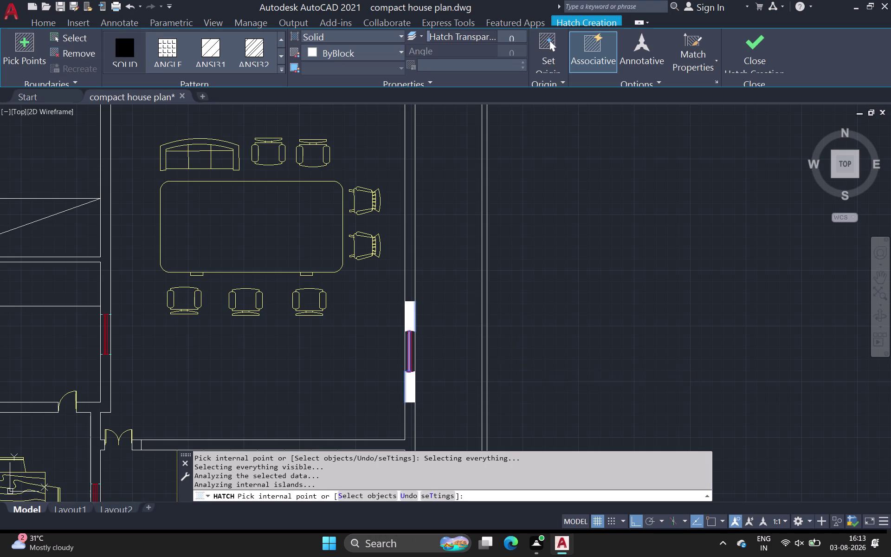
scroll(up, 3)
click(402, 386)
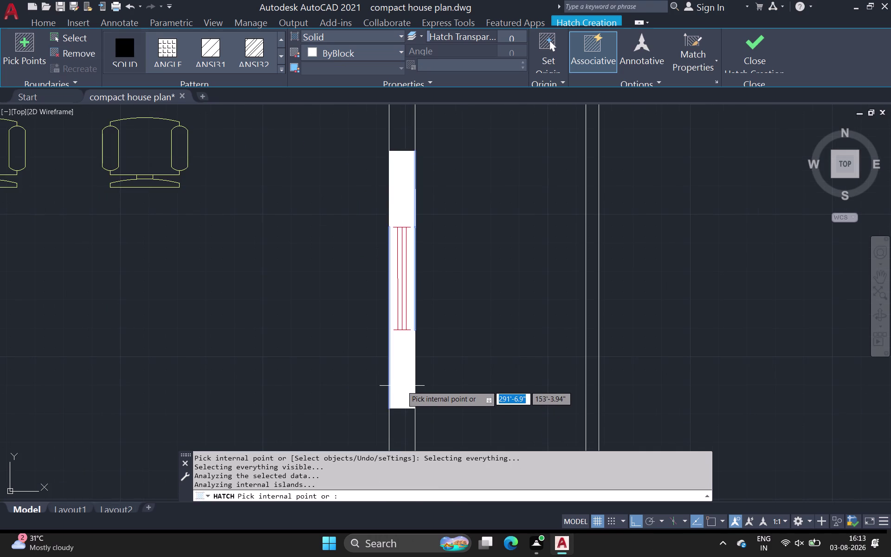
key(ctrl+z)
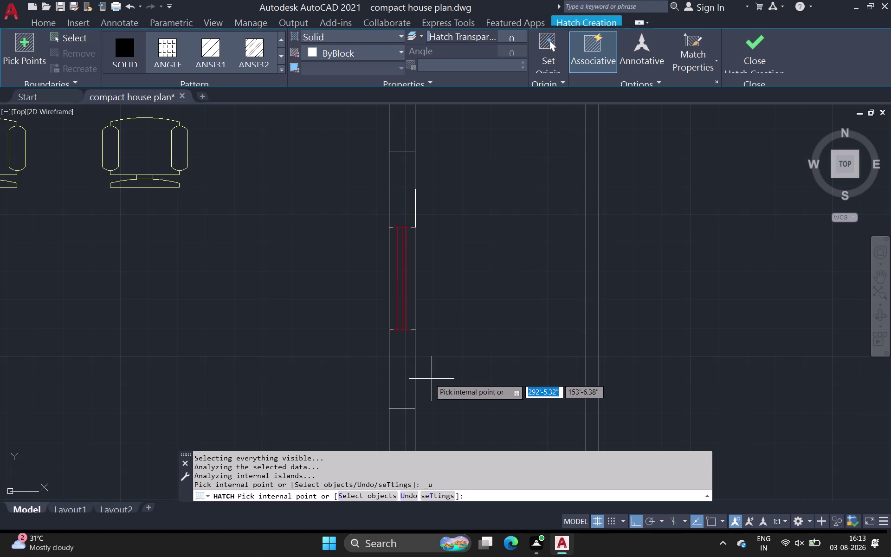
scroll(up, 3)
scroll(up, 3)
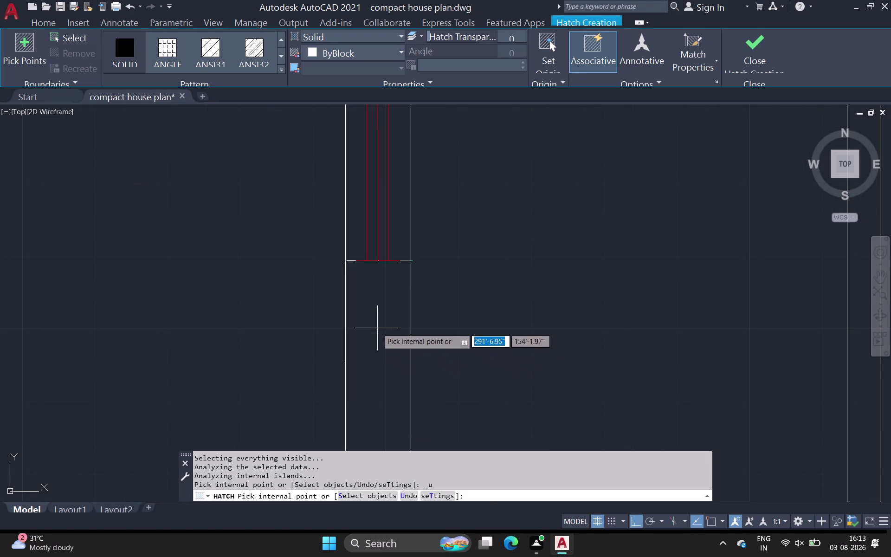
scroll(up, 3)
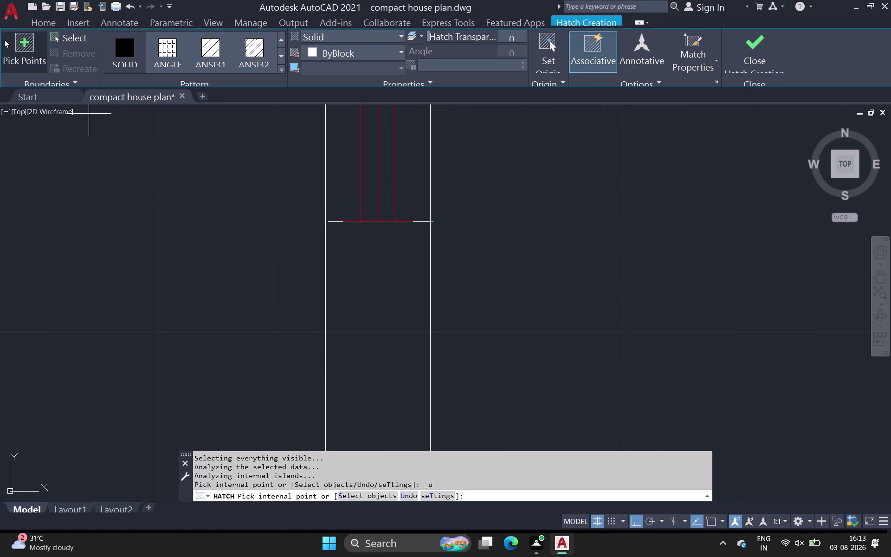
key(Escape)
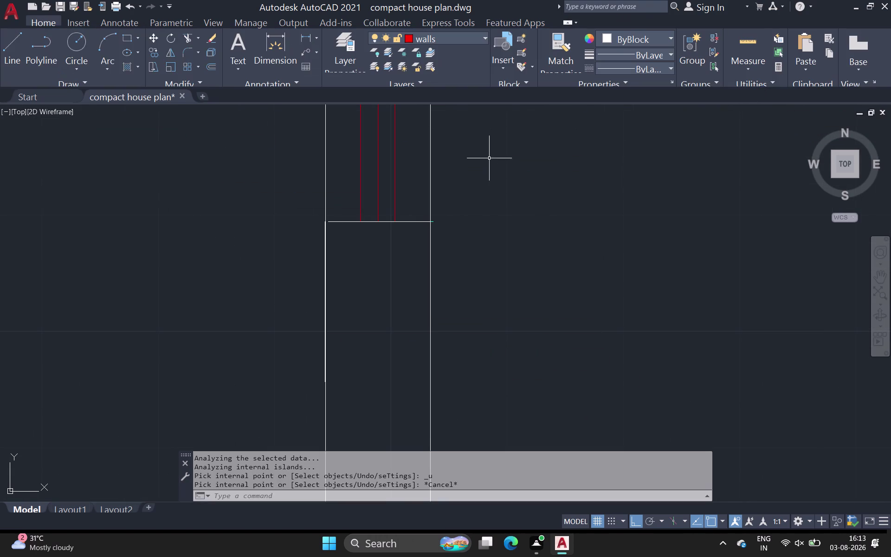
Start a line at the wall corner, then abandon it with Esc.
click(12, 36)
scroll(up, 3)
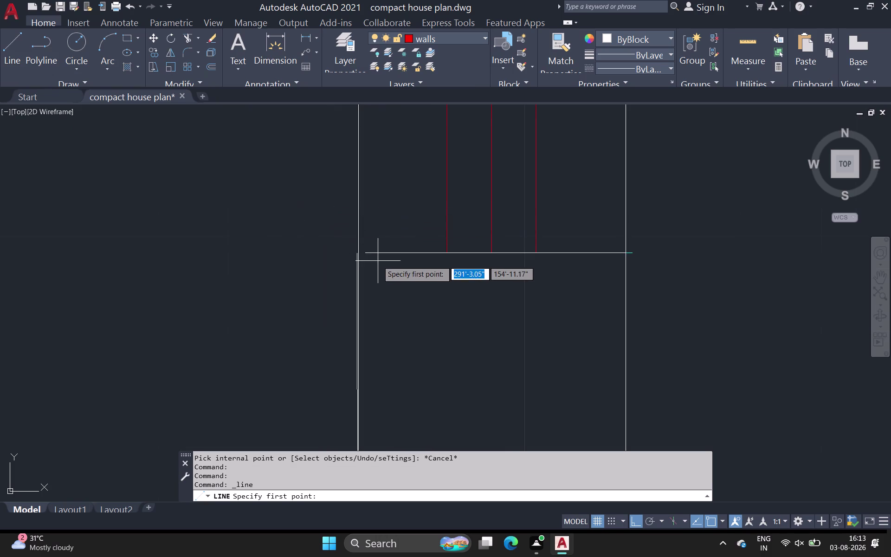
click(369, 254)
click(360, 256)
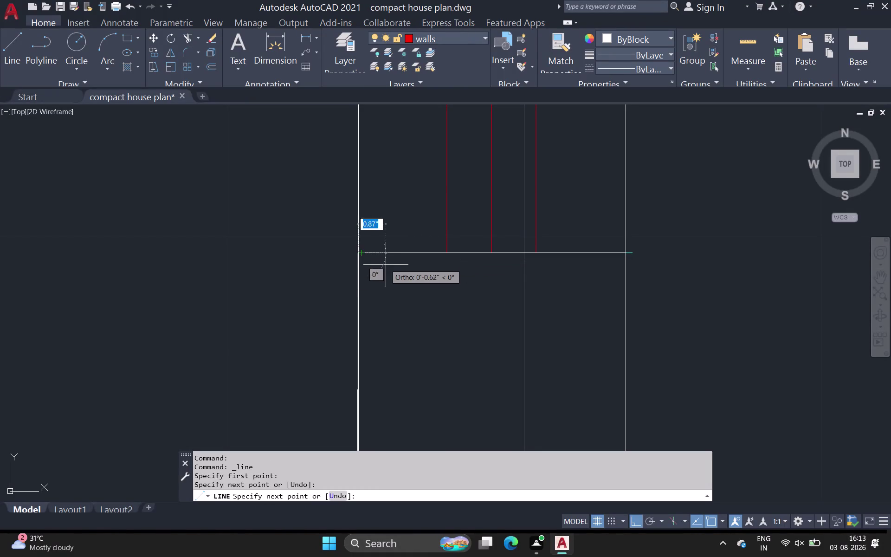
key(Escape)
Find and delete the first stray line along the wall below the window.
scroll(down, 3)
middle_drag(569, 236, 521, 411)
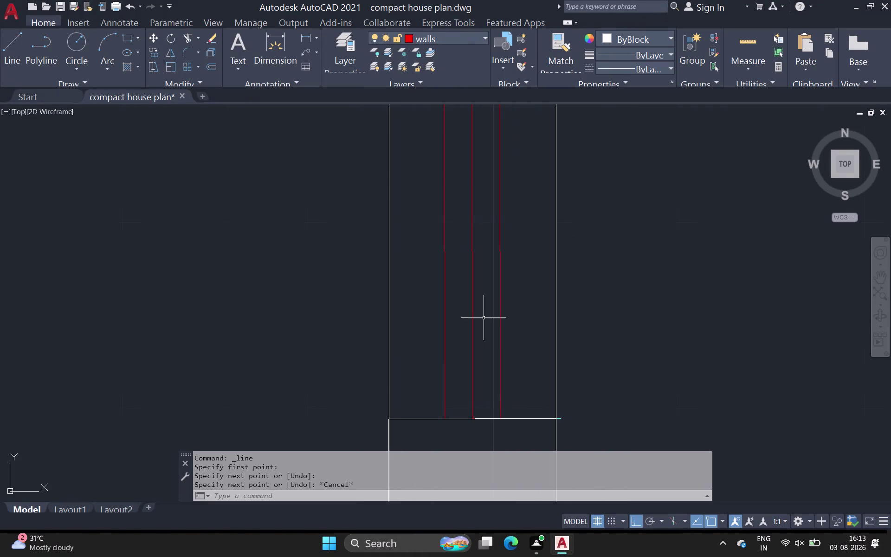
scroll(down, 3)
middle_drag(497, 226, 488, 444)
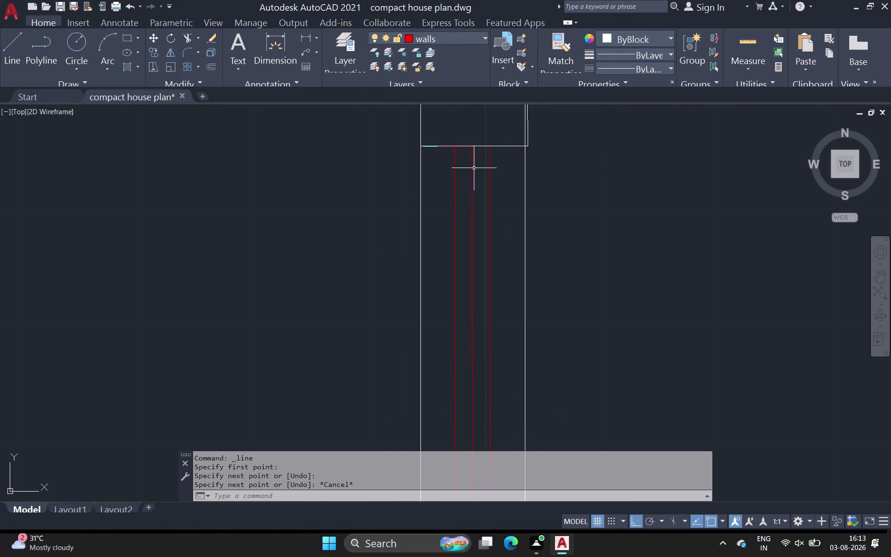
middle_drag(540, 175, 441, 398)
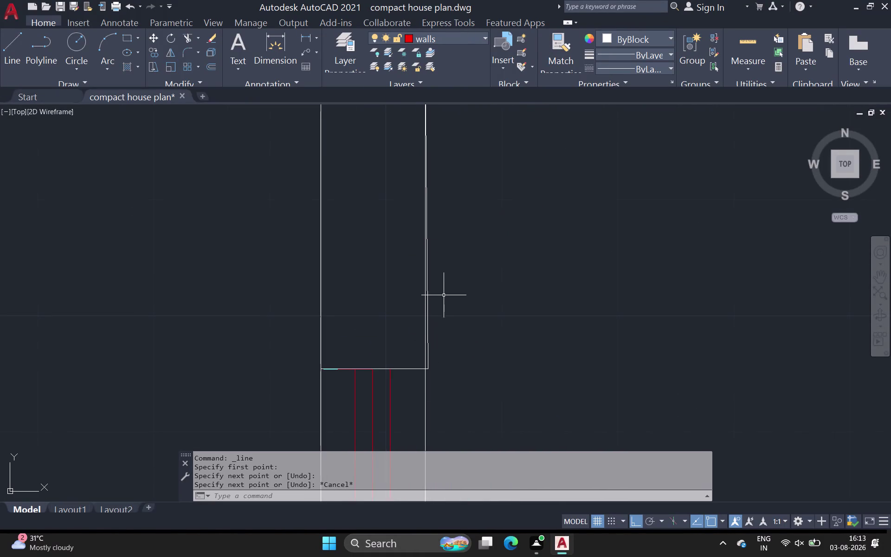
scroll(up, 3)
scroll(down, 3)
middle_drag(432, 303, 416, 397)
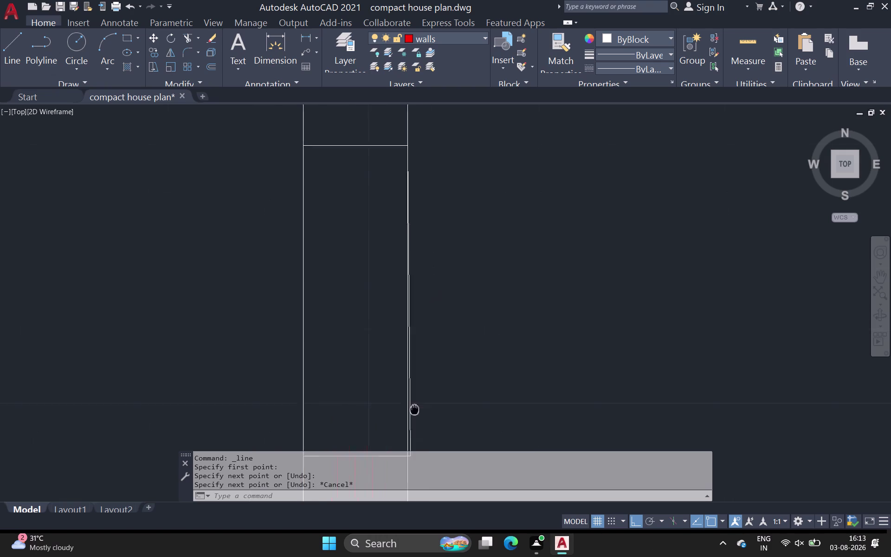
middle_drag(416, 397, 395, 495)
scroll(up, 3)
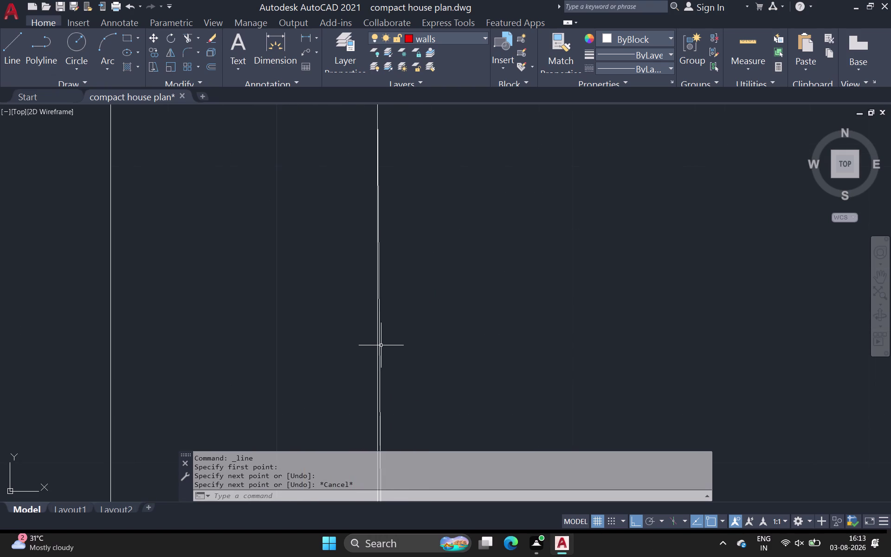
click(379, 346)
key(Delete)
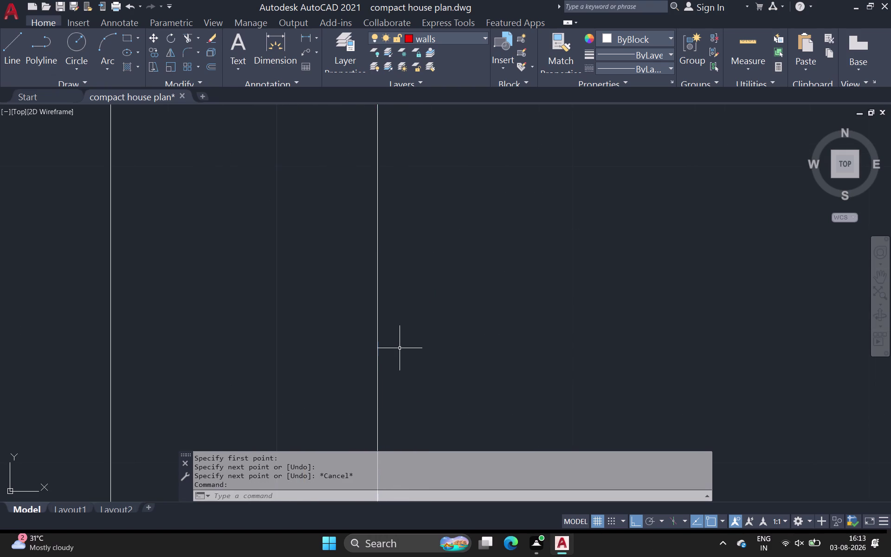
Delete the second stray line along the wall near the window.
scroll(down, 3)
scroll(down, 3)
middle_drag(415, 391, 358, 168)
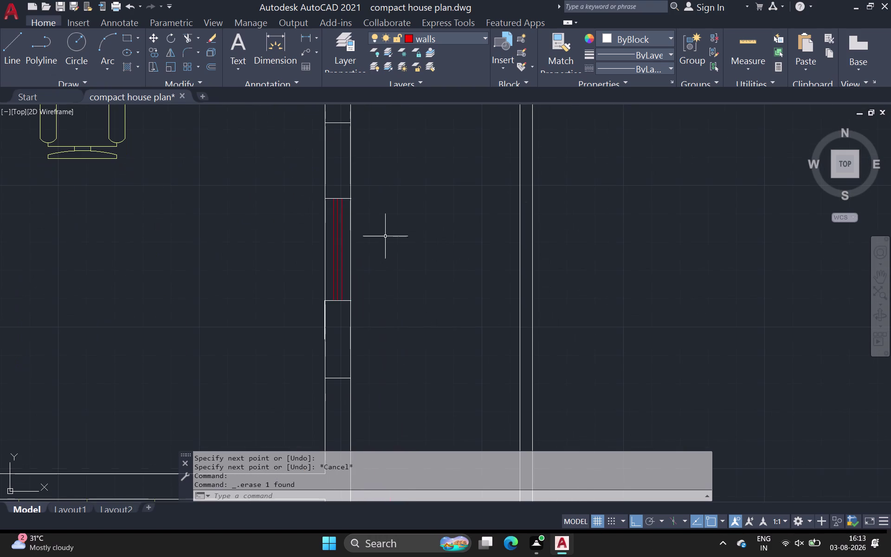
scroll(up, 3)
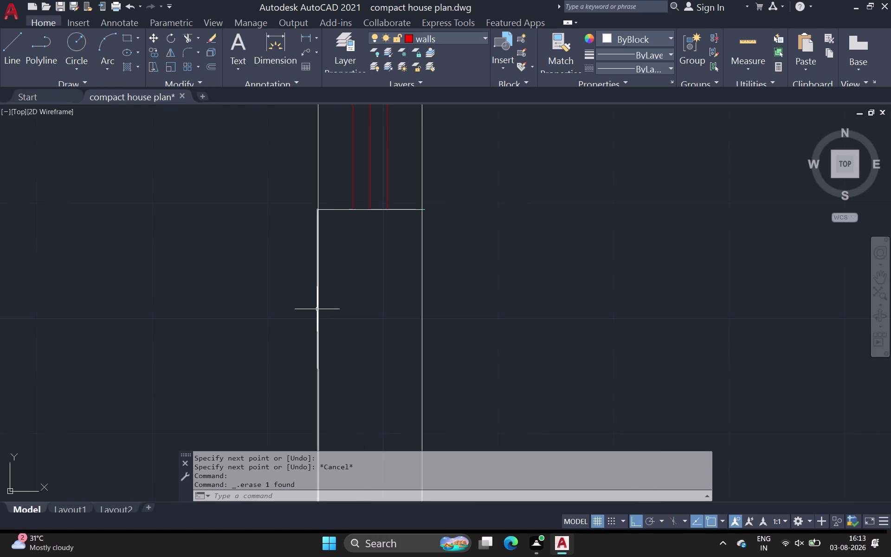
scroll(up, 3)
scroll(up, 3)
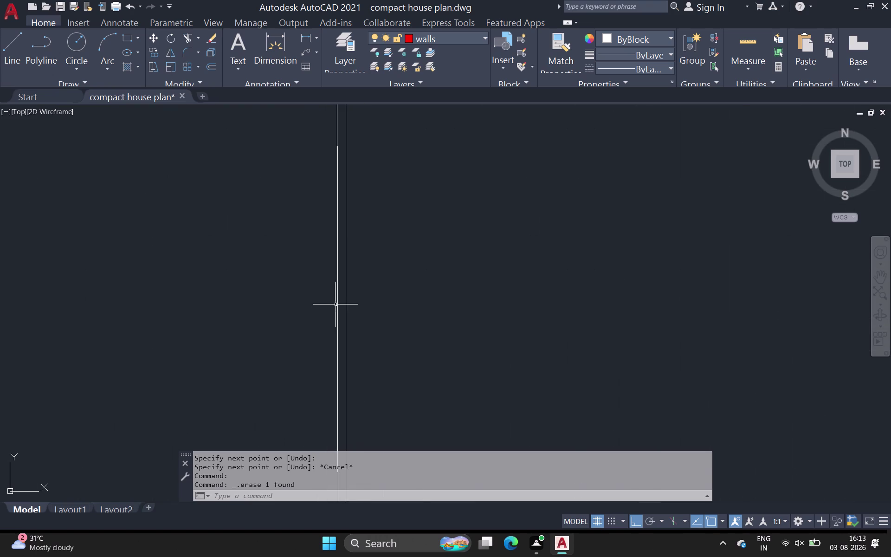
click(337, 295)
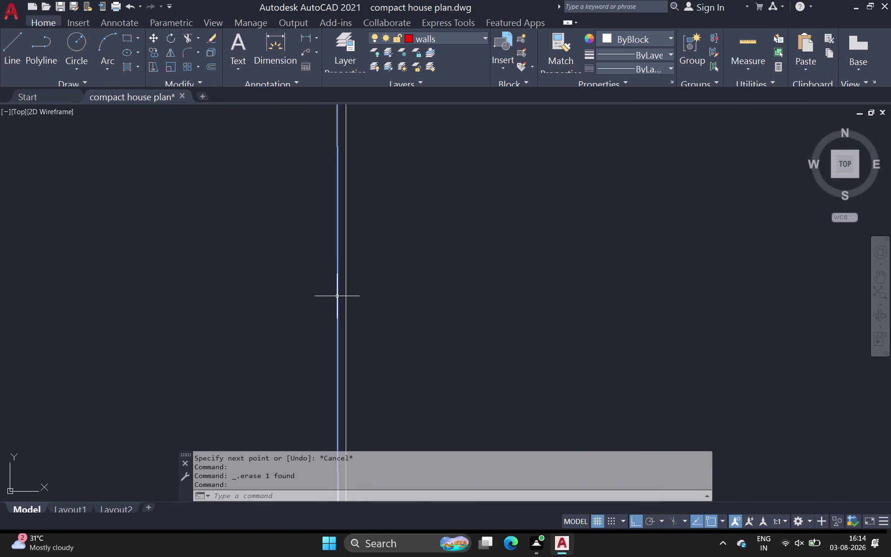
key(Delete)
scroll(down, 3)
scroll(down, 3)
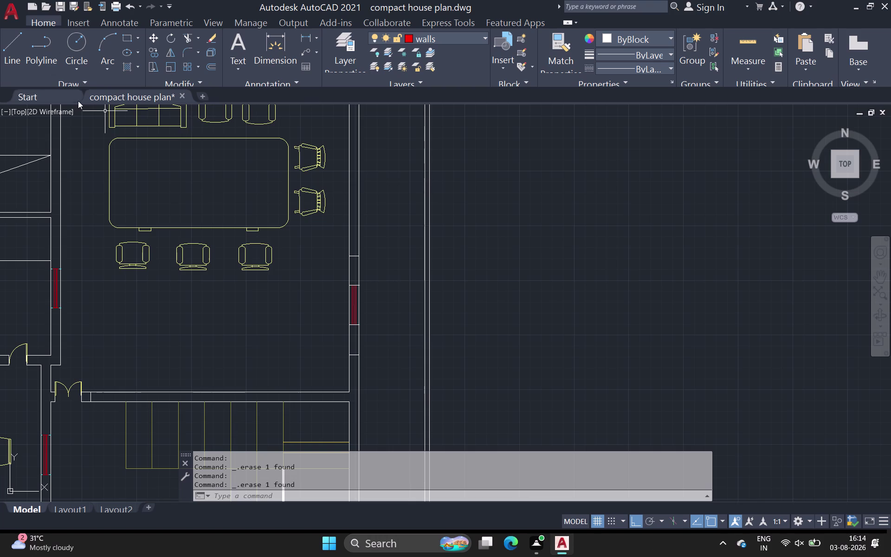
Start a SOLID hatch and pick the wall section below the window.
click(126, 68)
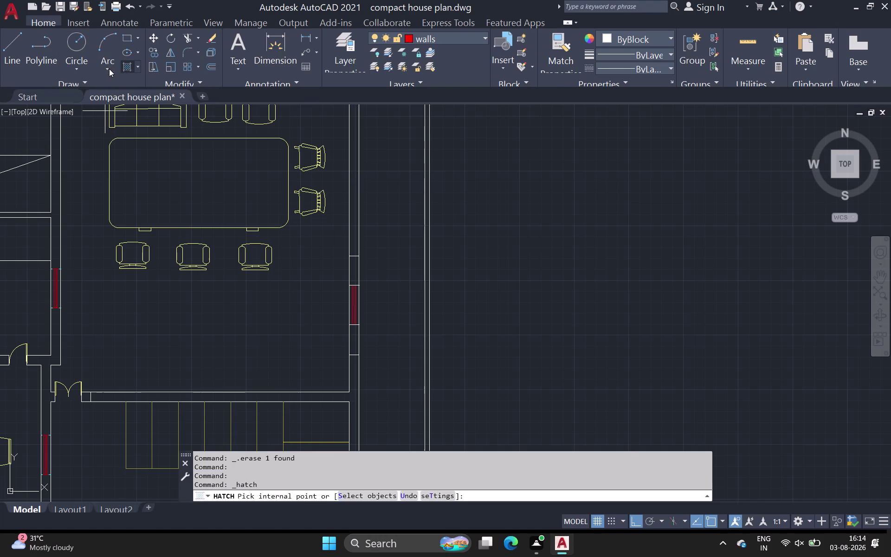
click(114, 45)
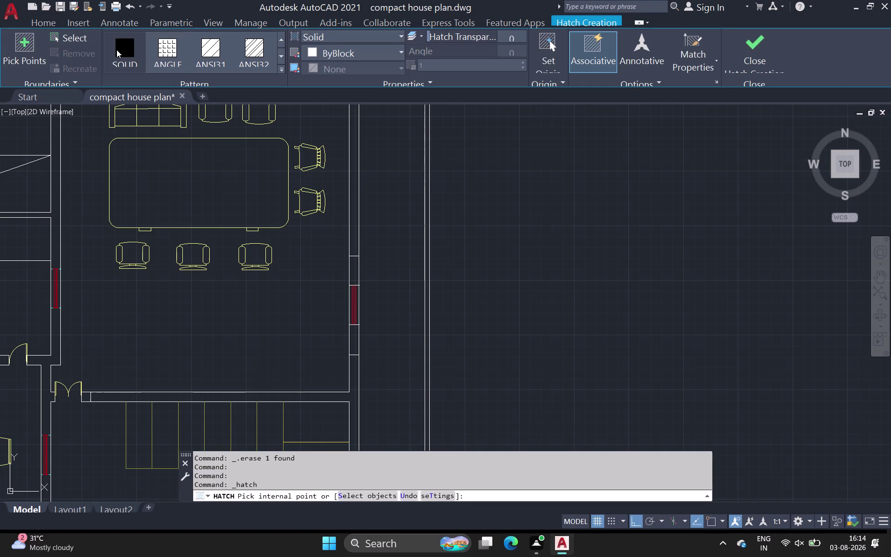
click(32, 41)
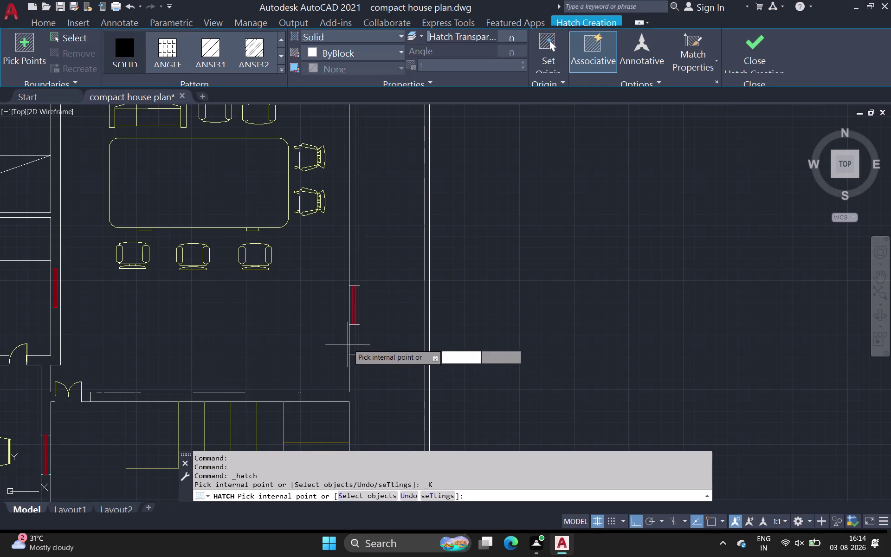
click(353, 344)
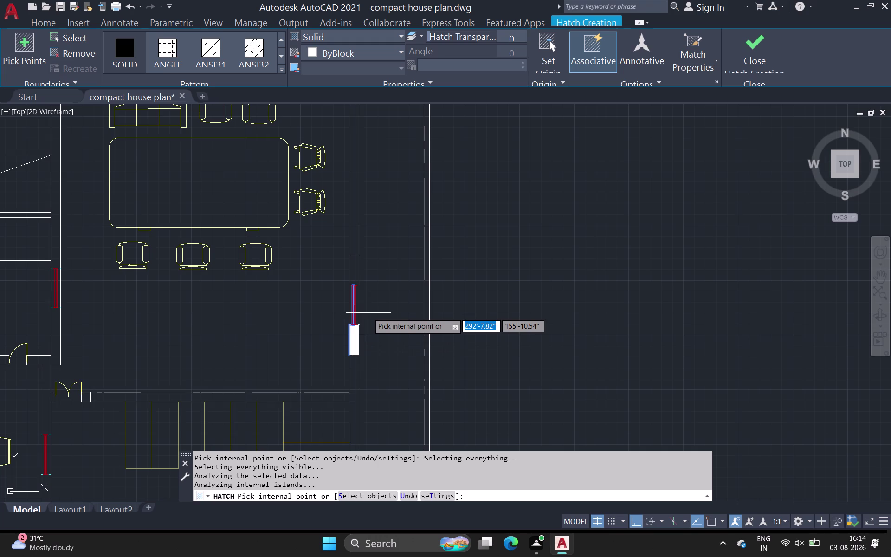
key(ctrl+z)
scroll(up, 3)
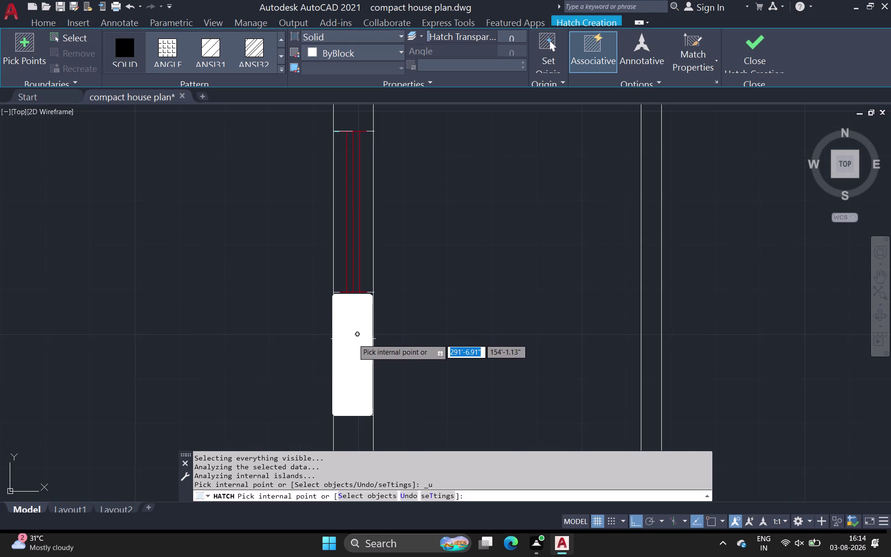
click(353, 339)
key(ctrl+z)
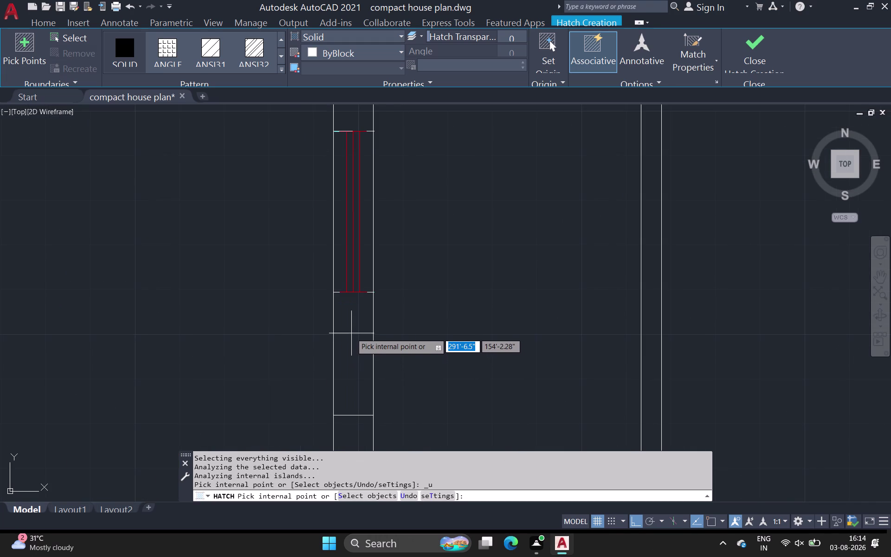
scroll(up, 3)
click(350, 338)
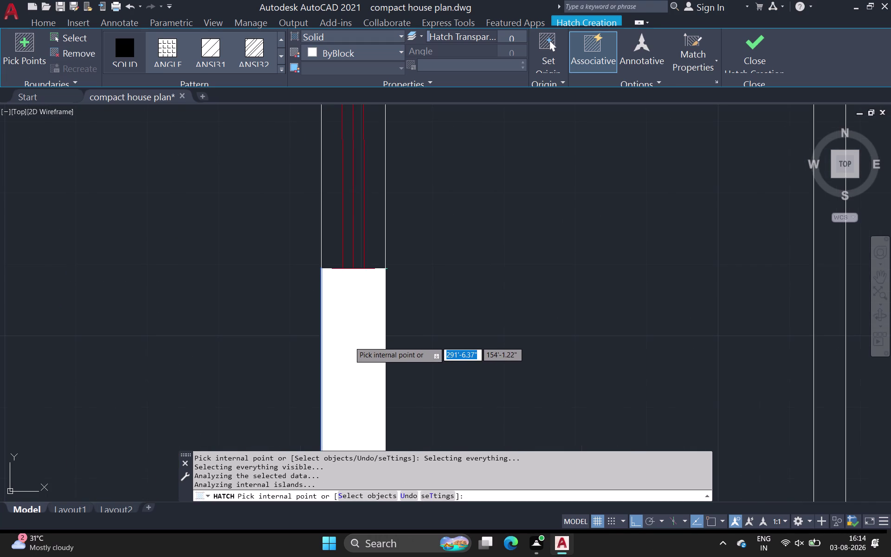
Add the wall section above the window and close Hatch Creation.
scroll(down, 3)
scroll(down, 3)
middle_drag(508, 330, 485, 415)
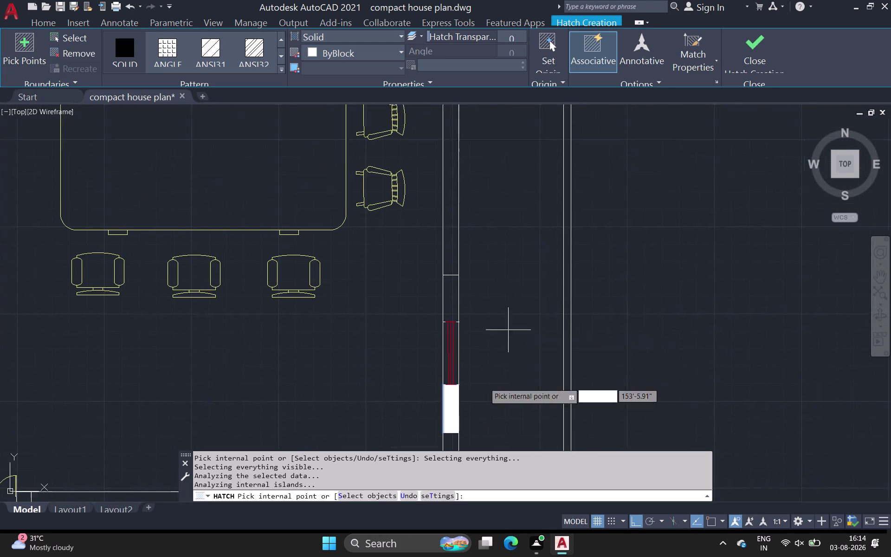
click(450, 292)
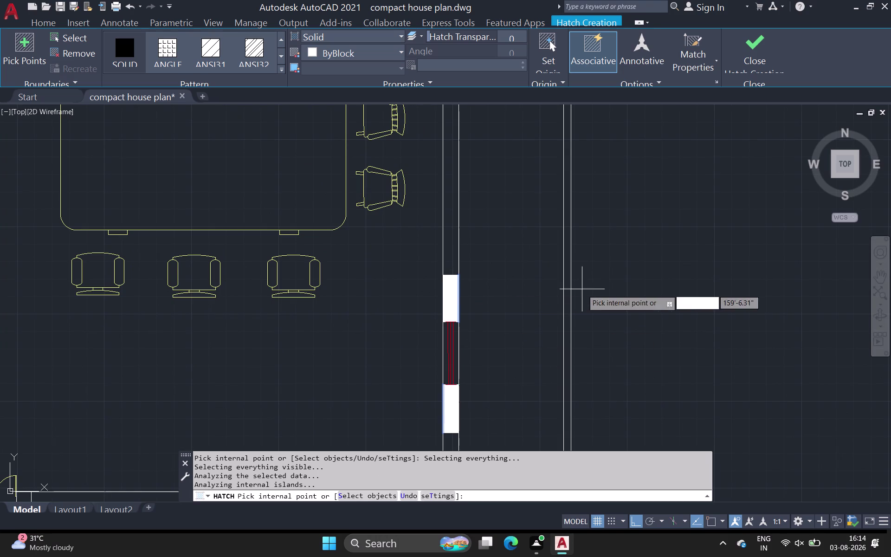
click(755, 50)
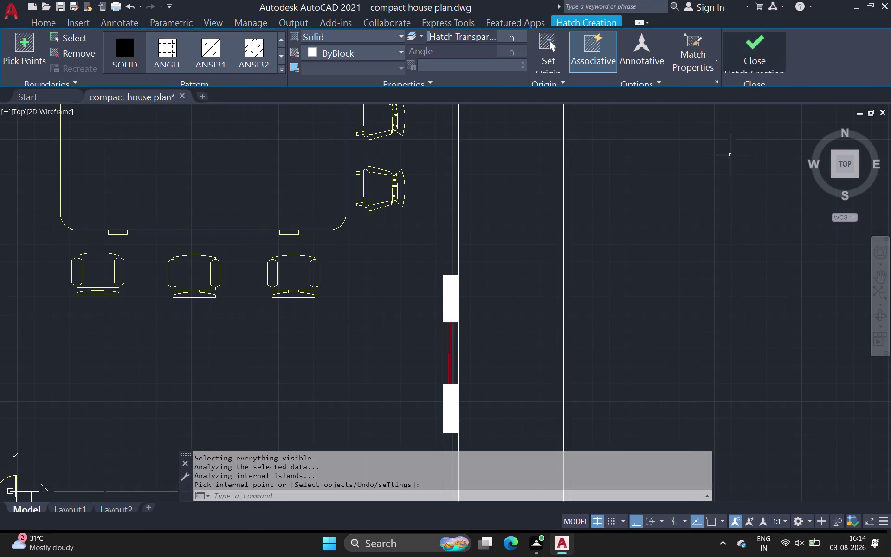
scroll(down, 3)
middle_drag(763, 210, 737, 183)
scroll(down, 3)
middle_drag(732, 232, 566, 268)
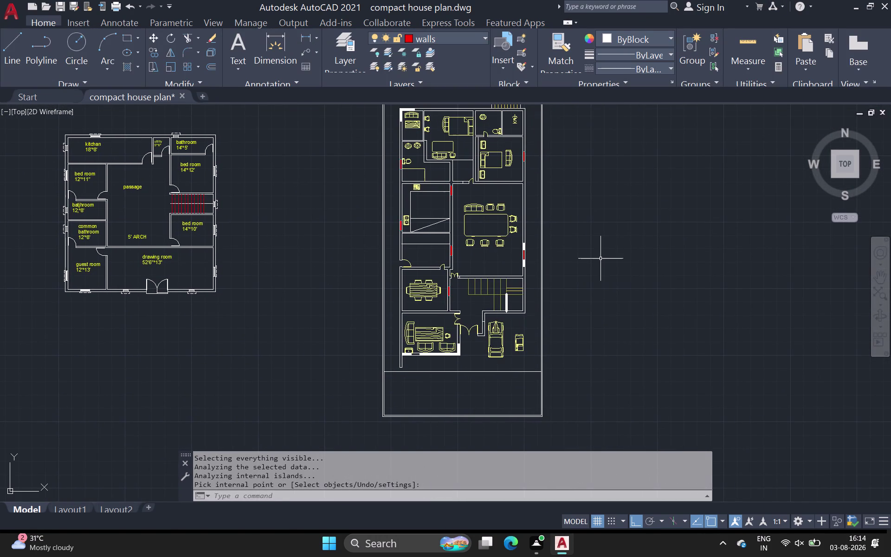
click(18, 46)
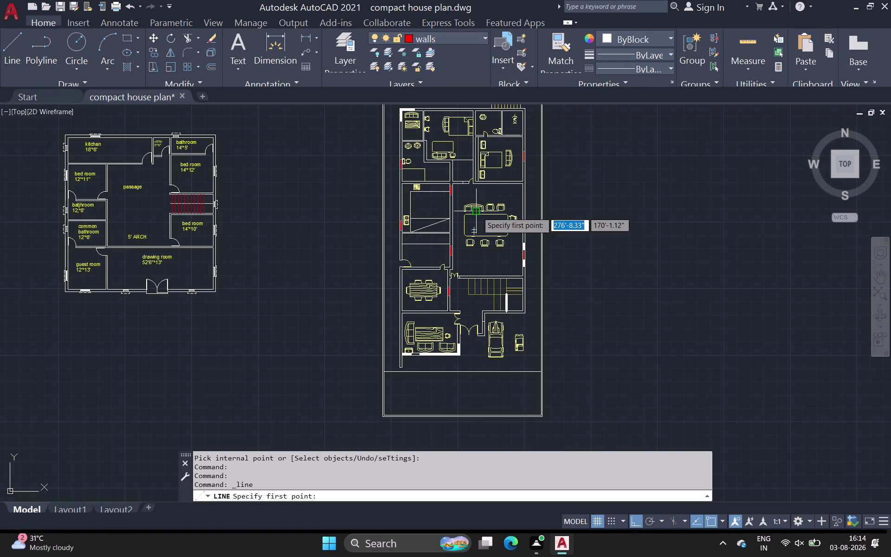
Draw a closed line outline around the kitchen wall strip beside the window.
scroll(up, 3)
scroll(up, 3)
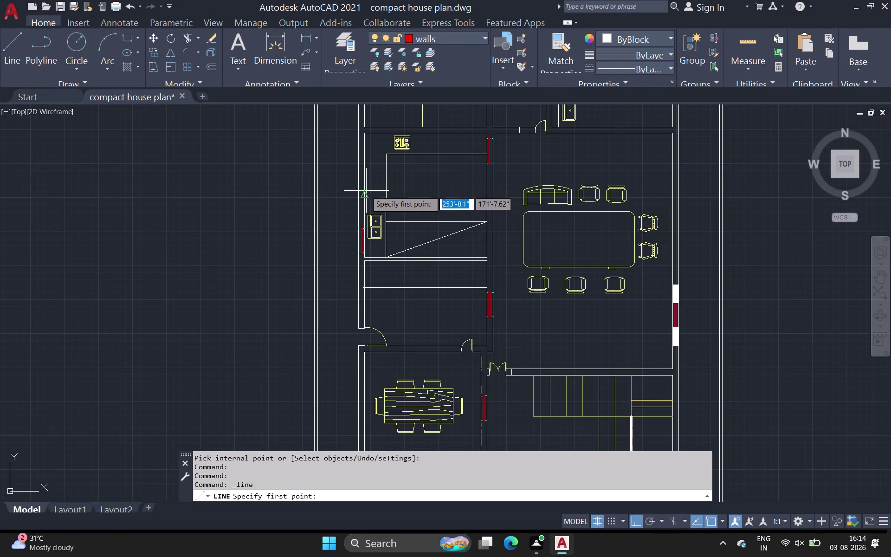
scroll(up, 3)
scroll(up, 3)
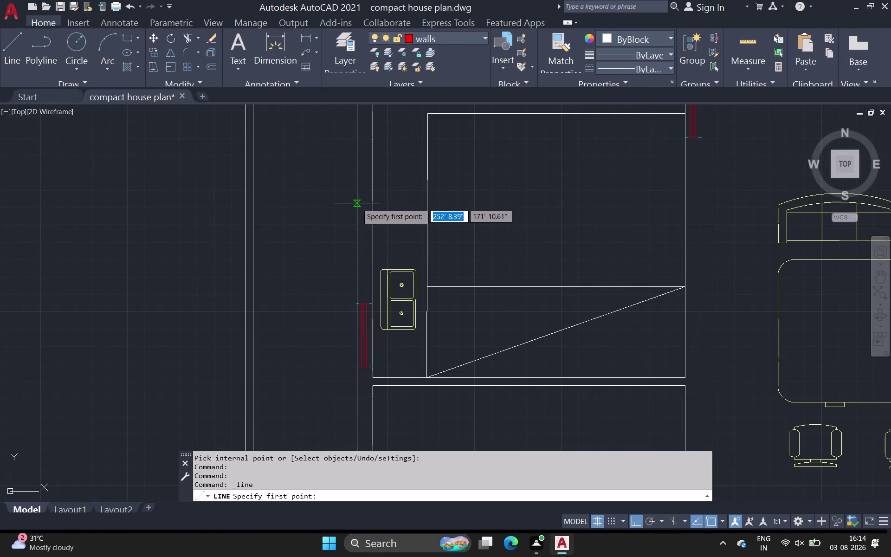
click(357, 203)
click(371, 204)
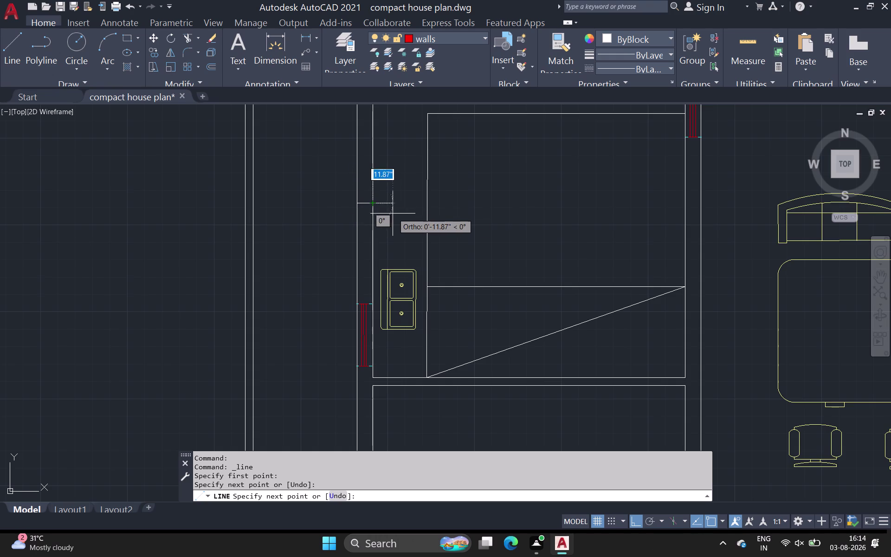
click(374, 304)
click(357, 307)
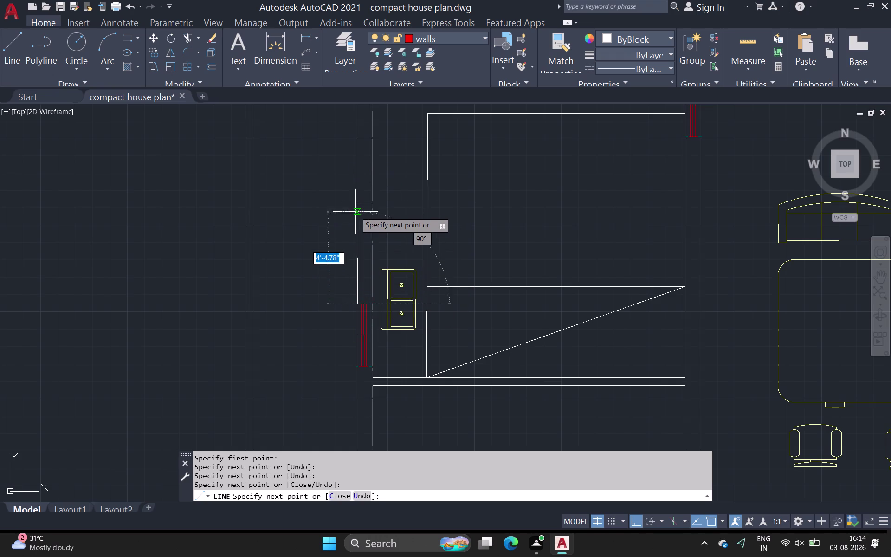
click(355, 203)
key(space)
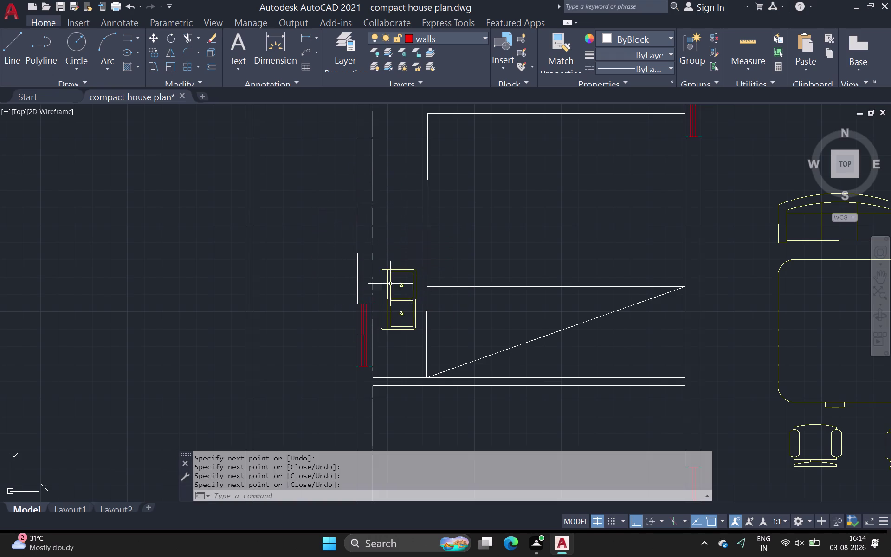
Pan to the next window, start a line, then cancel it.
middle_drag(375, 278, 347, 91)
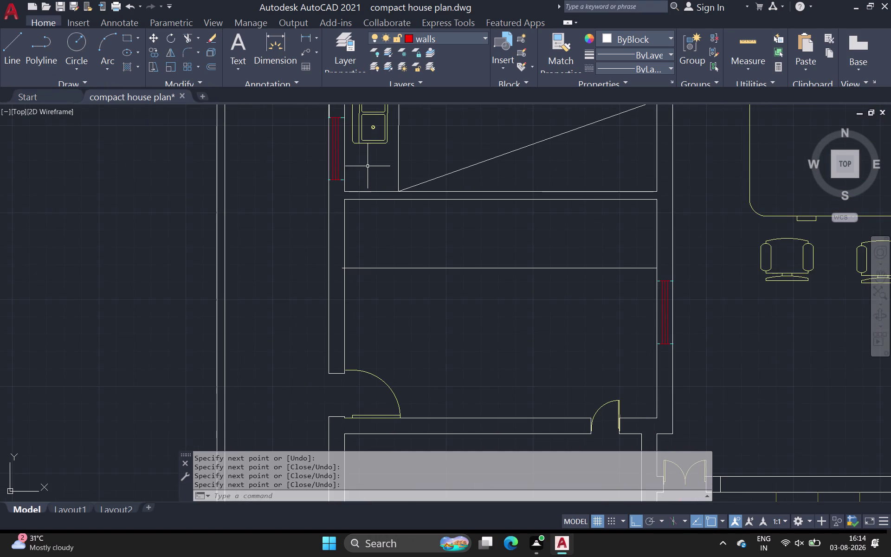
click(16, 44)
scroll(up, 3)
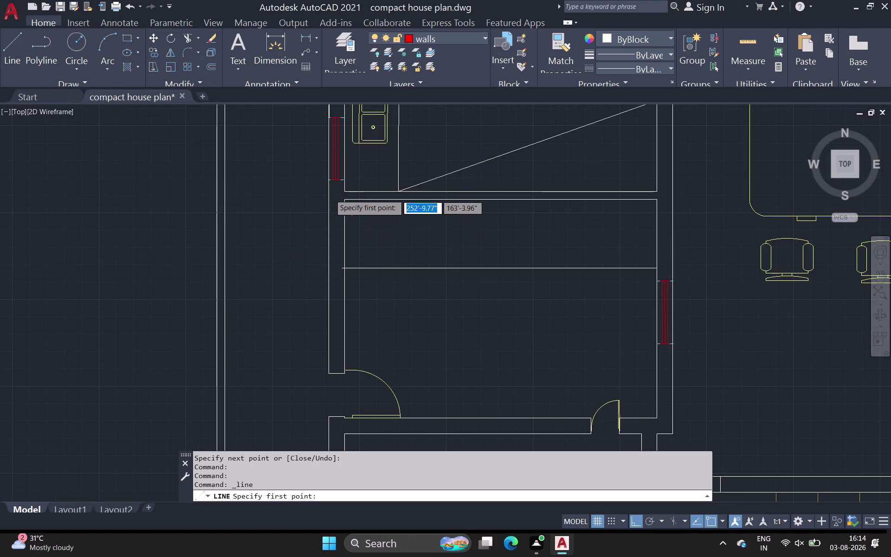
scroll(up, 3)
click(319, 132)
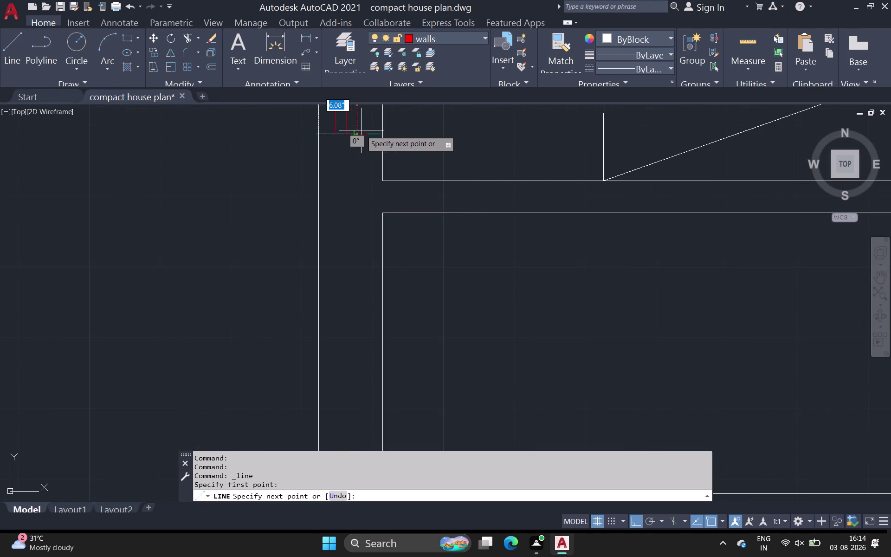
key(Escape)
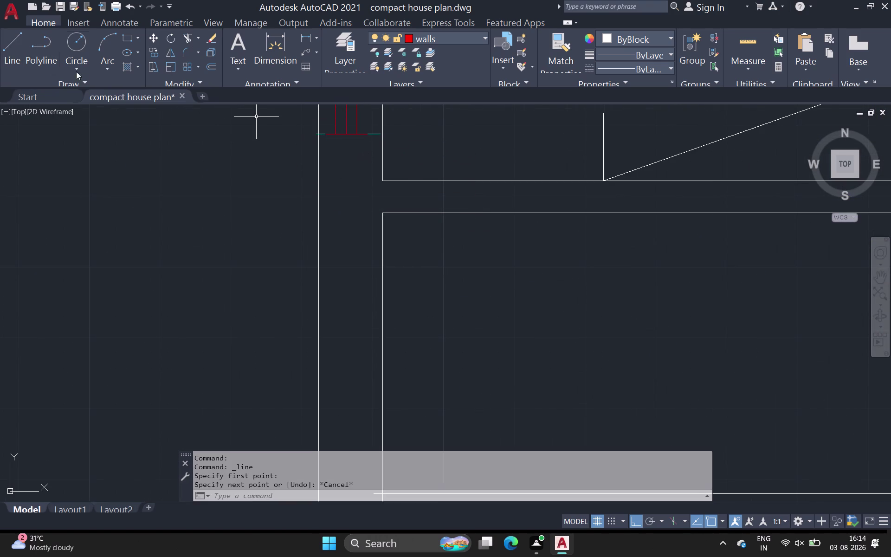
Draw a short line across the wall thickness at the window end.
click(6, 44)
scroll(up, 3)
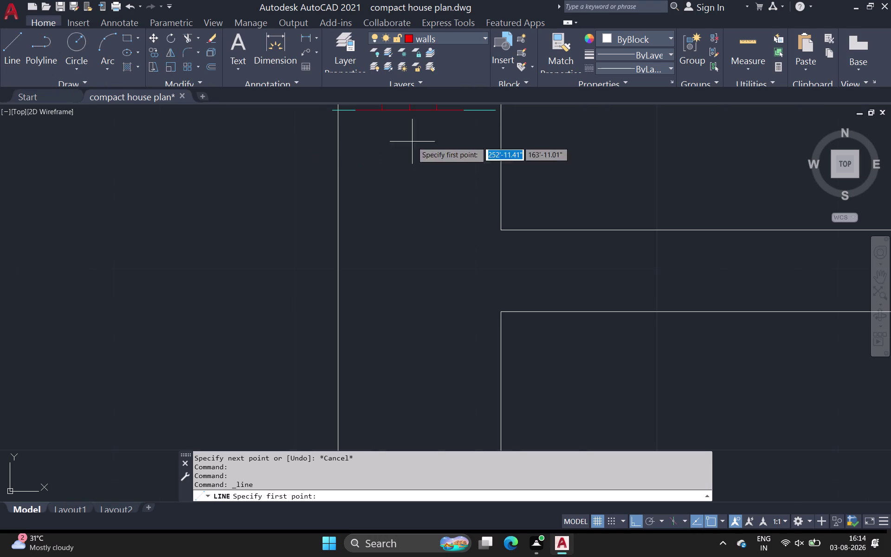
scroll(up, 3)
middle_drag(448, 142, 323, 272)
click(398, 226)
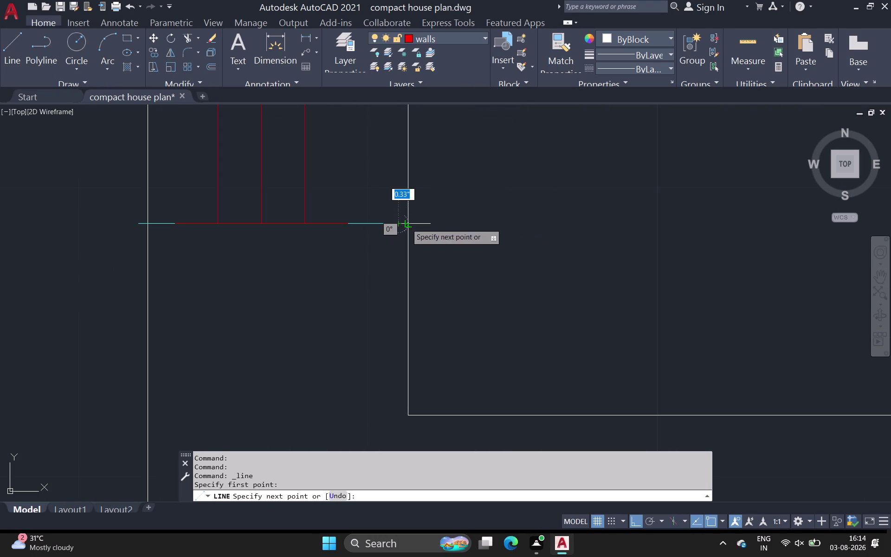
click(408, 223)
key(space)
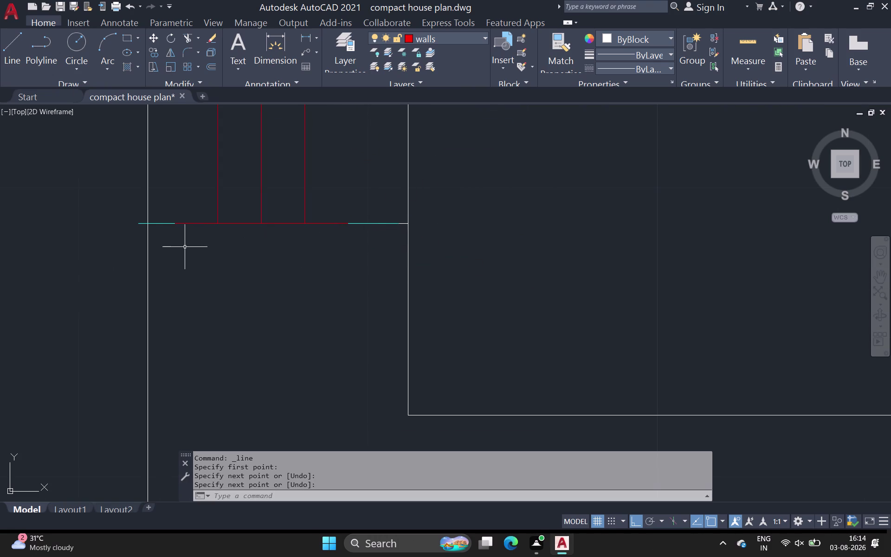
Draw a multi-point line closing off the wall stretch beside another red window.
click(5, 62)
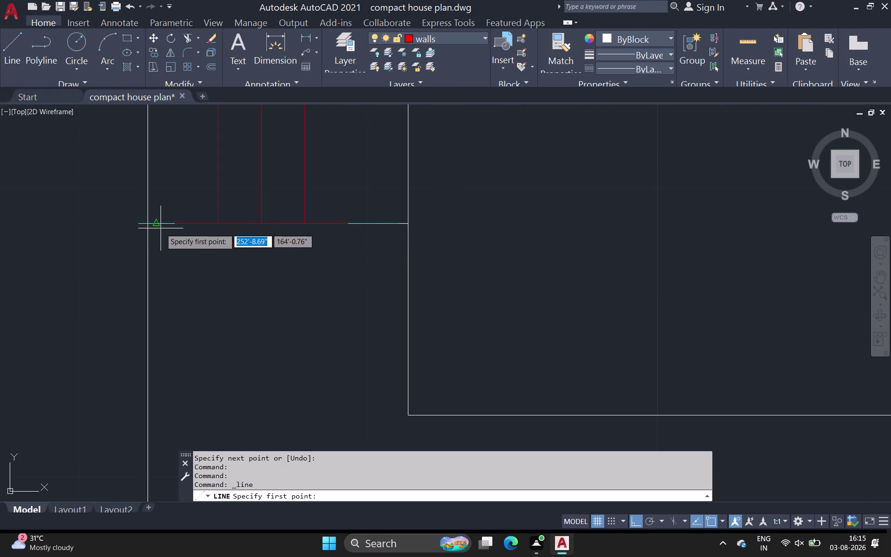
click(147, 223)
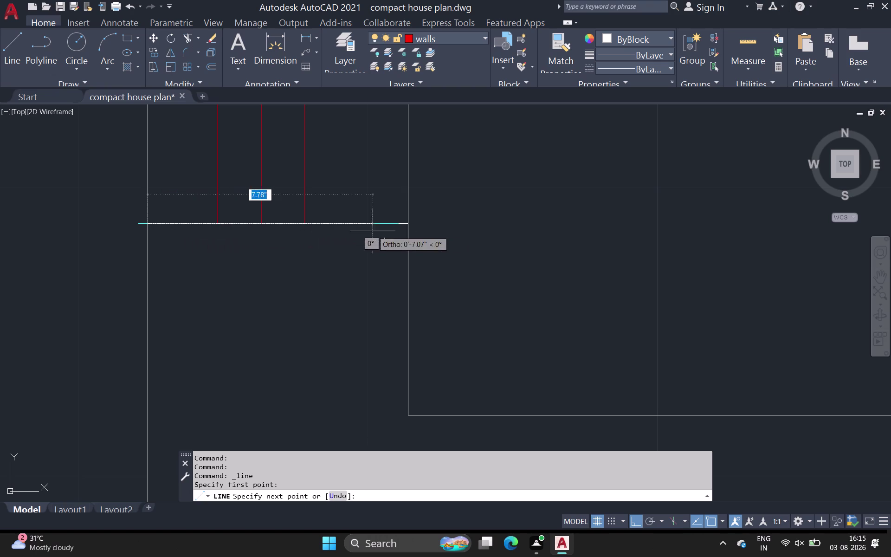
click(407, 223)
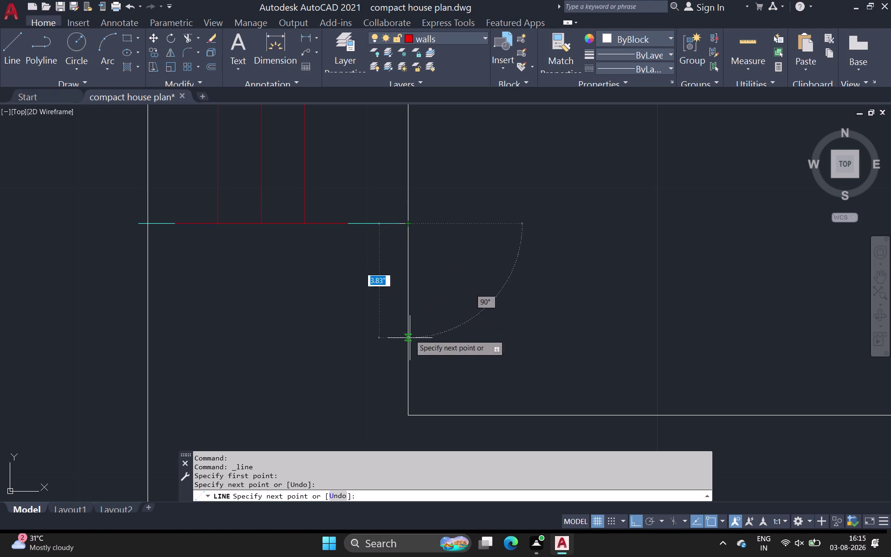
click(411, 416)
scroll(down, 3)
middle_drag(404, 399, 382, 277)
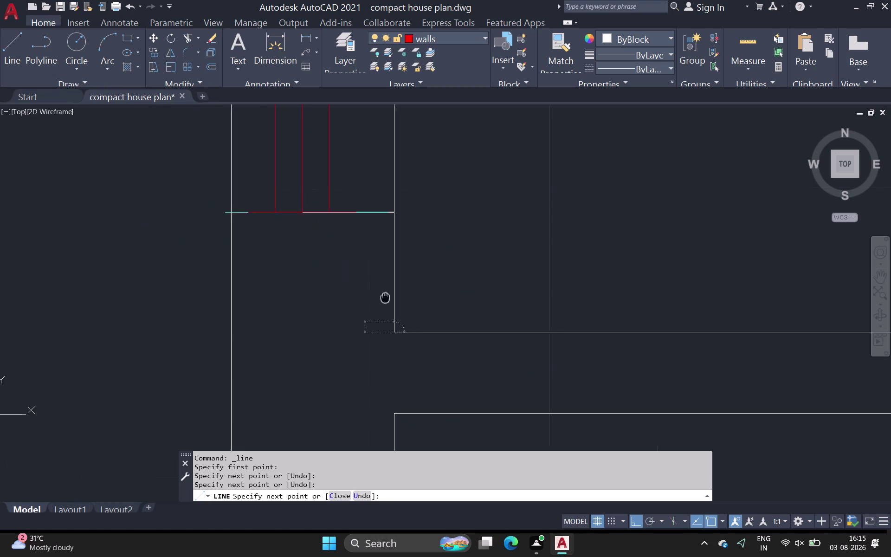
middle_drag(382, 276, 373, 148)
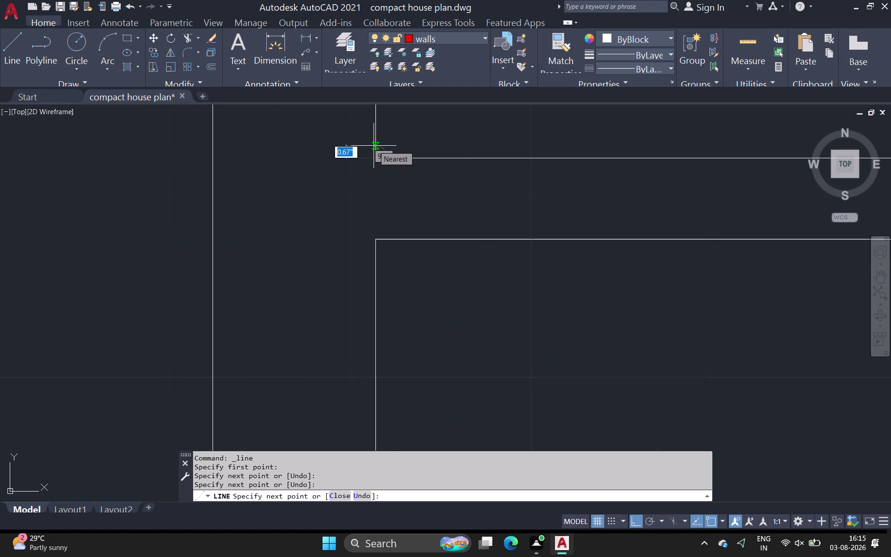
drag(375, 146, 375, 186)
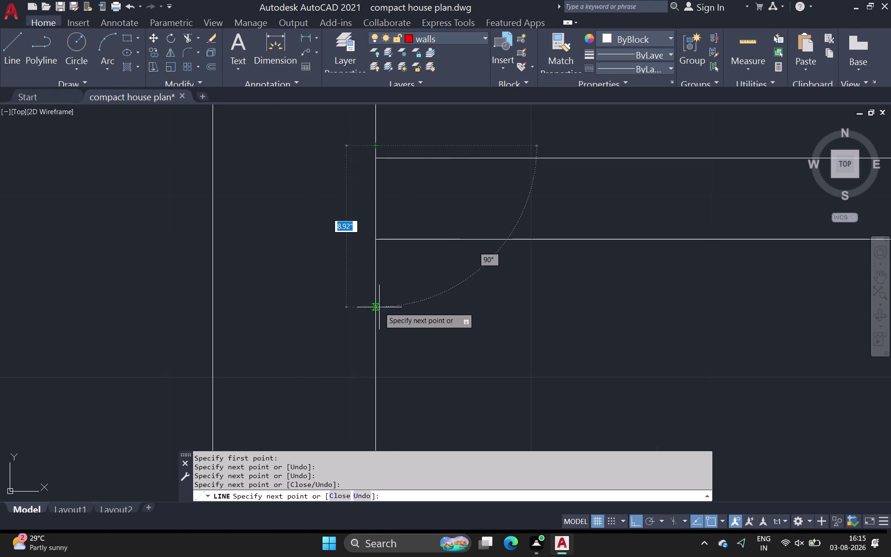
click(379, 308)
click(214, 306)
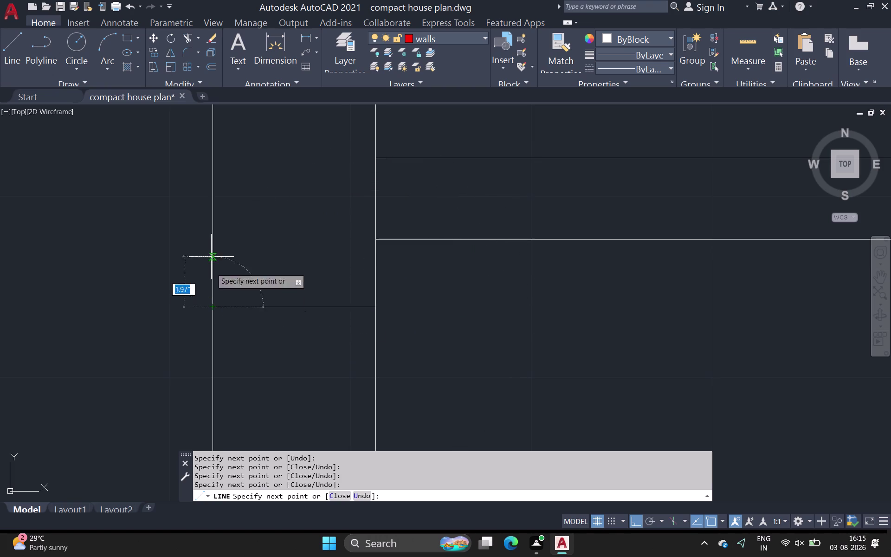
middle_drag(214, 141, 212, 353)
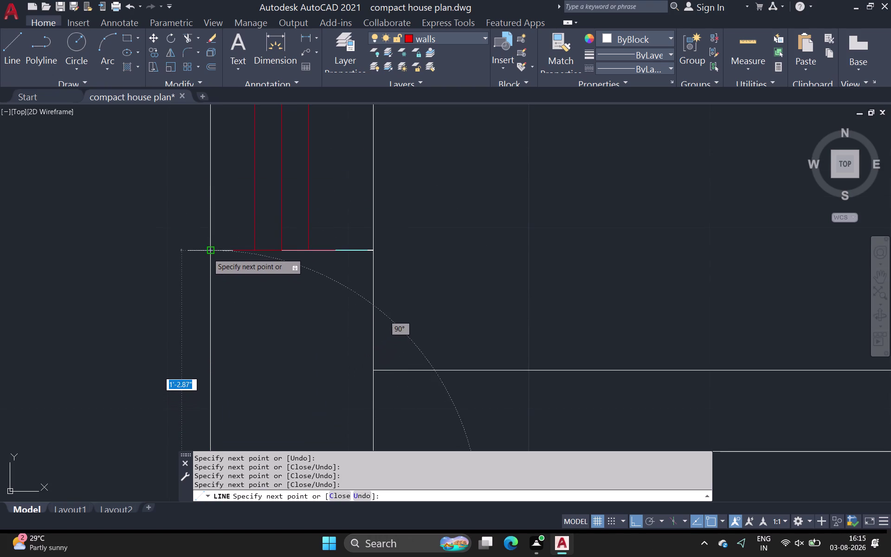
click(209, 250)
drag(176, 210, 172, 211)
key(Escape)
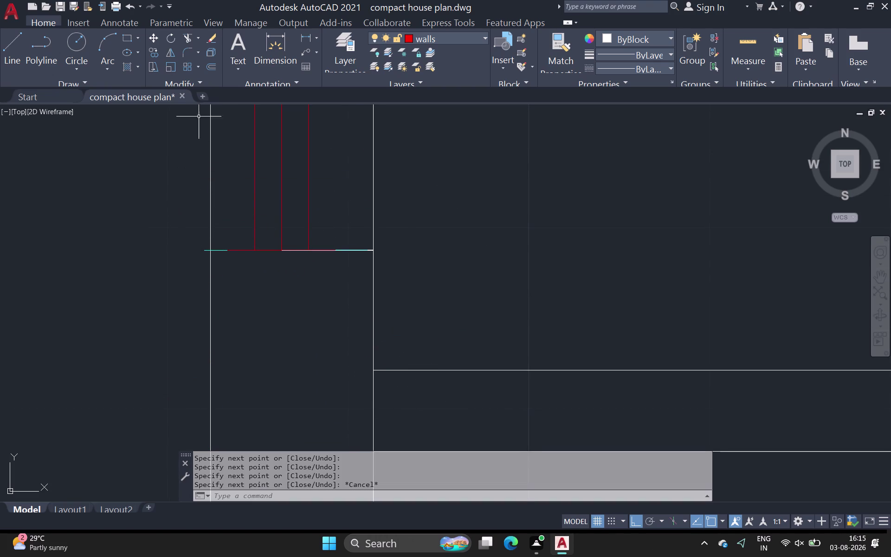
click(126, 68)
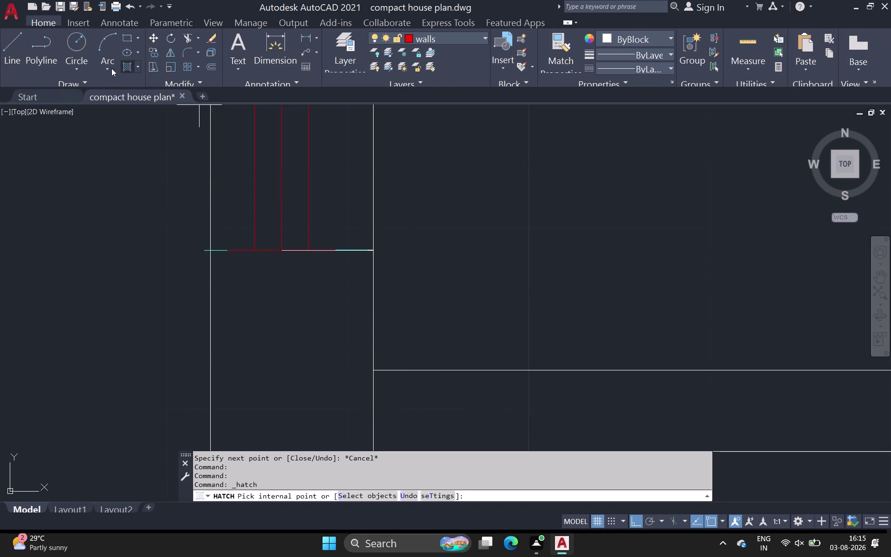
Fill the wall strips above and below the red window with SOLID hatch.
click(117, 47)
click(27, 43)
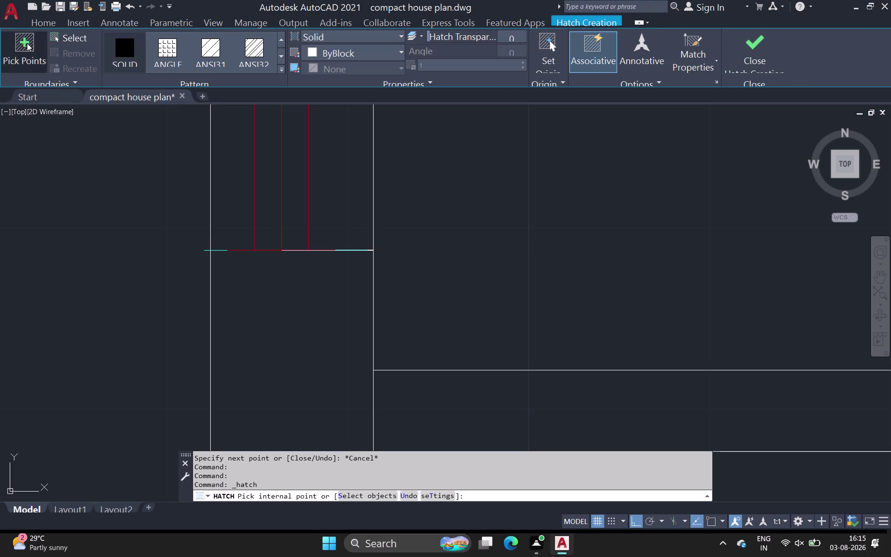
click(270, 353)
scroll(down, 3)
middle_drag(398, 296, 384, 421)
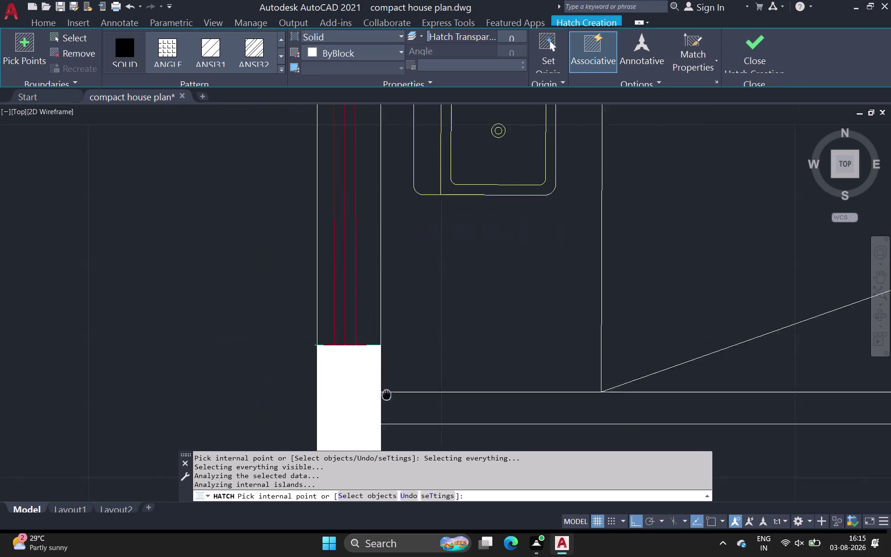
middle_drag(383, 421, 382, 427)
click(335, 117)
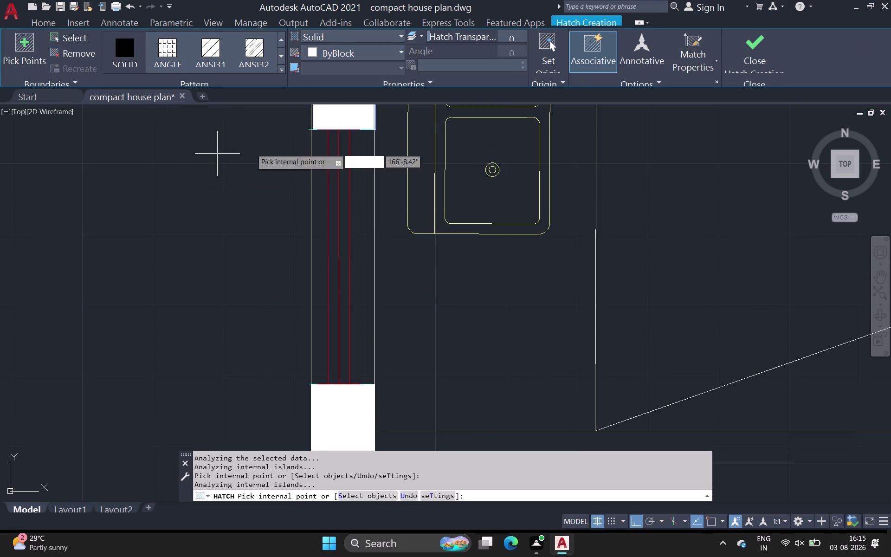
click(754, 45)
scroll(down, 3)
middle_drag(546, 278, 247, 322)
scroll(down, 3)
middle_drag(471, 240, 361, 294)
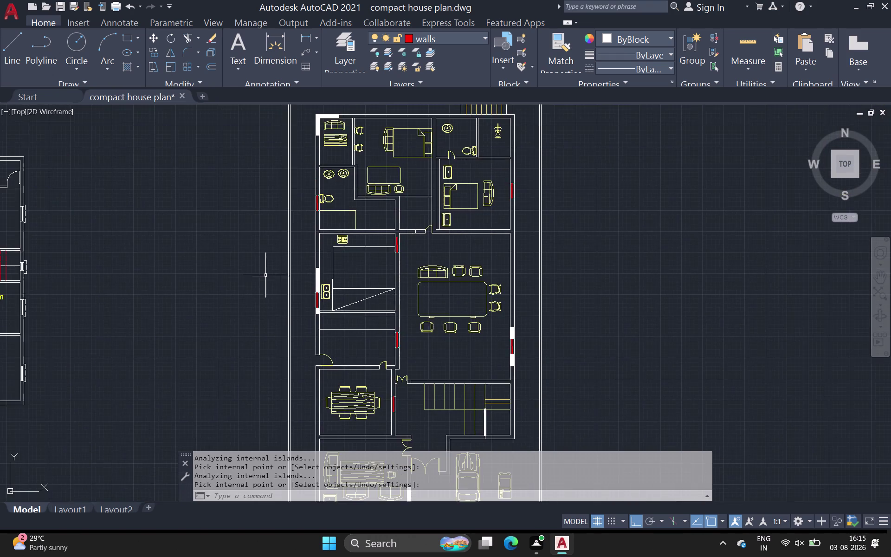
Start a line and draw its first segment across the outer wall edge.
scroll(down, 3)
middle_drag(266, 276, 259, 285)
scroll(up, 3)
scroll(up, 3)
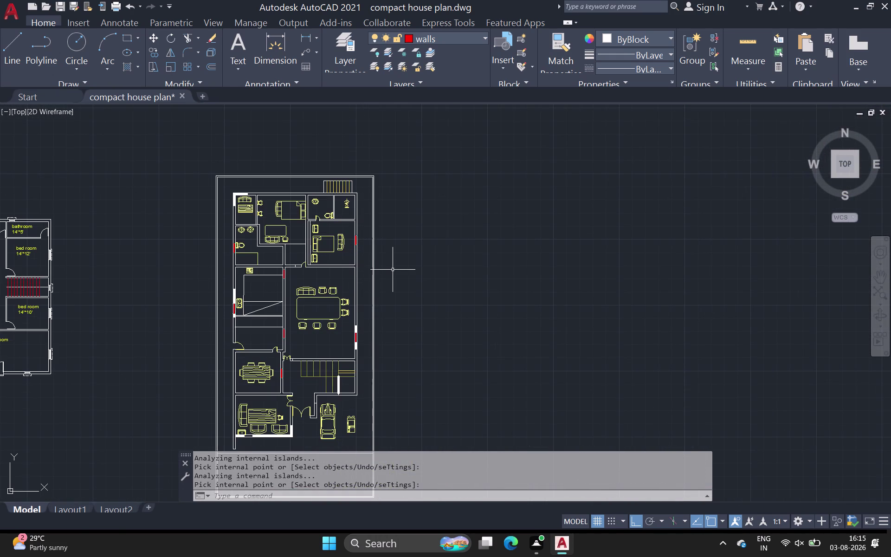
click(14, 39)
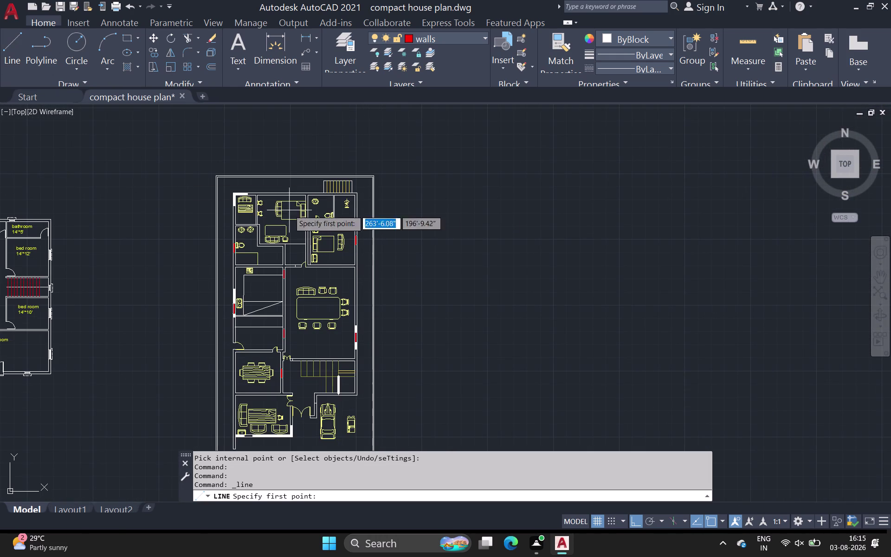
scroll(up, 3)
scroll(up, 3)
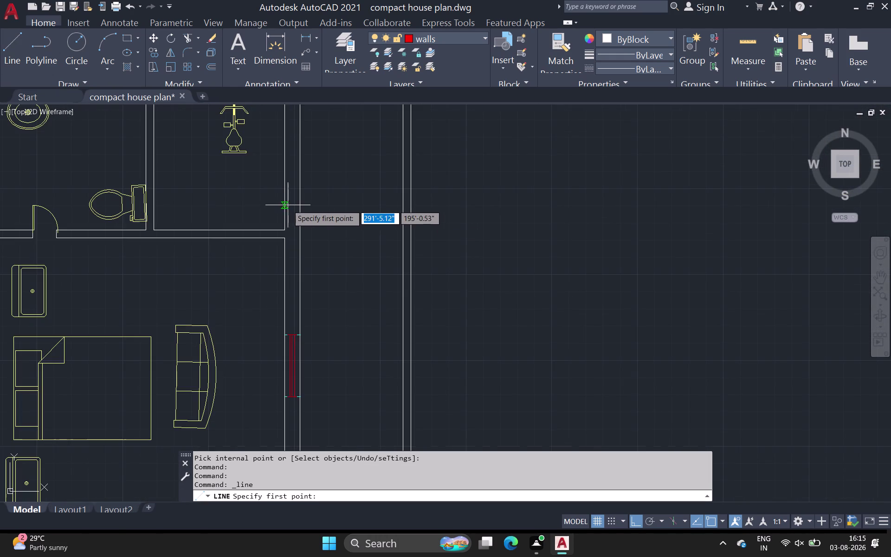
scroll(up, 3)
click(279, 209)
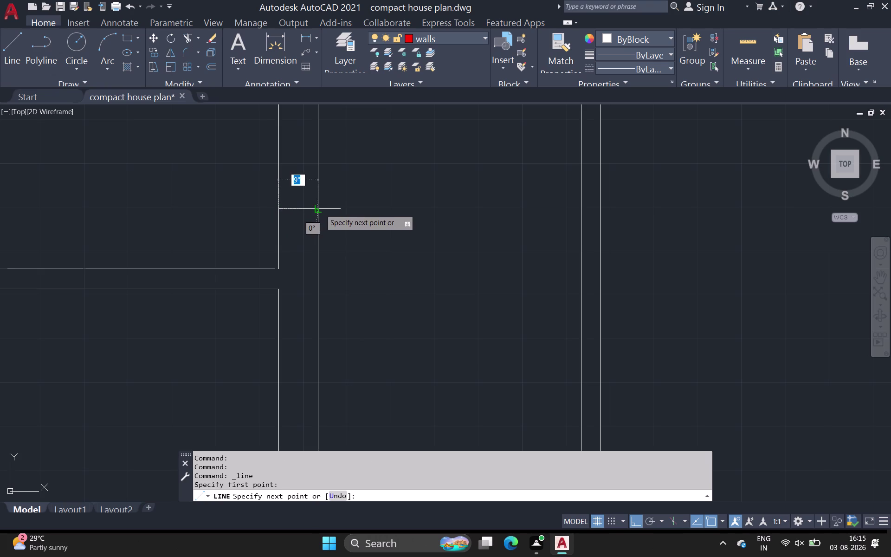
click(320, 209)
Add more line points along the outer wall to the corner, then end the line.
scroll(down, 3)
middle_drag(320, 268, 330, 109)
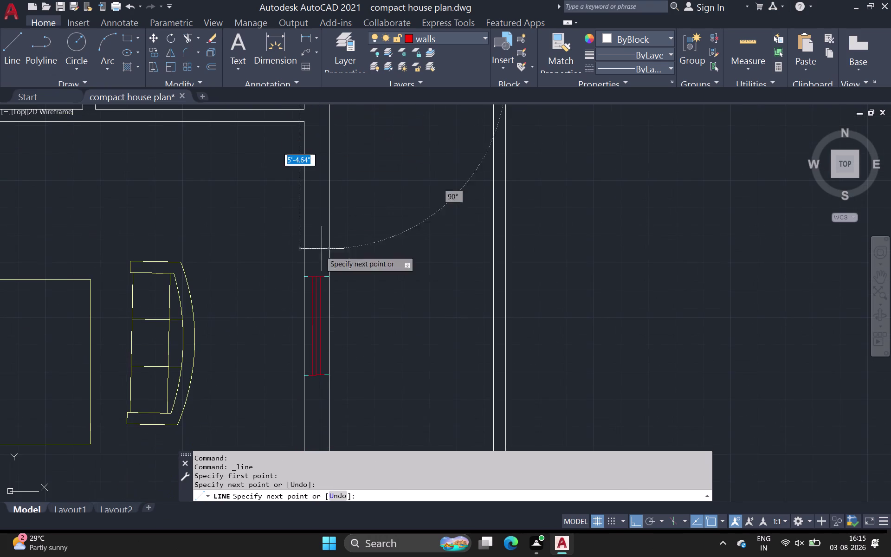
scroll(up, 3)
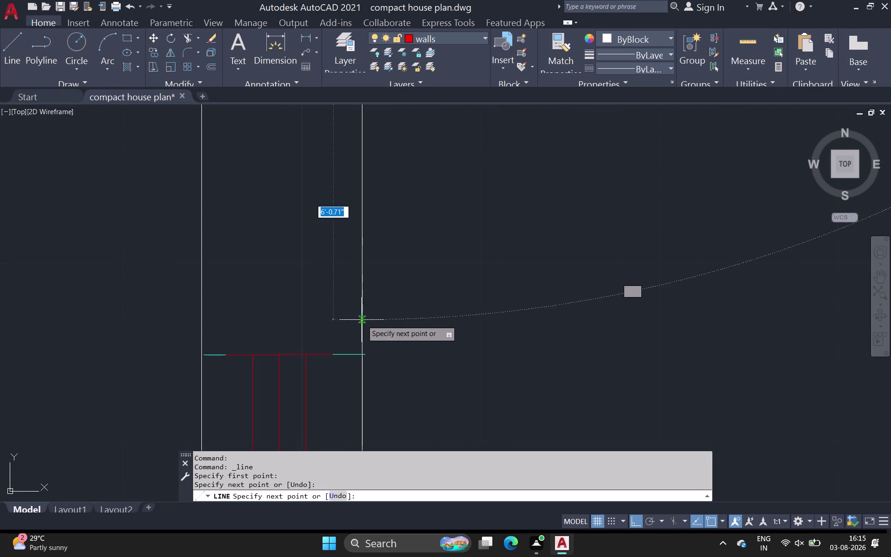
click(360, 357)
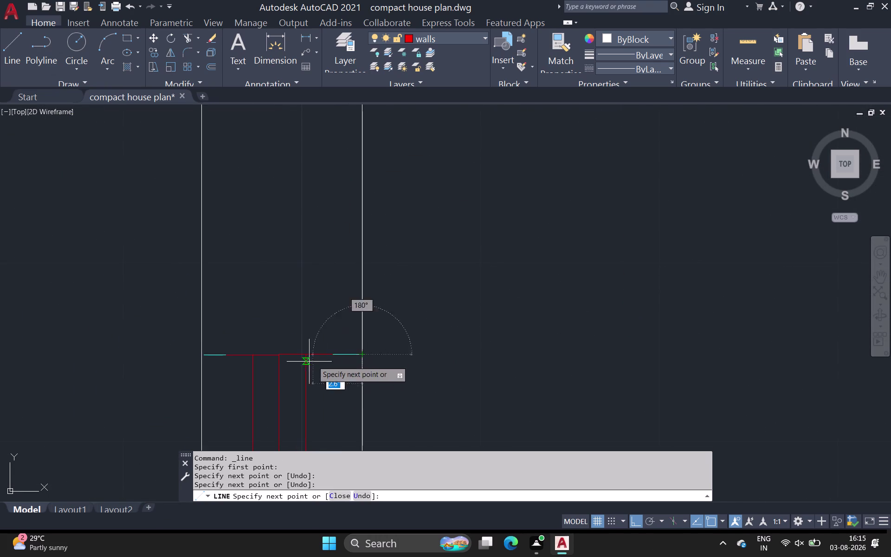
click(200, 354)
scroll(up, 3)
middle_drag(207, 167, 208, 177)
scroll(down, 3)
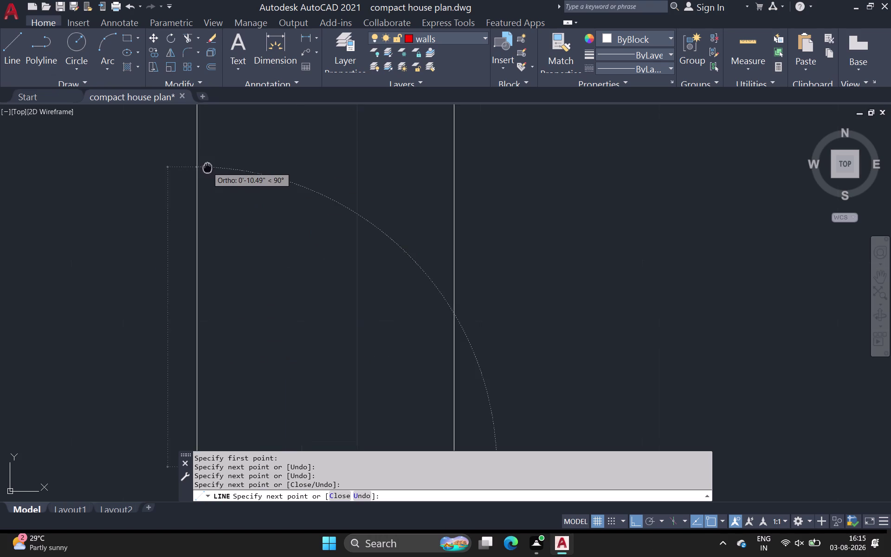
middle_drag(209, 177, 198, 336)
middle_drag(186, 177, 182, 322)
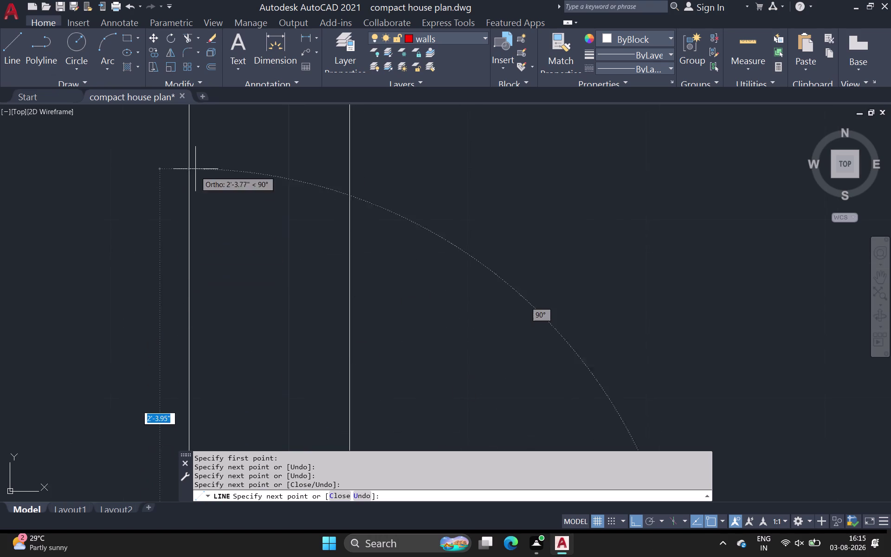
middle_drag(193, 164, 147, 386)
middle_drag(137, 270, 124, 378)
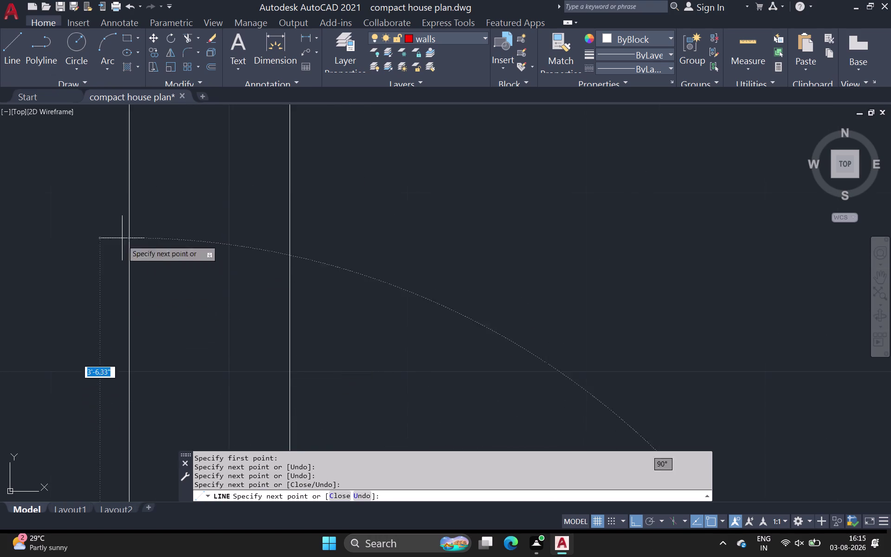
middle_drag(117, 218, 84, 458)
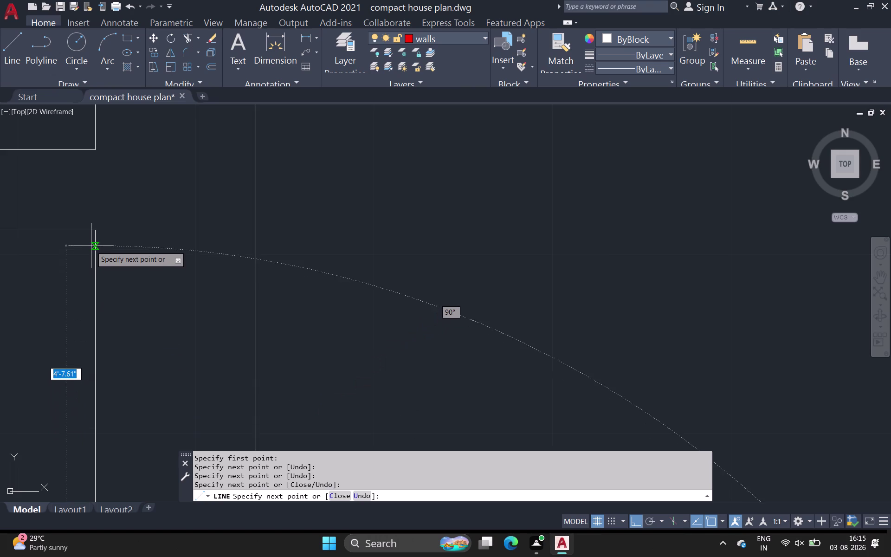
click(96, 230)
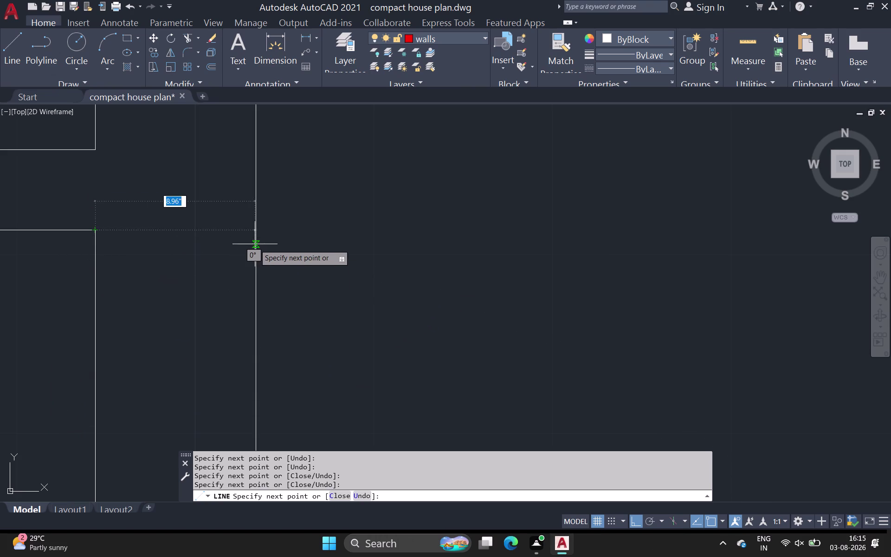
click(253, 226)
key(Escape)
Select the two newly drawn lines on the wall near the bedroom window.
scroll(down, 3)
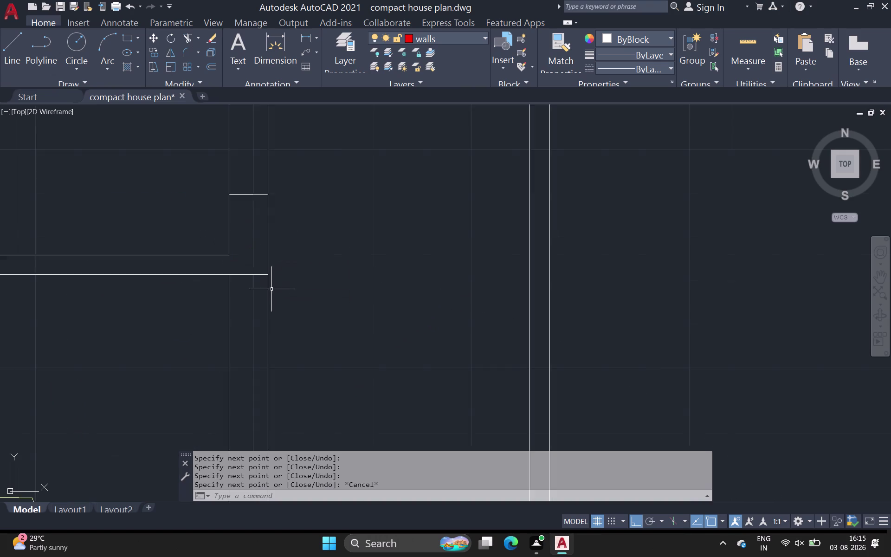
scroll(down, 3)
scroll(down, 3)
middle_drag(316, 318, 315, 312)
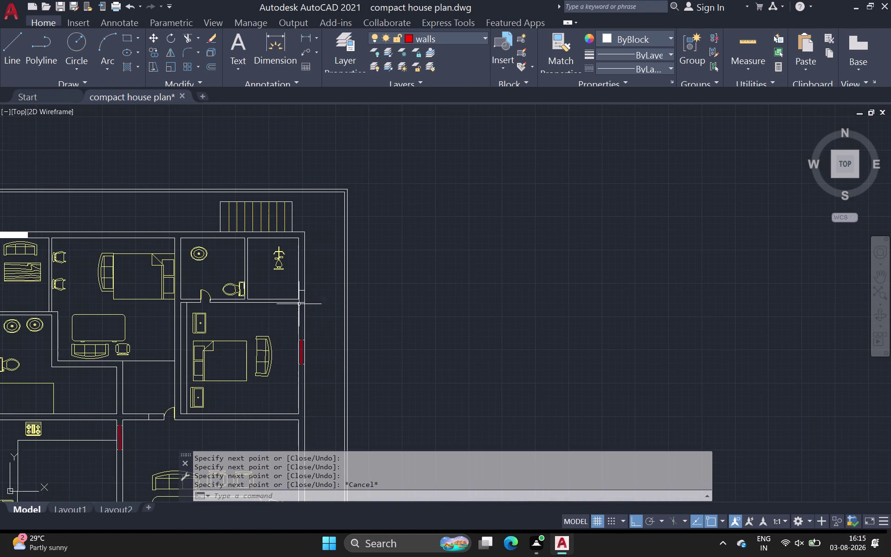
scroll(up, 3)
click(302, 301)
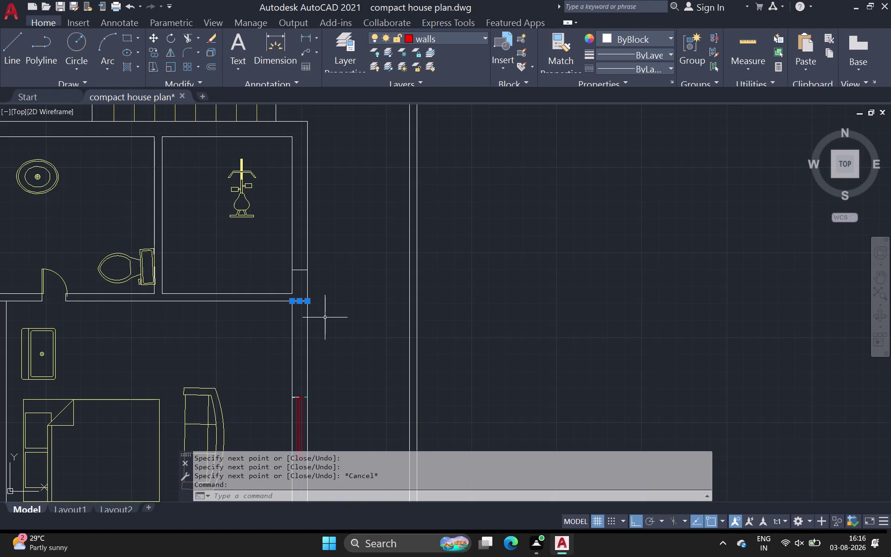
click(299, 270)
Erase the two stray lines, then draw and erase a trial line across the wall.
key(Delete)
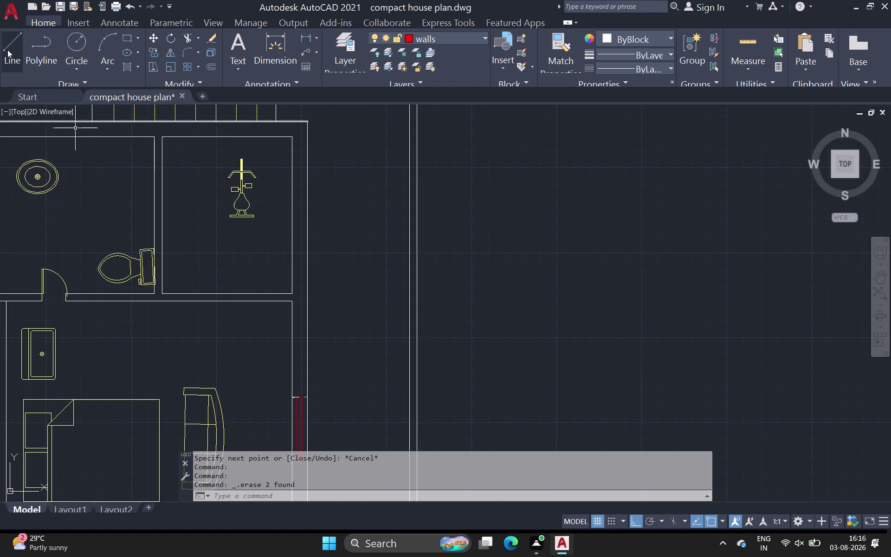
drag(8, 50, 7, 53)
scroll(up, 3)
middle_drag(273, 337, 236, 206)
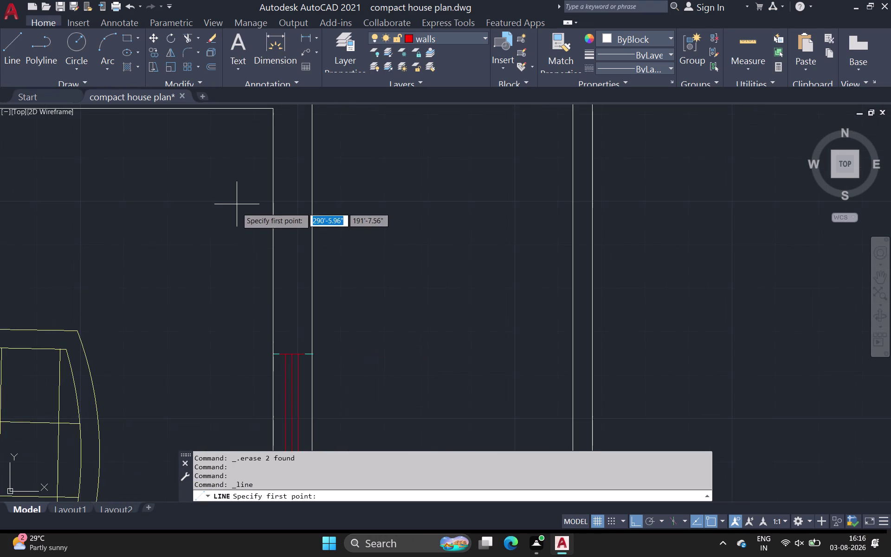
scroll(up, 3)
middle_drag(222, 368, 282, 298)
scroll(up, 3)
scroll(up, 3)
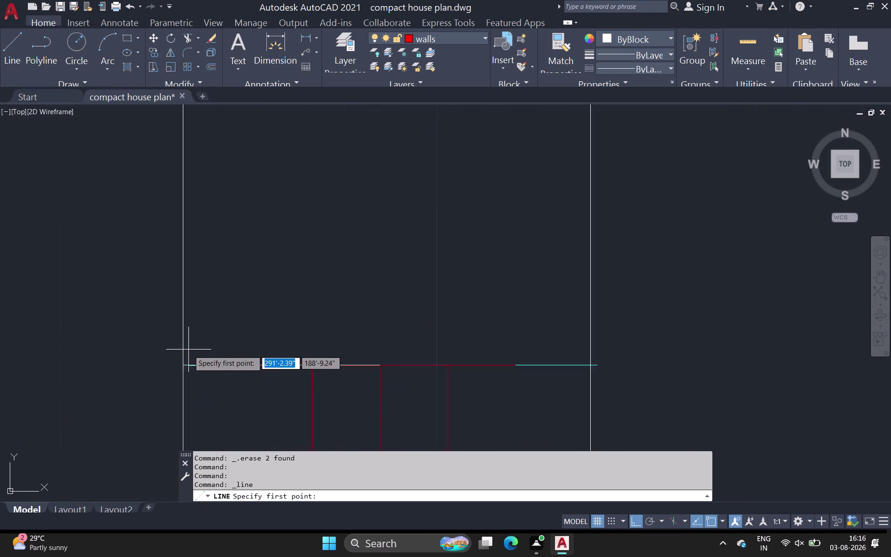
scroll(up, 3)
scroll(up, 3)
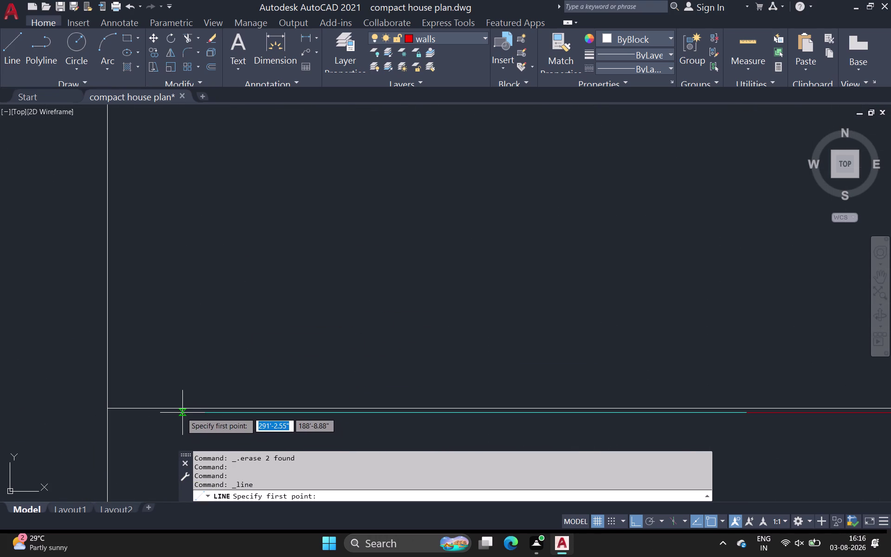
click(180, 415)
click(110, 414)
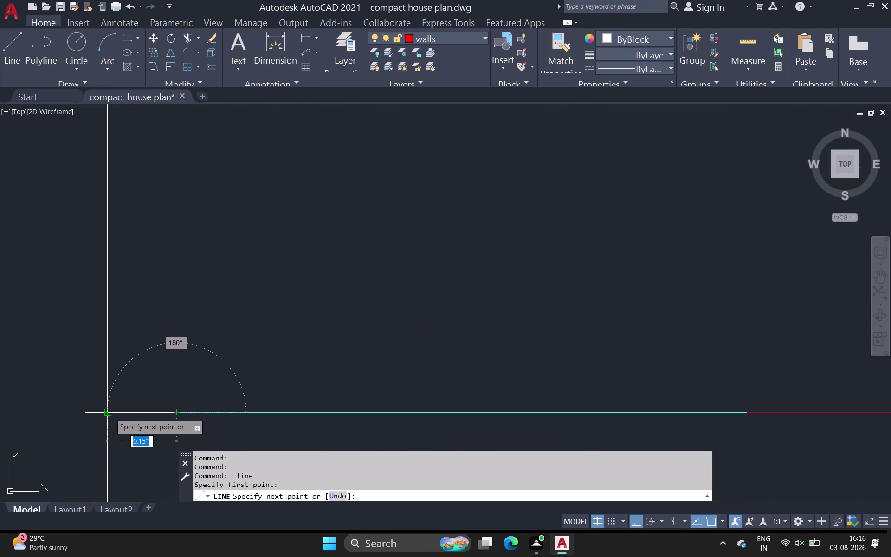
key(Escape)
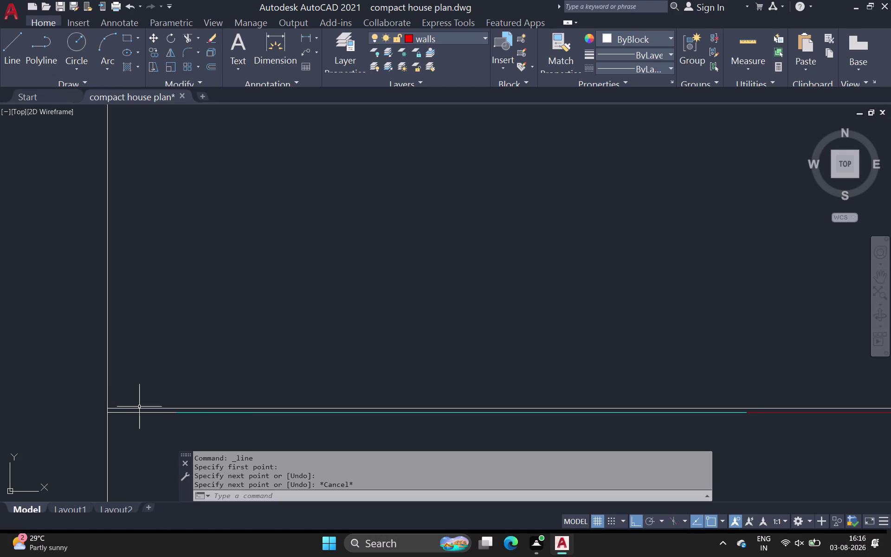
click(142, 407)
key(Delete)
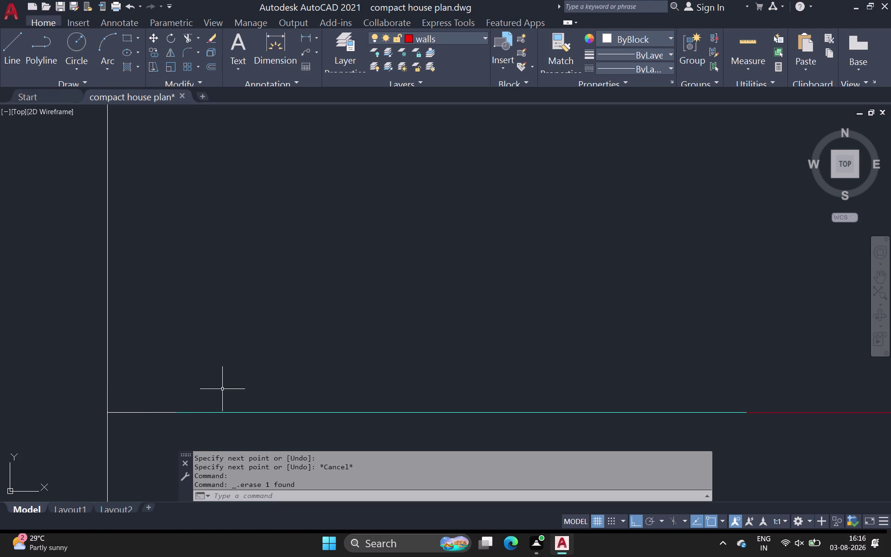
Draw a line along the wall from its edge to the red window's end.
click(4, 52)
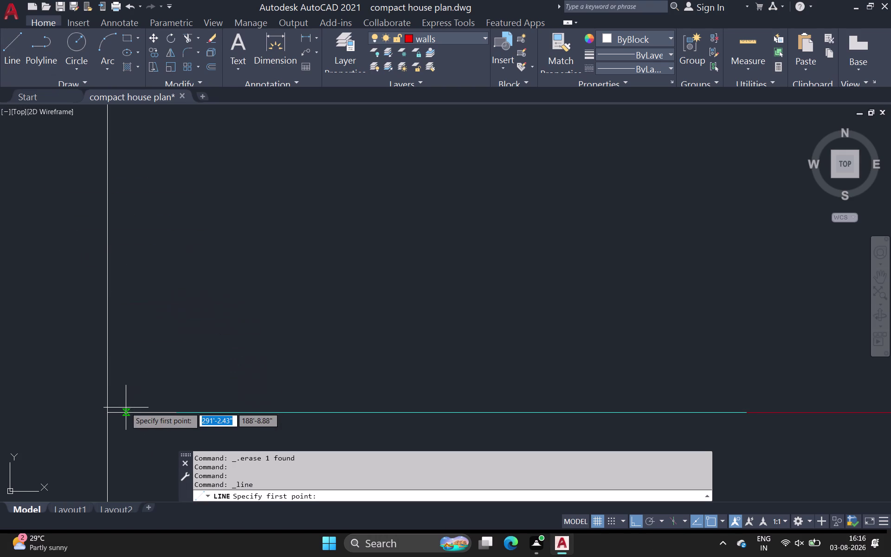
click(110, 415)
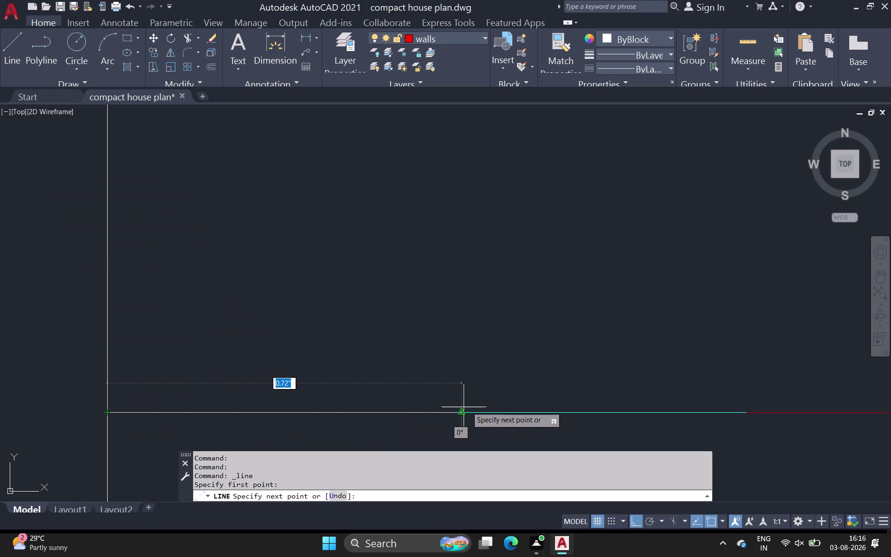
scroll(down, 3)
middle_drag(478, 409, 160, 364)
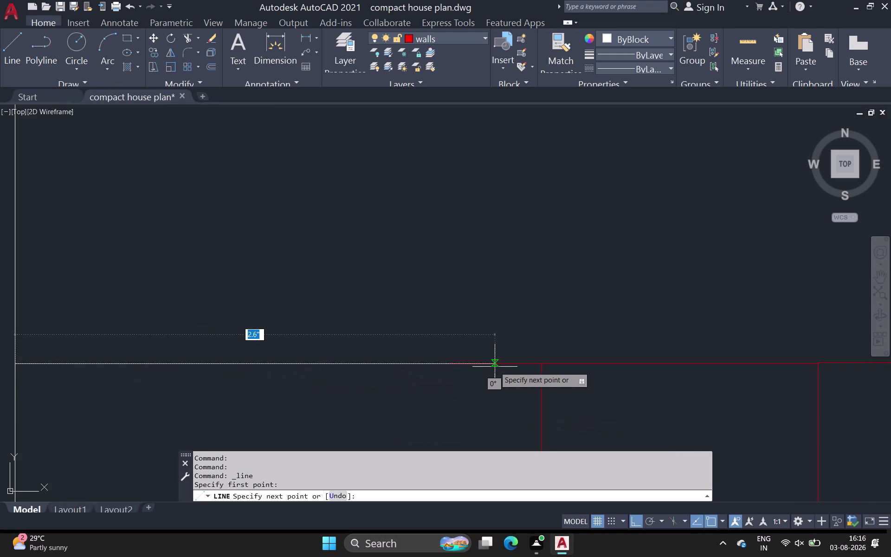
middle_drag(493, 367, 52, 318)
scroll(down, 3)
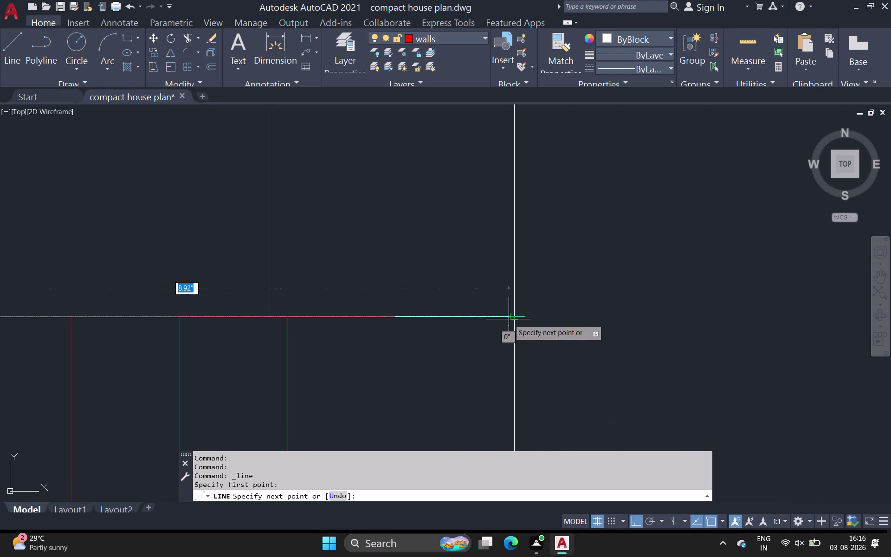
click(513, 318)
Outline the wall strip above the window, closing it at the window's top.
middle_drag(504, 196, 498, 453)
scroll(down, 3)
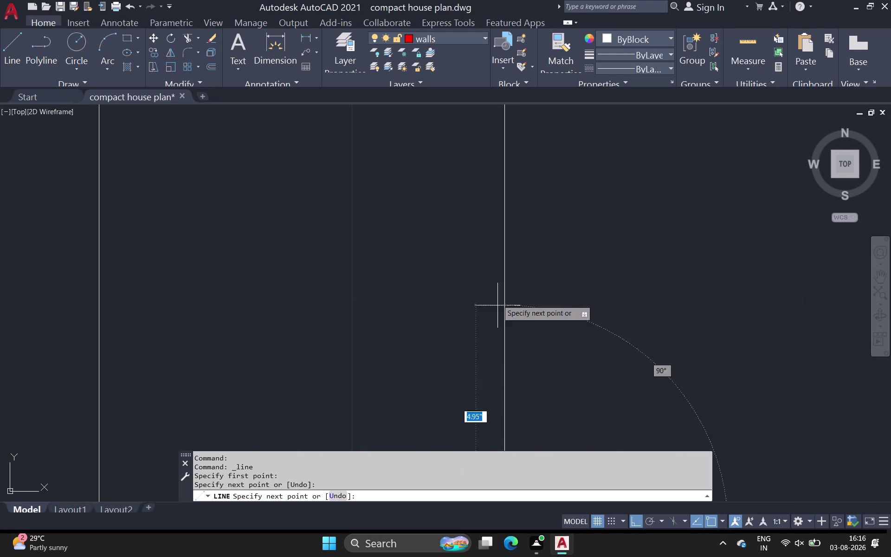
scroll(down, 3)
middle_drag(500, 168, 491, 396)
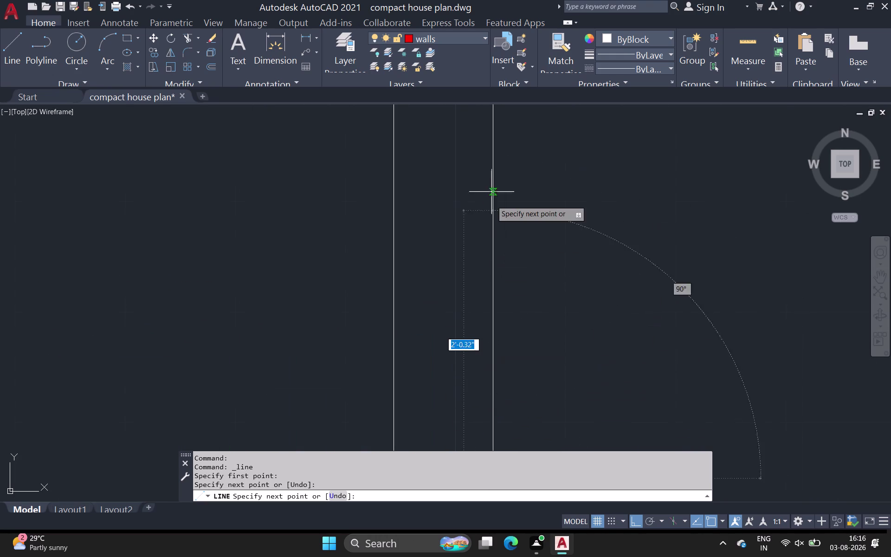
scroll(down, 3)
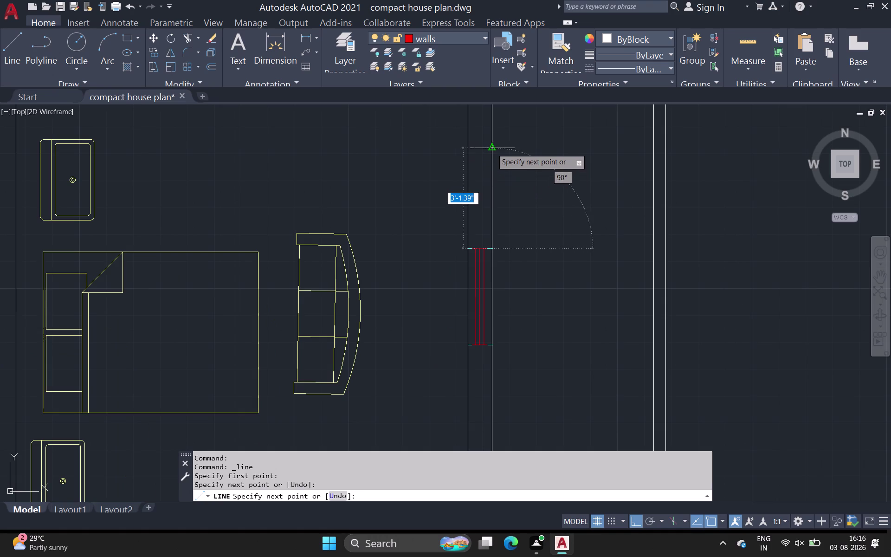
scroll(down, 3)
middle_drag(488, 131, 480, 191)
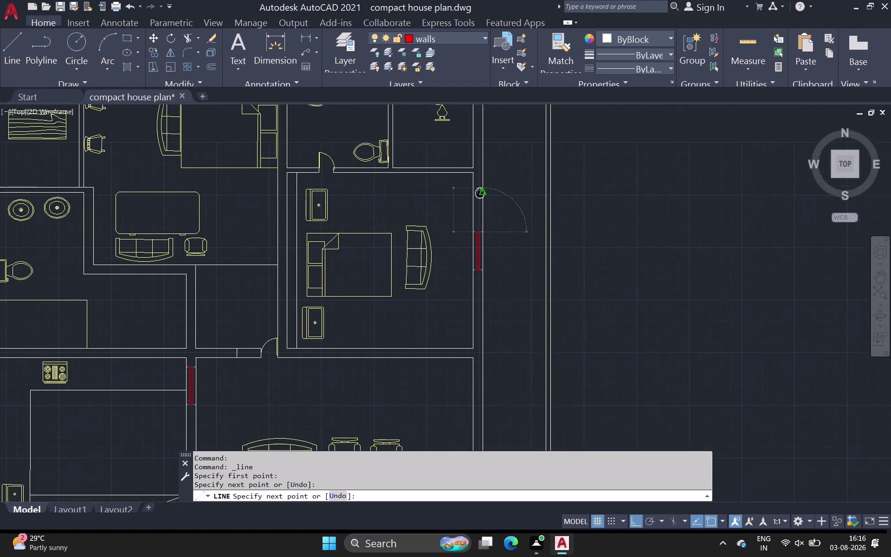
middle_drag(480, 191, 479, 197)
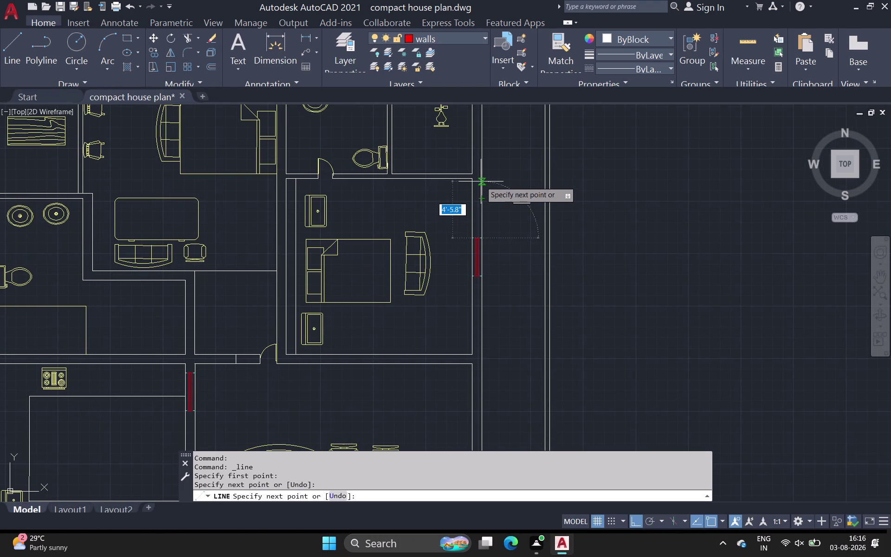
scroll(up, 3)
scroll(up, 3)
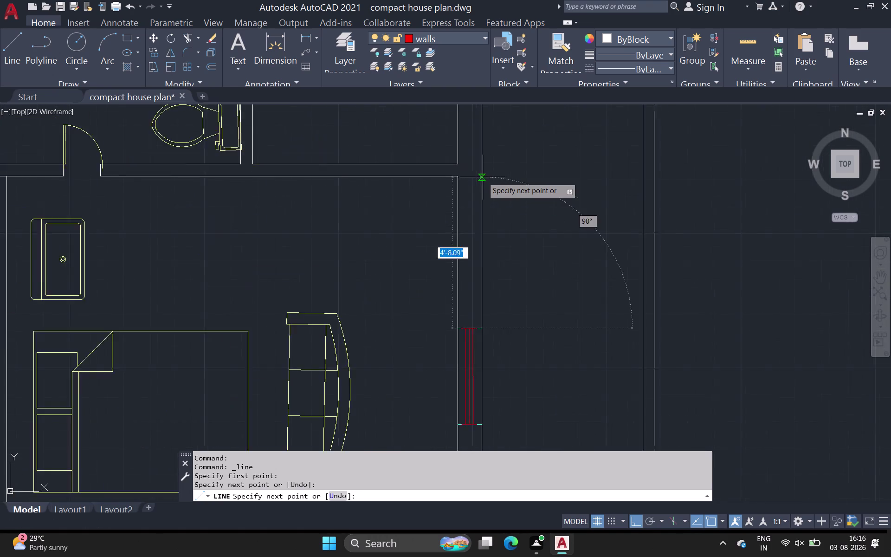
scroll(up, 3)
click(480, 181)
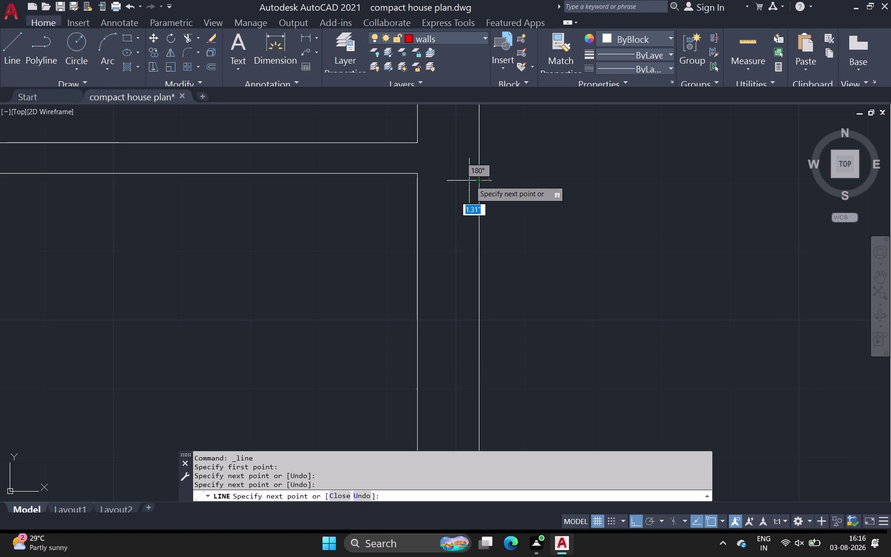
click(417, 181)
scroll(down, 3)
middle_drag(405, 317, 412, 167)
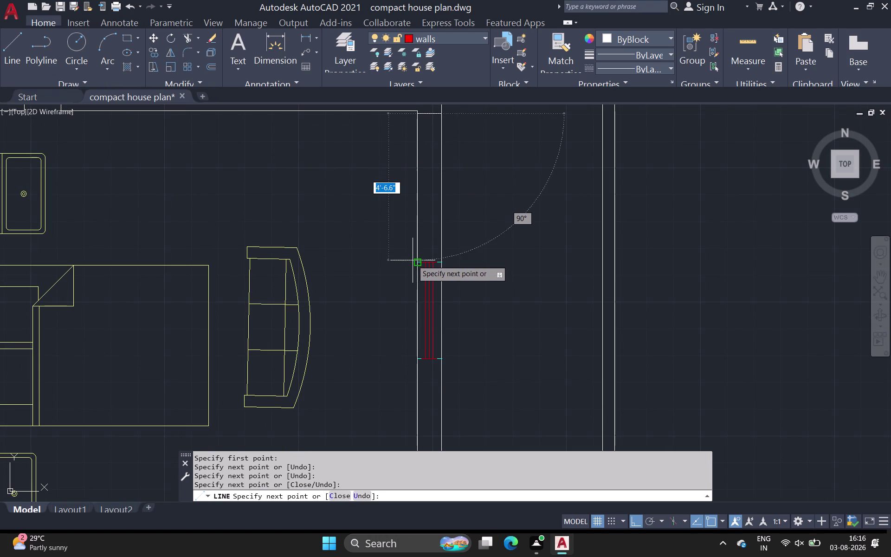
click(420, 263)
key(space)
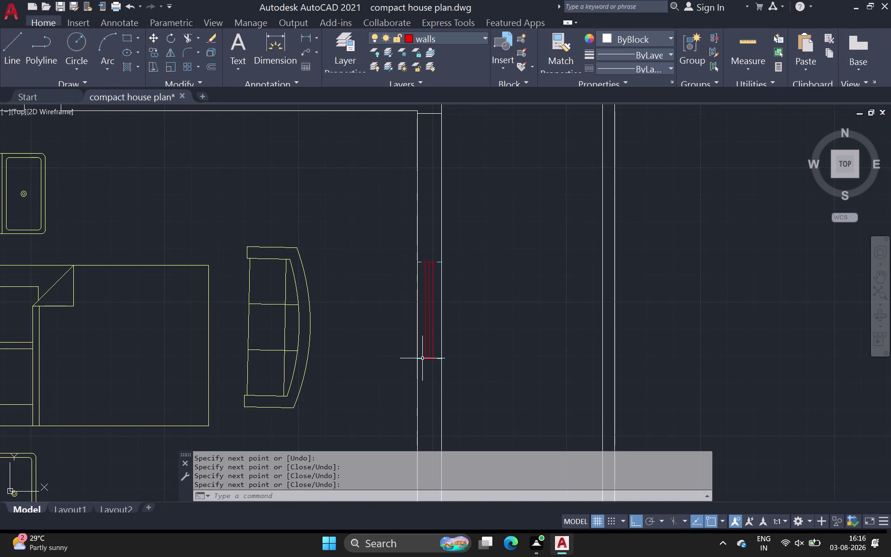
key(space)
scroll(up, 3)
scroll(up, 3)
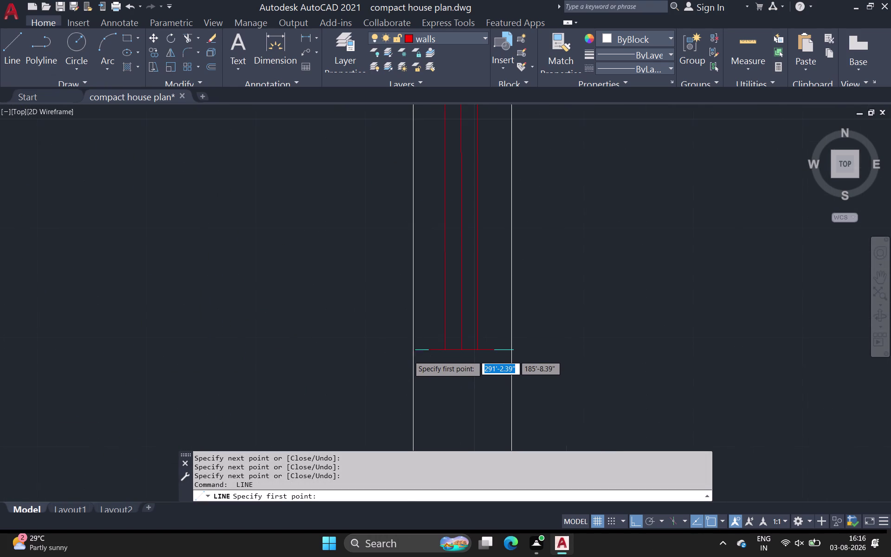
Draw short lines across the wall at the window's lower end and along the wall edge.
scroll(up, 3)
click(424, 344)
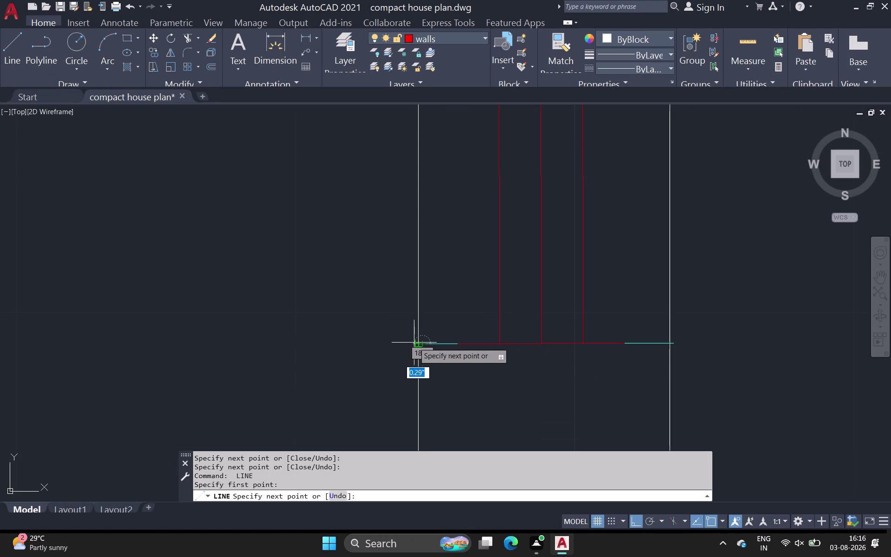
click(414, 343)
key(space)
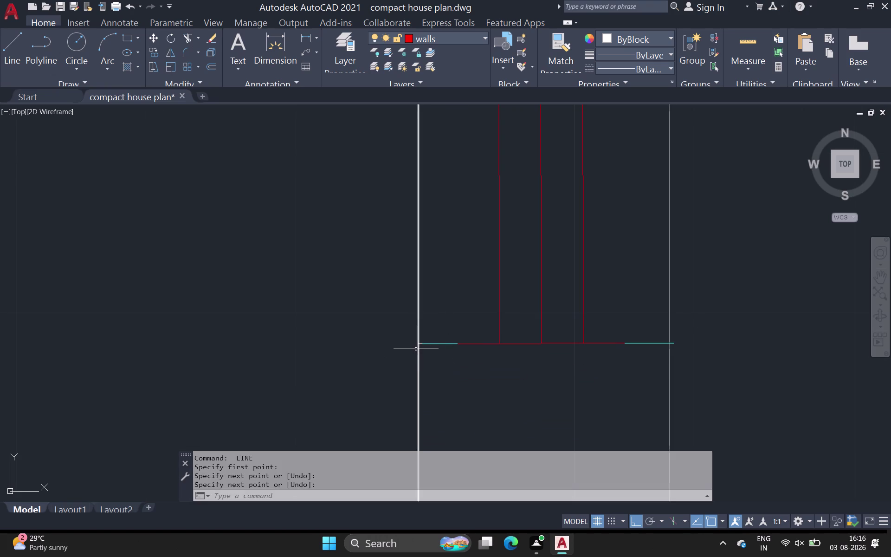
key(space)
click(419, 345)
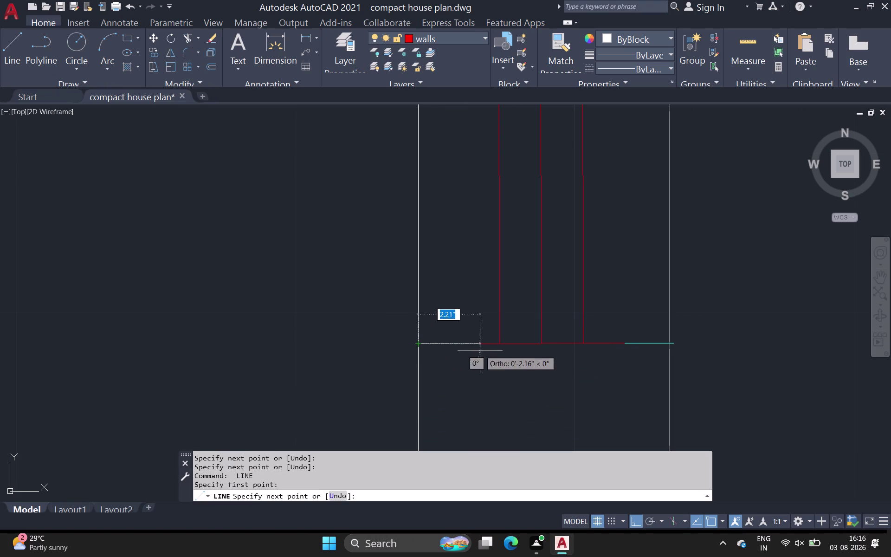
click(671, 343)
Box in the wall strip at the next window end and start the Hatch command.
scroll(down, 3)
middle_drag(666, 400, 497, 72)
scroll(down, 3)
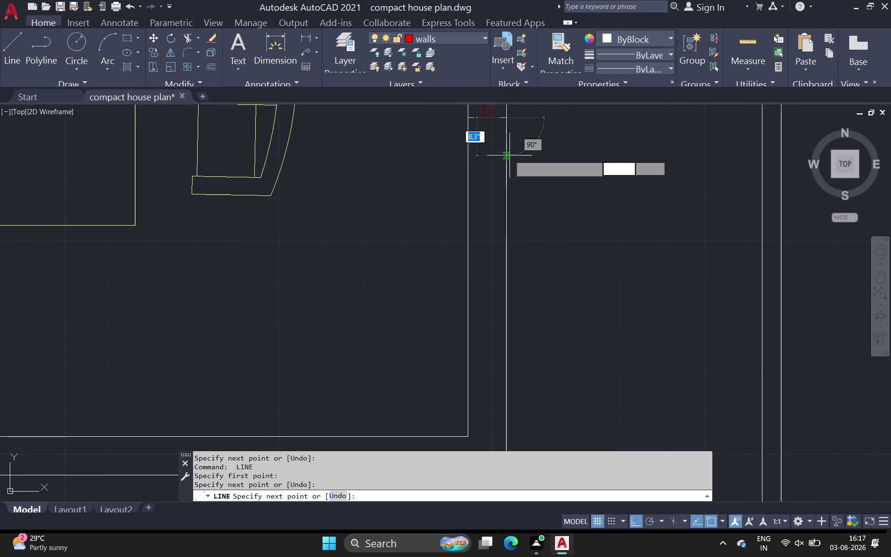
click(507, 264)
click(467, 266)
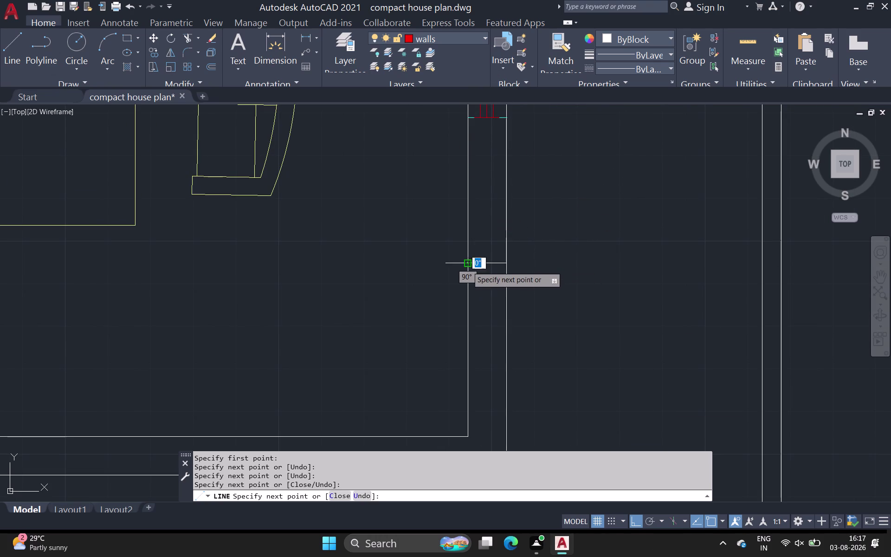
click(469, 120)
key(space)
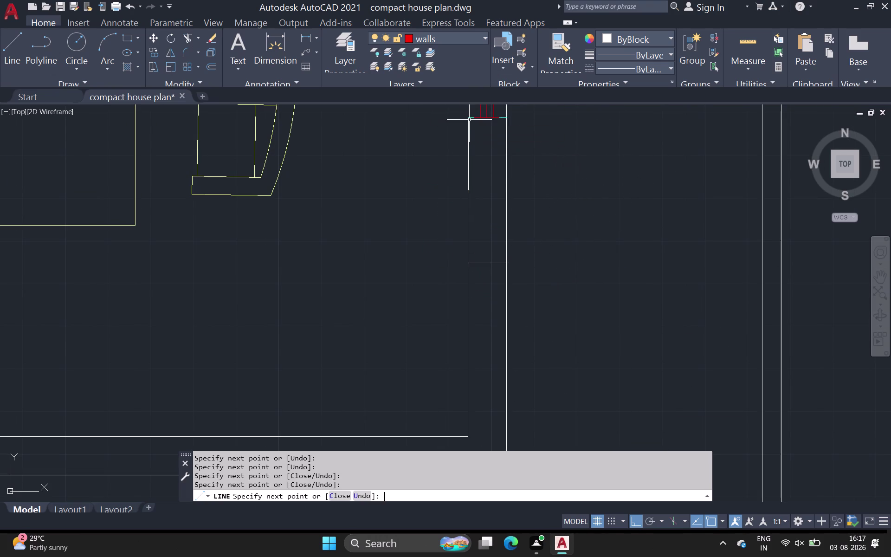
click(125, 67)
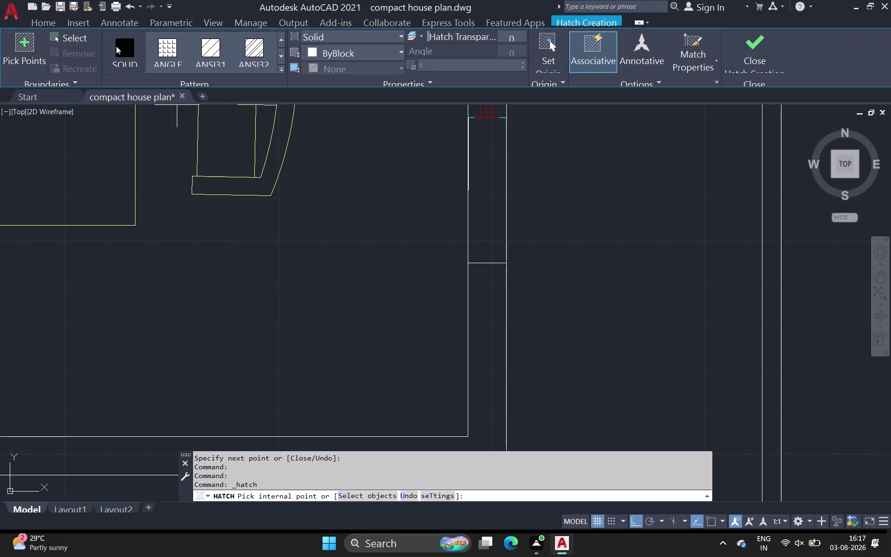
Choose the SOLID pattern and pick inside the wall strip above the window.
click(117, 46)
click(35, 47)
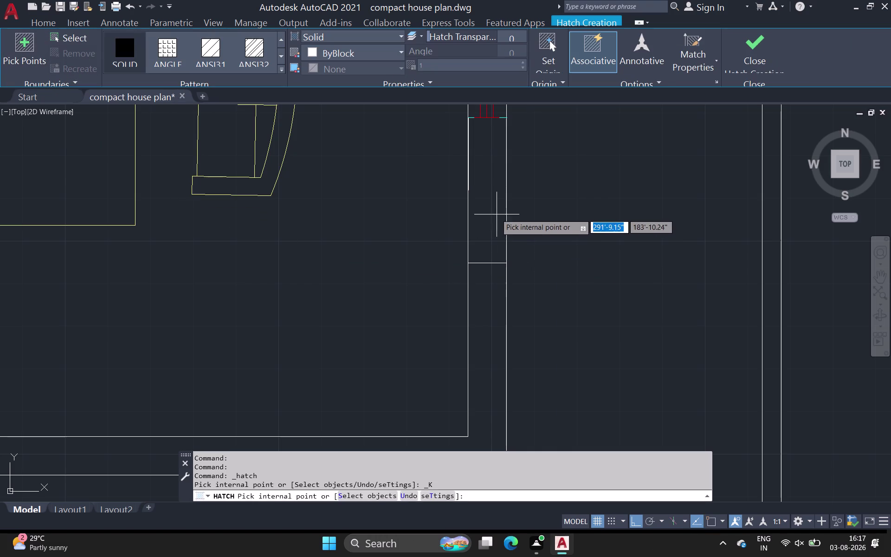
click(491, 212)
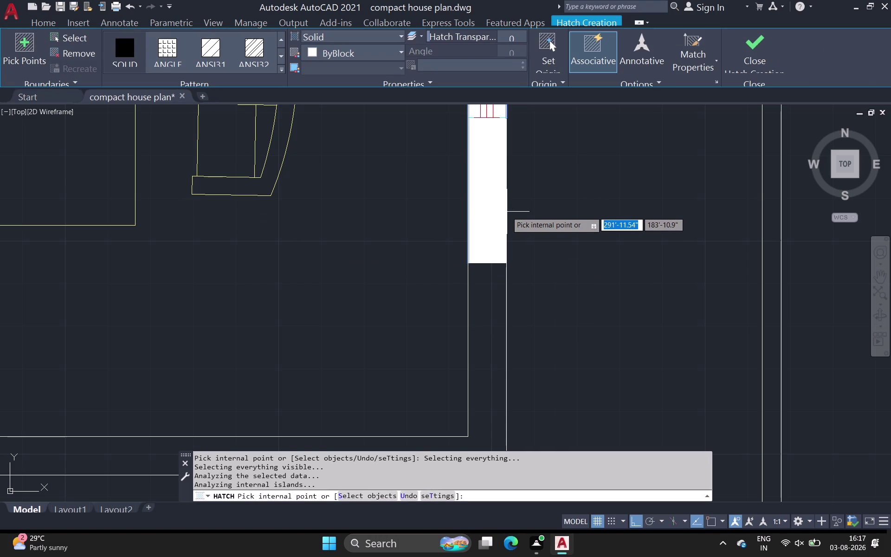
key(ctrl+z)
scroll(down, 3)
middle_drag(525, 239, 490, 380)
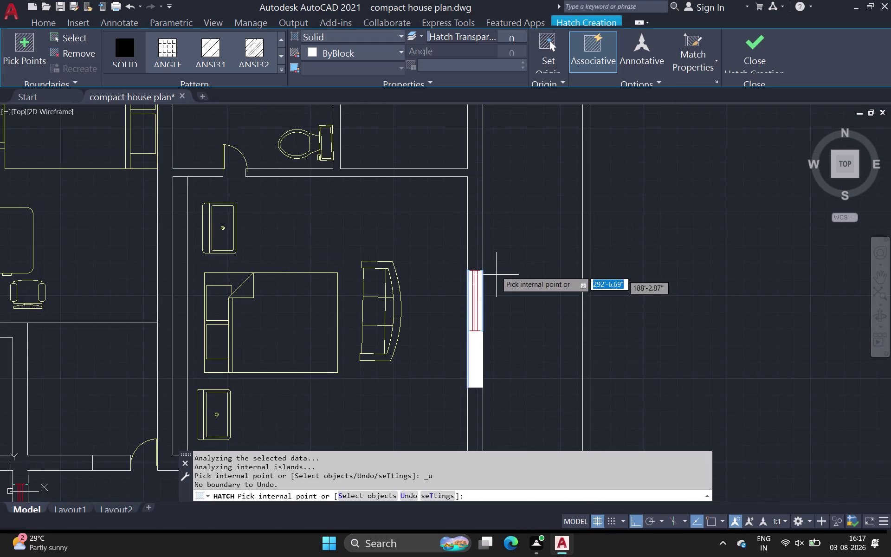
click(478, 223)
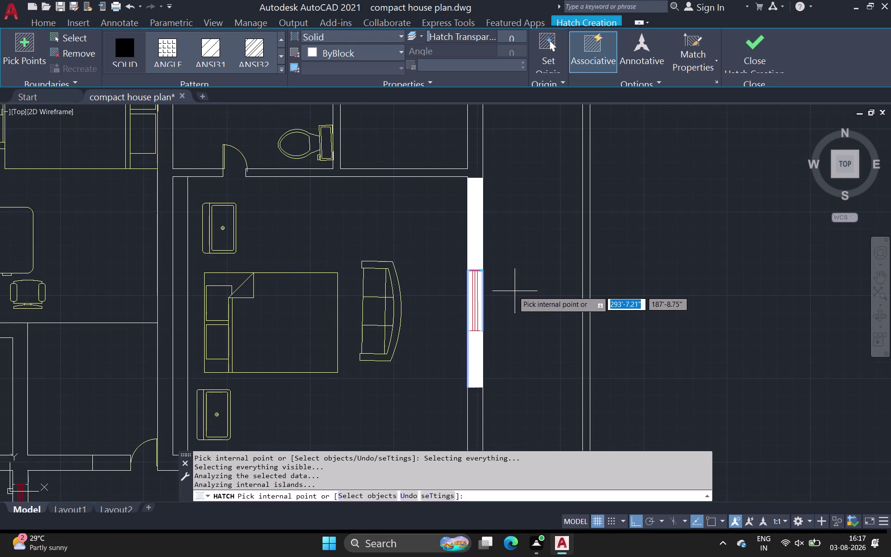
Undo the extra area picks and cancel the hatch.
key(ctrl+z)
click(478, 221)
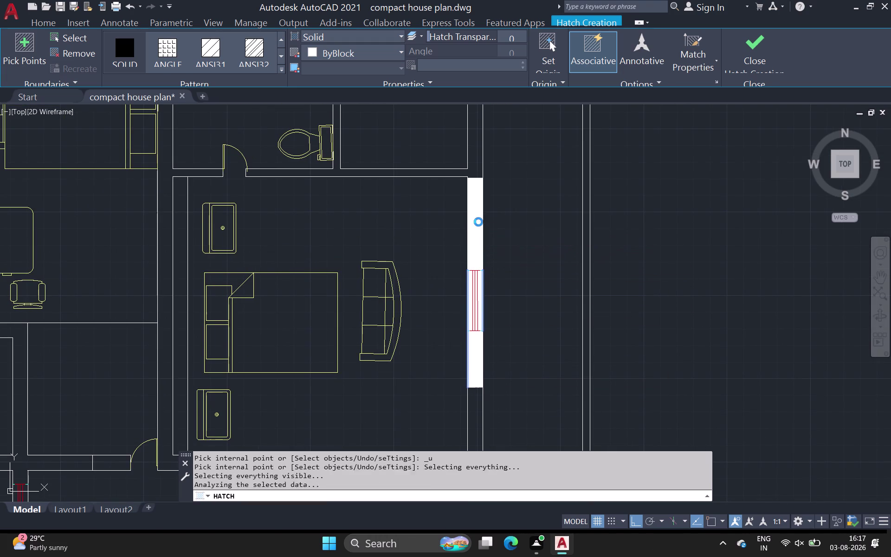
key(ctrl+z)
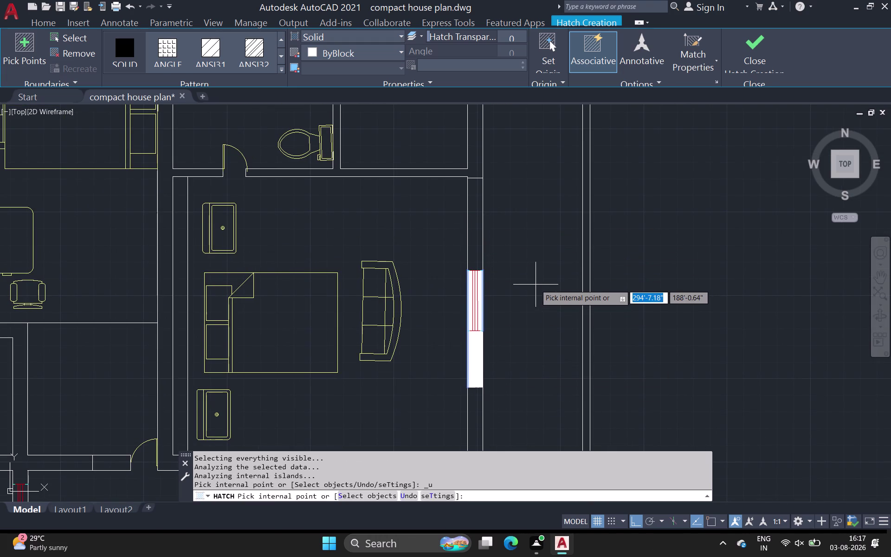
key(ctrl+z)
key(ctrl+z)
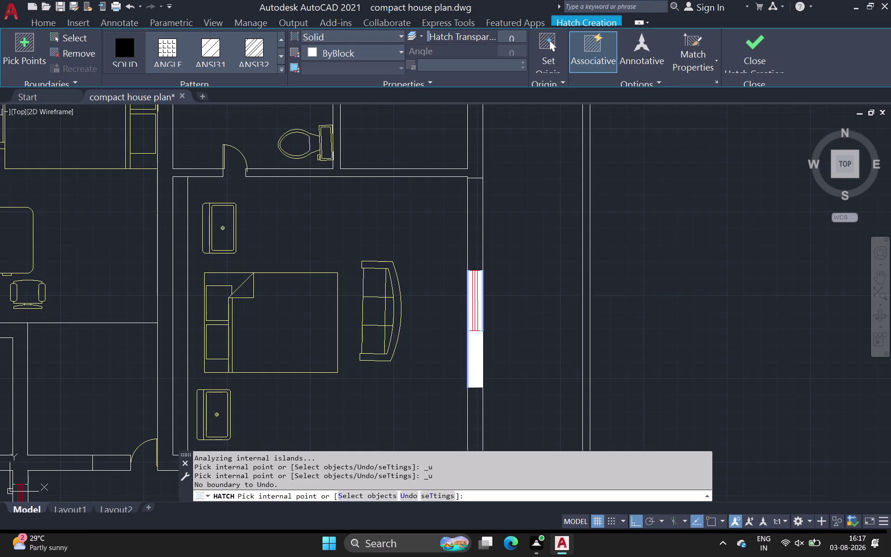
key(grave)
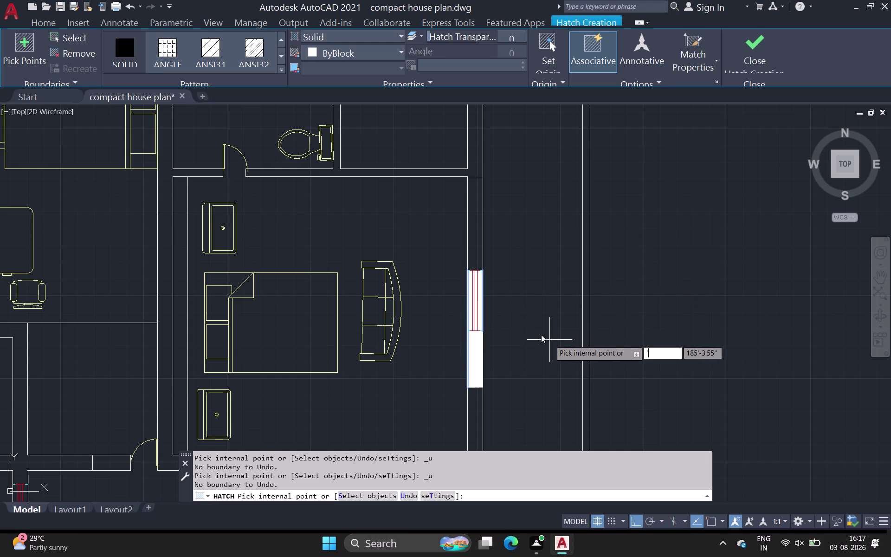
key(ctrl+z)
key(Escape)
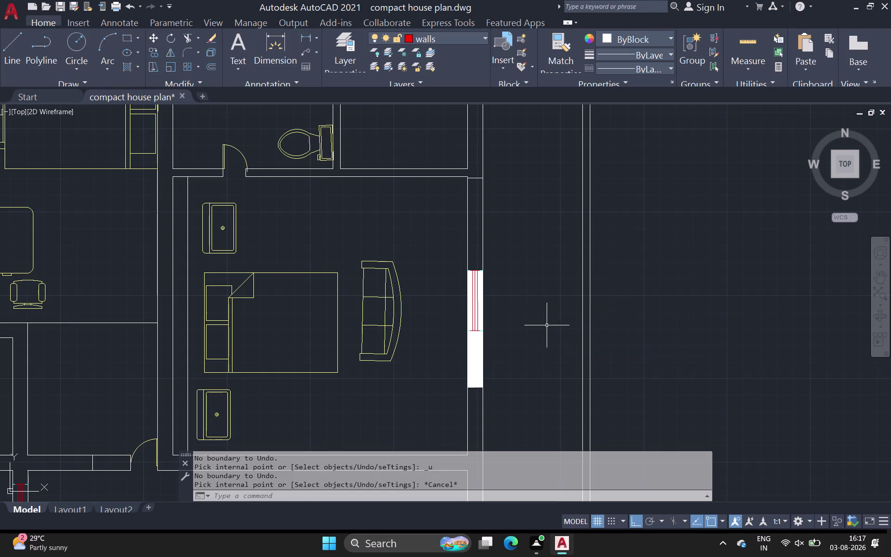
Cancel stray selection windows and undo the solid white hatch beside the bedroom window.
key(Escape)
click(479, 227)
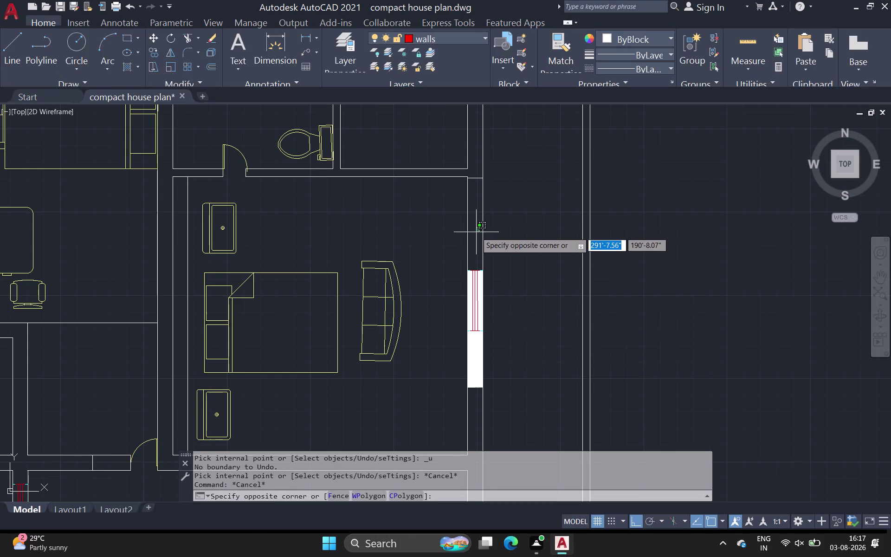
key(Escape)
click(474, 221)
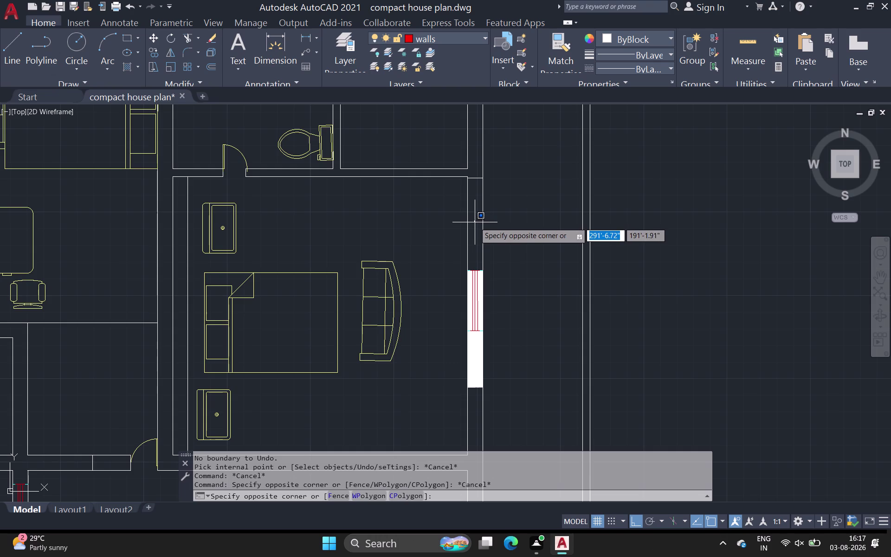
click(474, 222)
key(Escape)
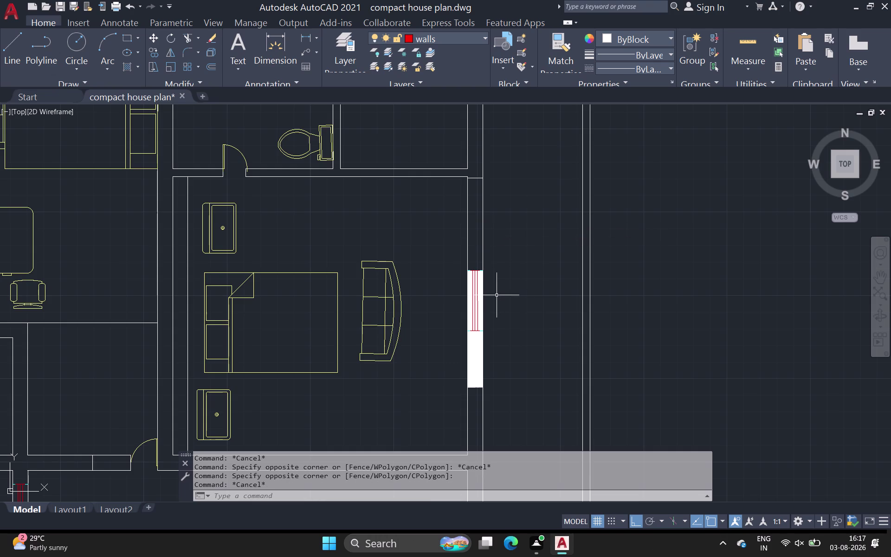
key(ctrl+z)
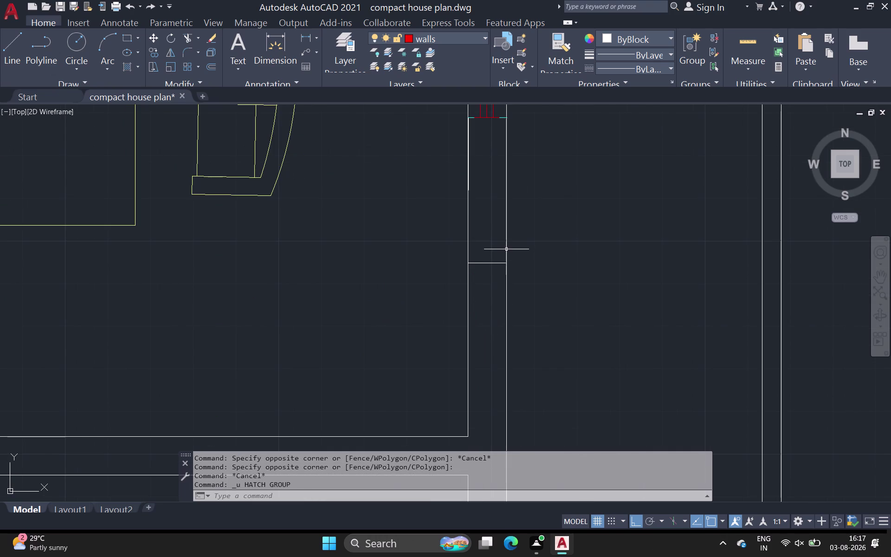
scroll(down, 3)
middle_drag(506, 283, 504, 365)
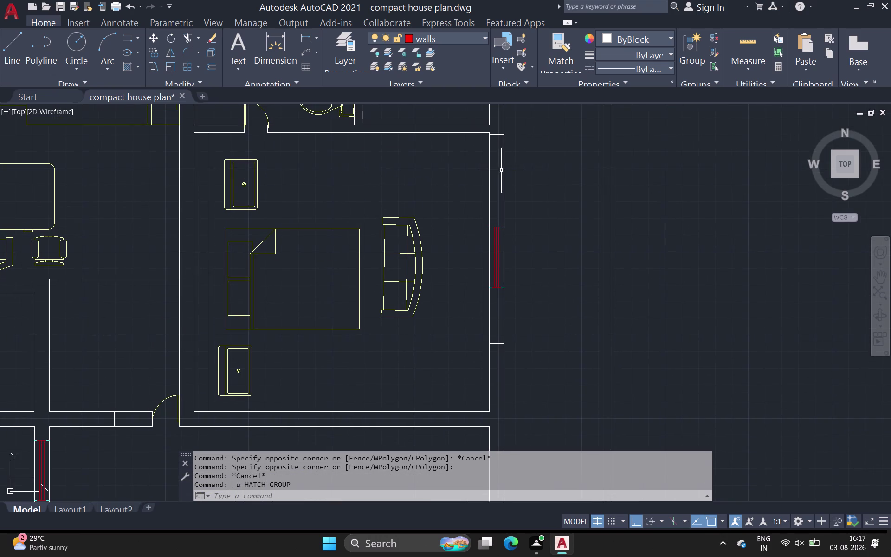
scroll(down, 3)
Draw a closing line across the wall at the window's top end, then delete a misplaced line.
scroll(up, 3)
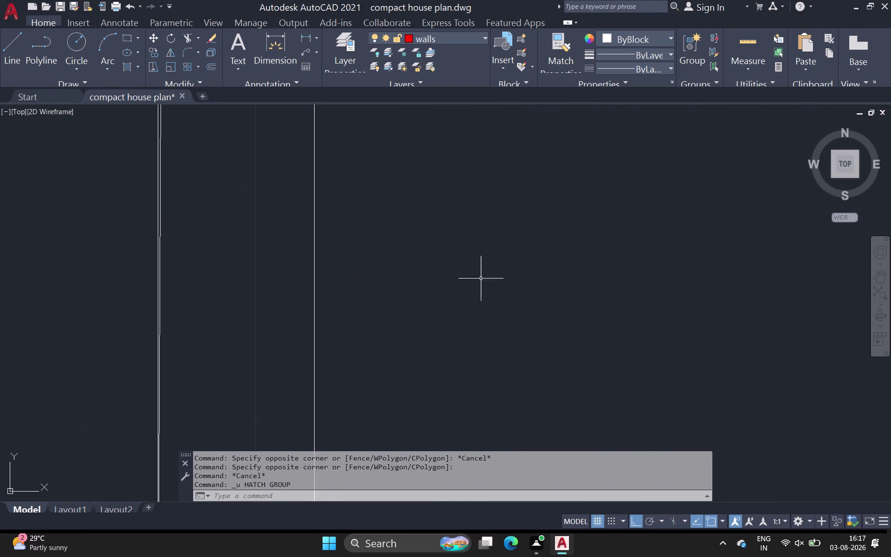
scroll(down, 3)
middle_drag(475, 278, 538, 398)
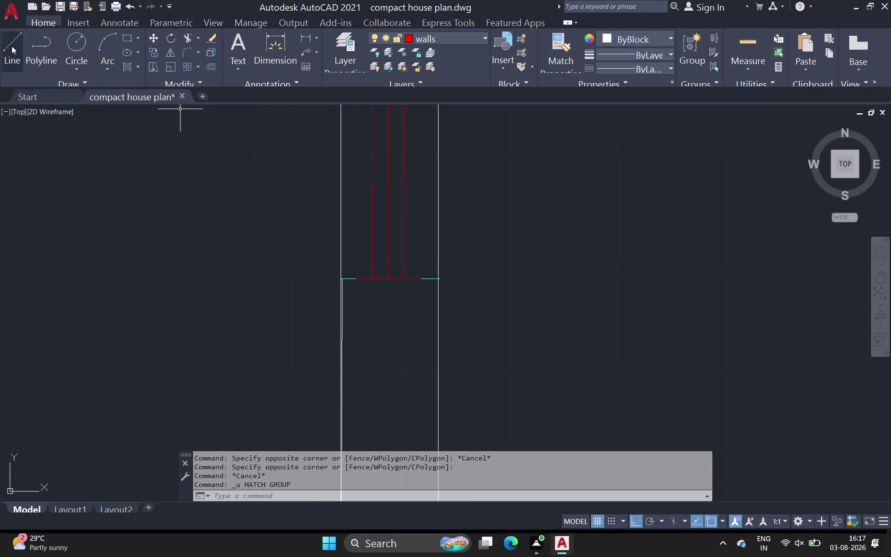
click(11, 46)
scroll(up, 3)
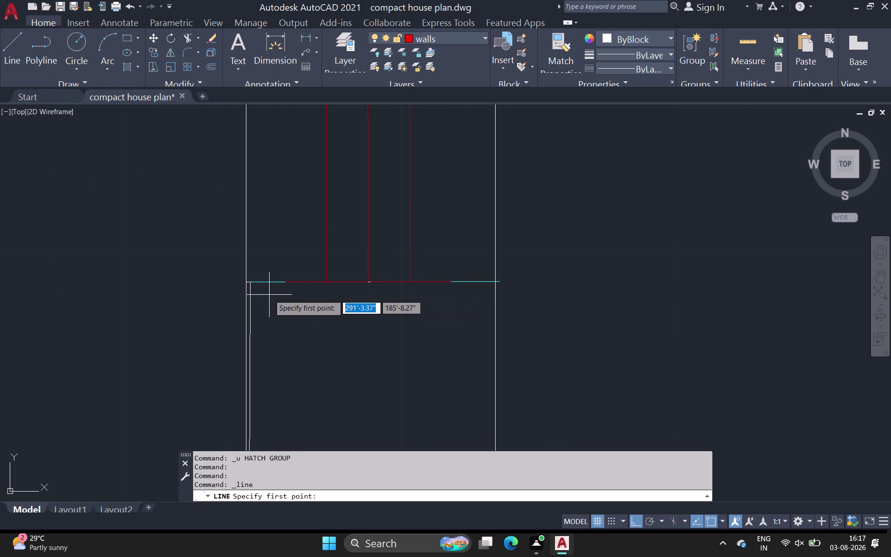
scroll(up, 3)
scroll(up, 3)
click(205, 259)
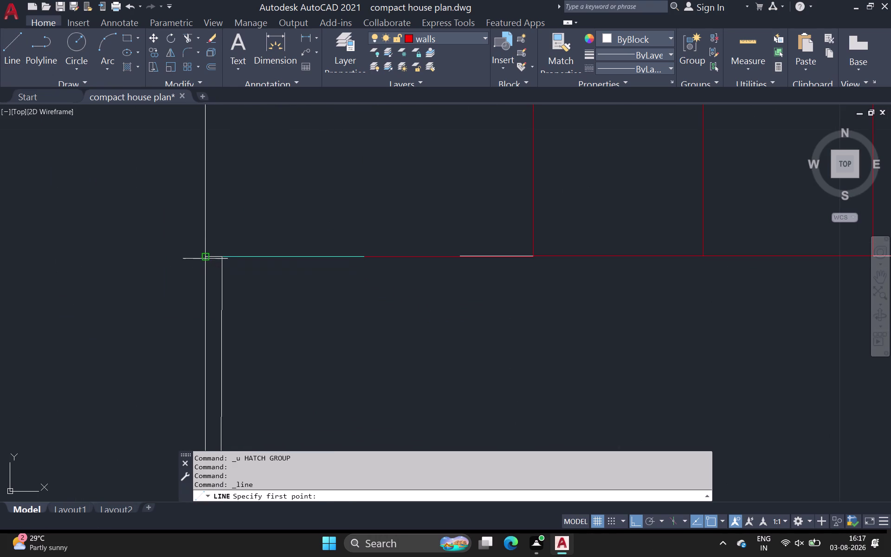
scroll(down, 3)
middle_drag(625, 249, 623, 248)
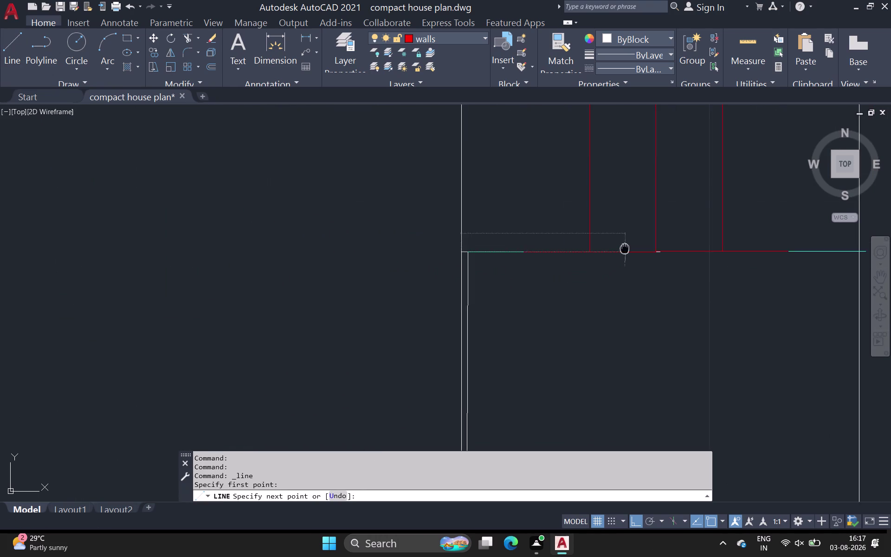
middle_drag(624, 248, 396, 261)
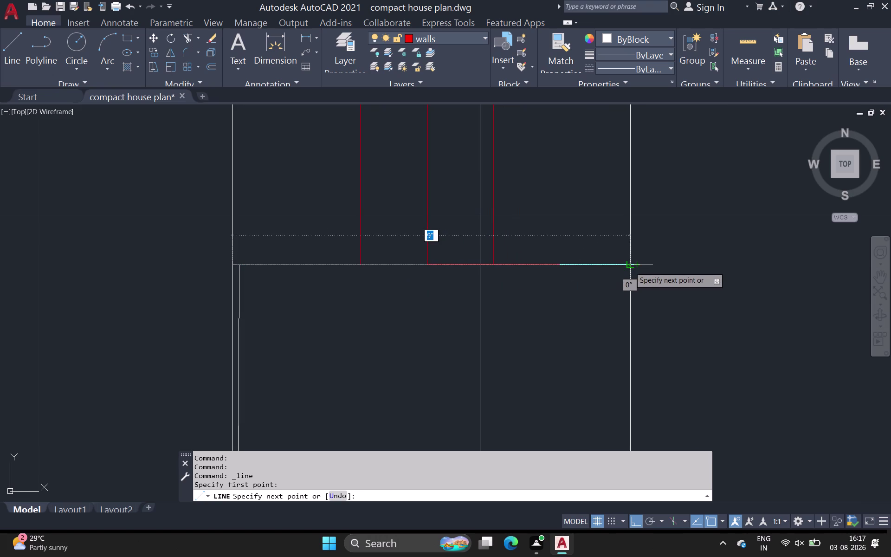
click(630, 266)
key(Escape)
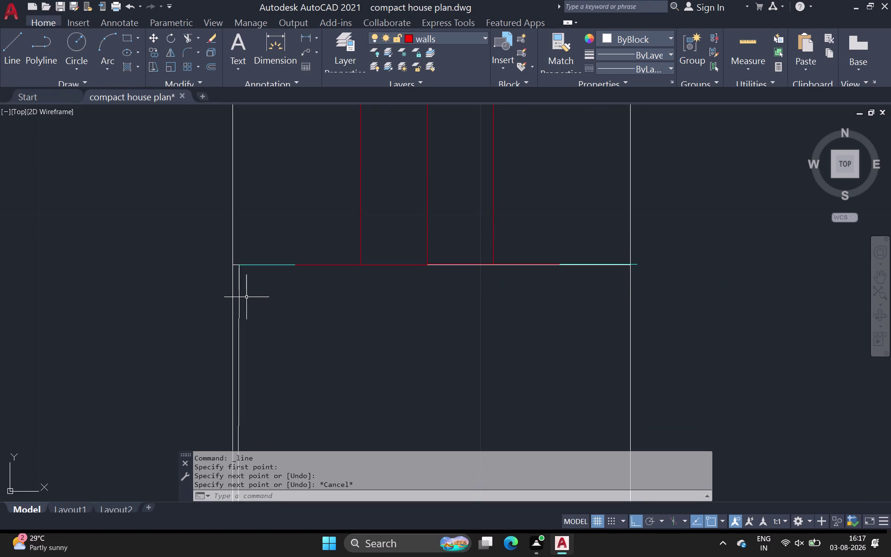
click(239, 297)
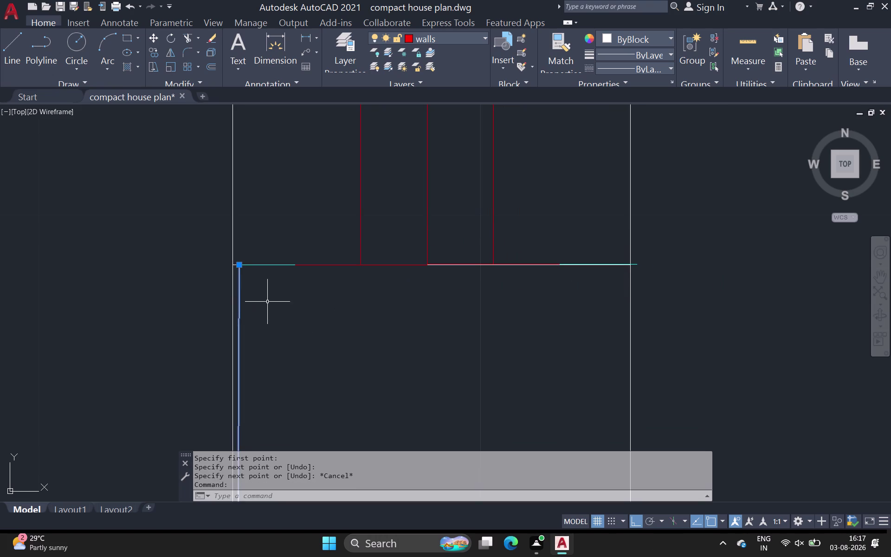
key(Delete)
Outline the wall beside the window with connected lines from corner to corner.
scroll(down, 3)
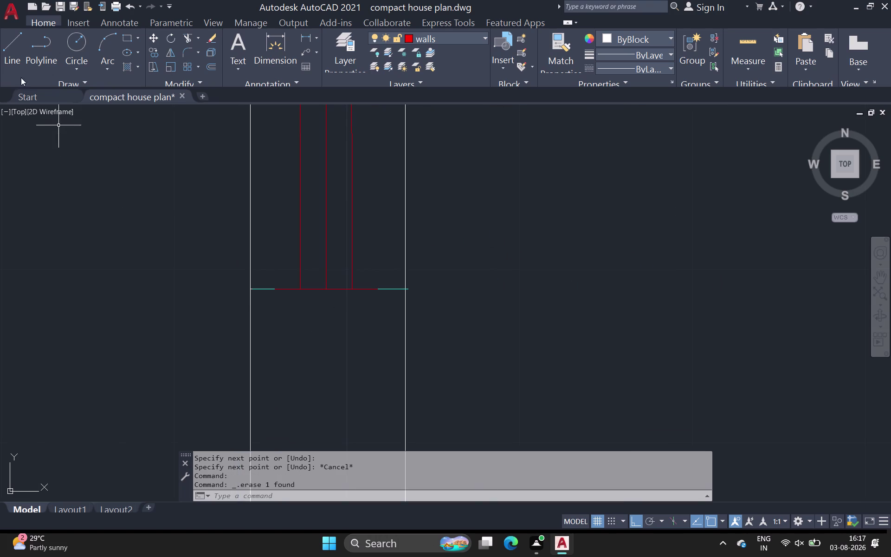
drag(14, 56, 18, 62)
scroll(up, 3)
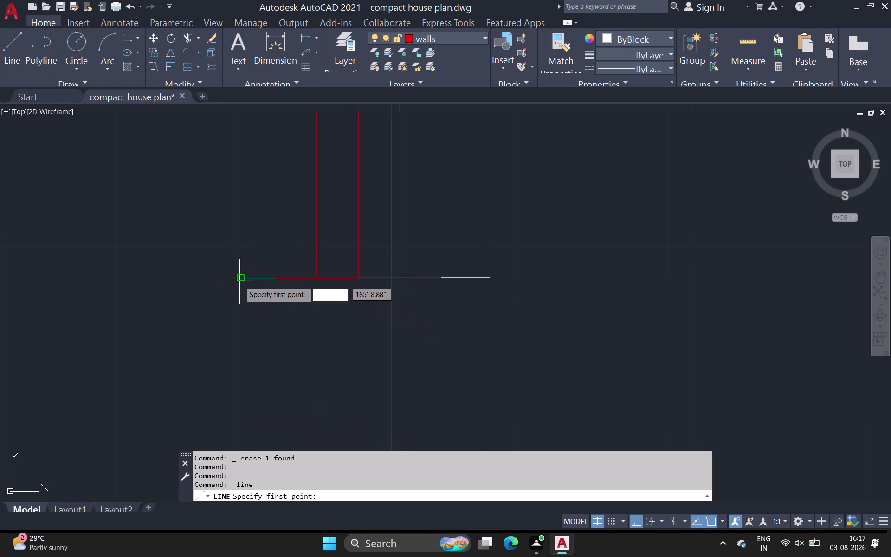
click(237, 278)
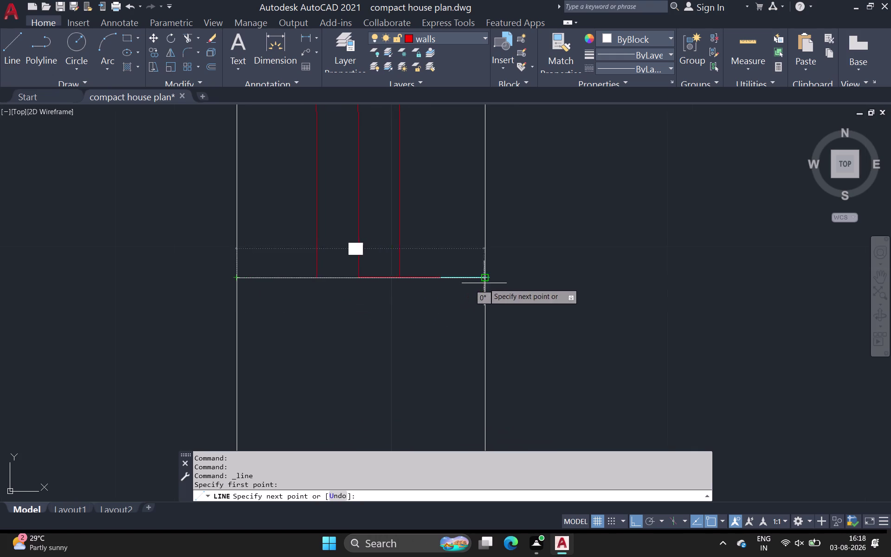
click(487, 282)
middle_drag(486, 336, 486, 336)
scroll(down, 3)
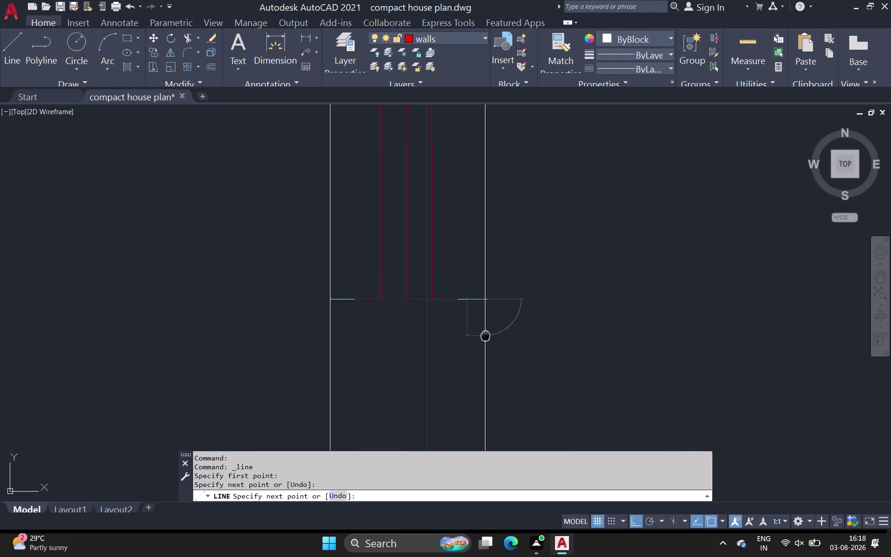
middle_drag(486, 336, 445, 97)
scroll(down, 3)
middle_drag(438, 292, 443, 228)
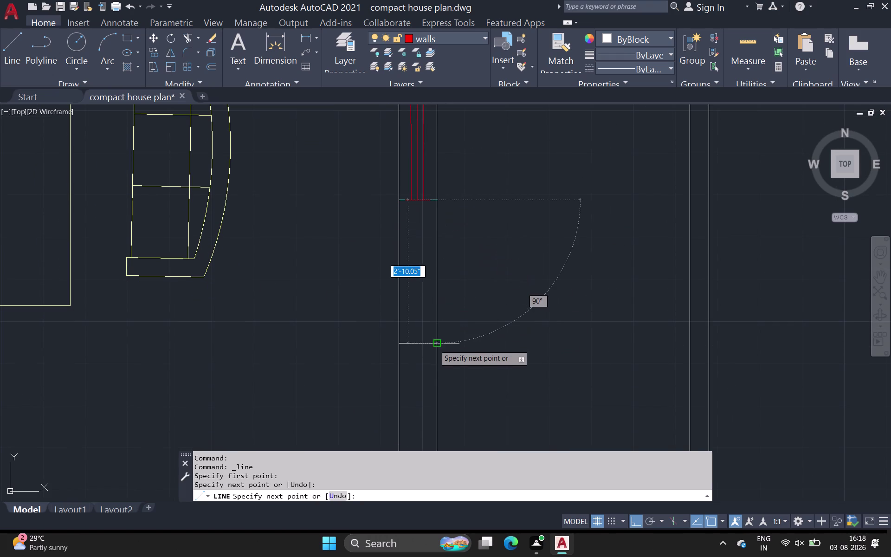
click(435, 346)
click(395, 344)
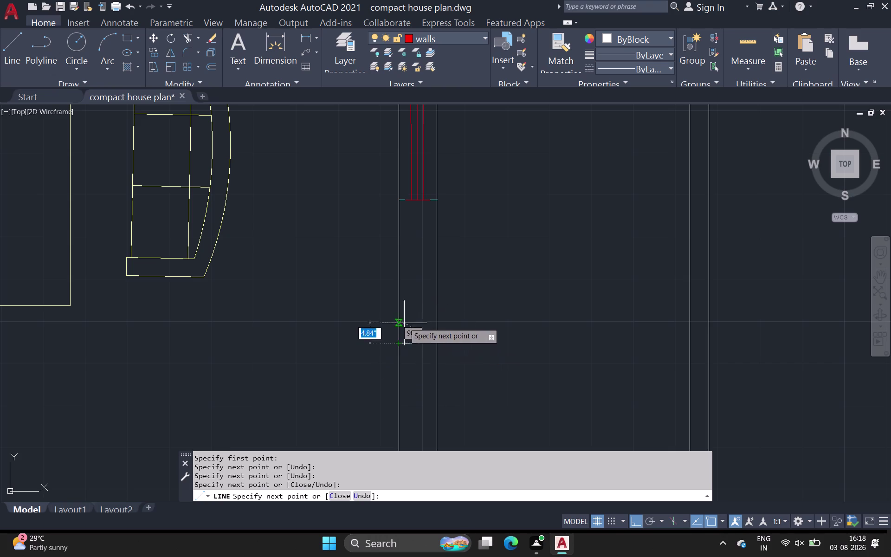
scroll(up, 3)
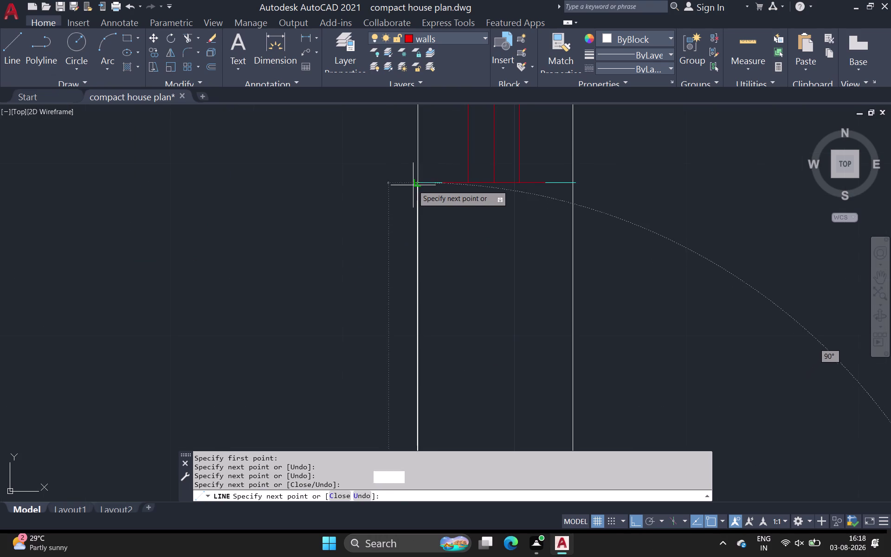
click(415, 183)
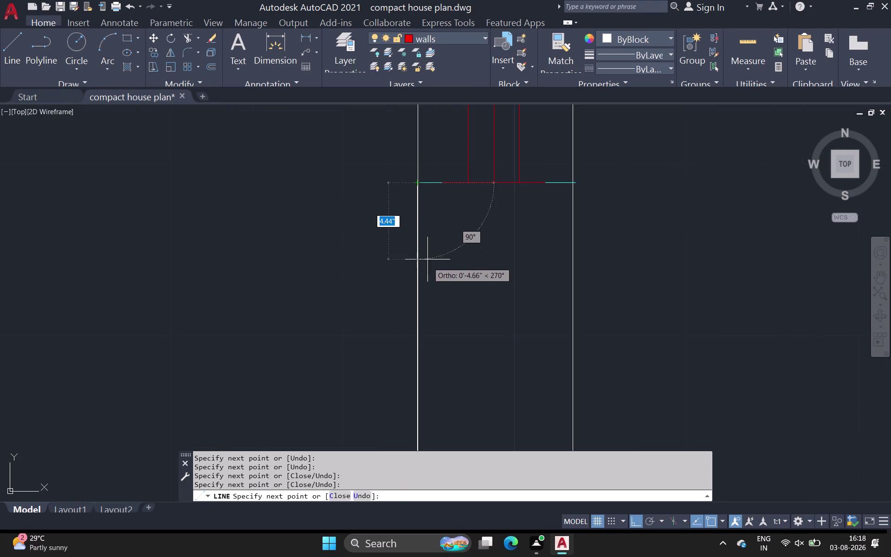
Undo the wrong outline segment, redraw the wall line point, and end the line command.
scroll(up, 3)
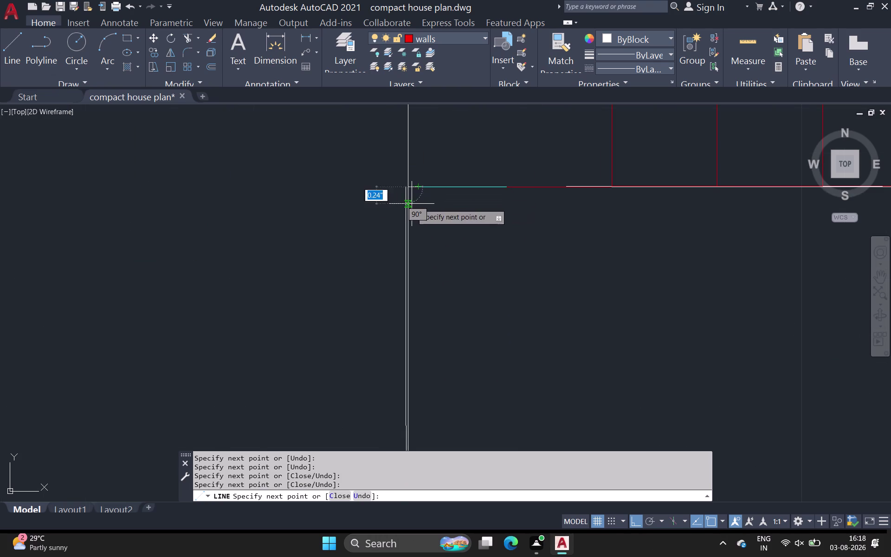
key(ctrl+z)
scroll(up, 3)
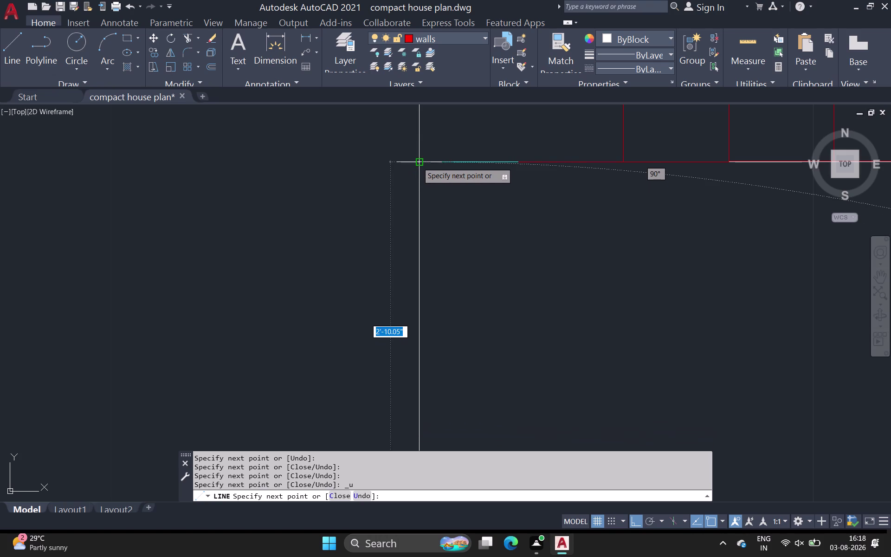
click(418, 163)
key(grave)
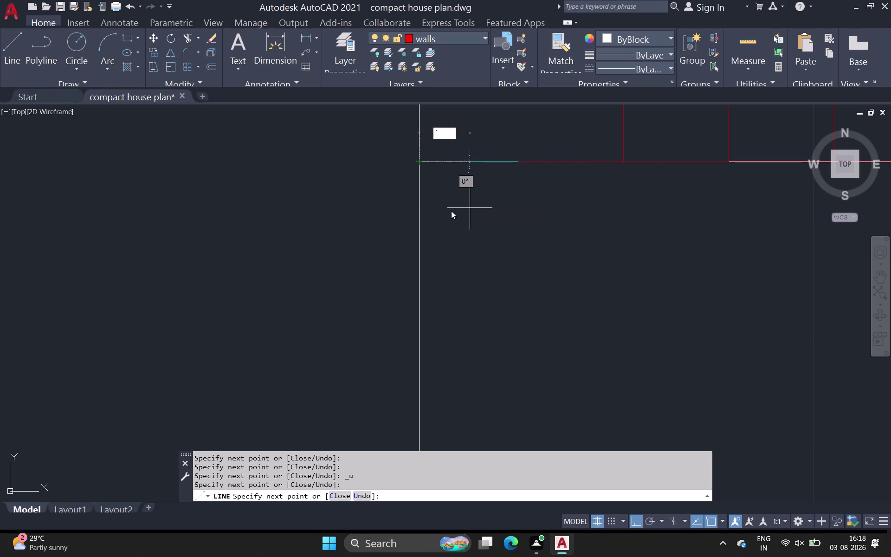
key(space)
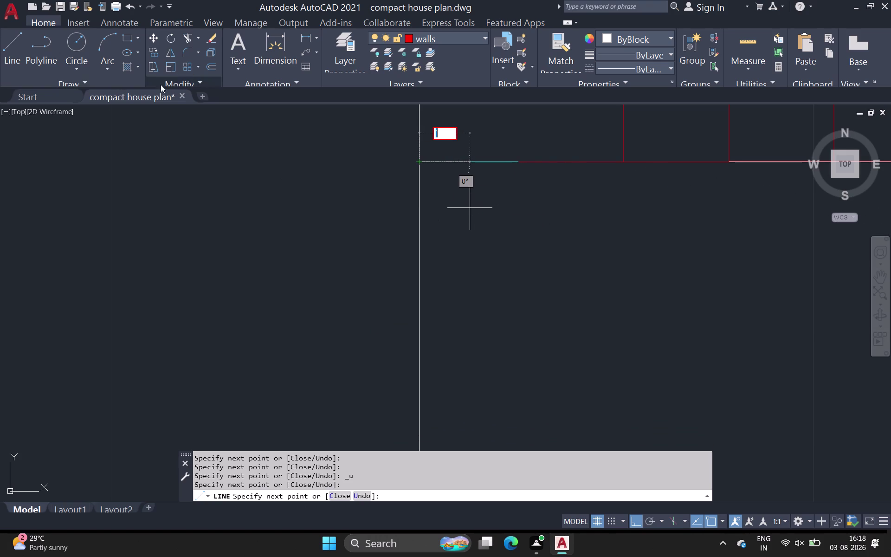
click(124, 72)
click(124, 68)
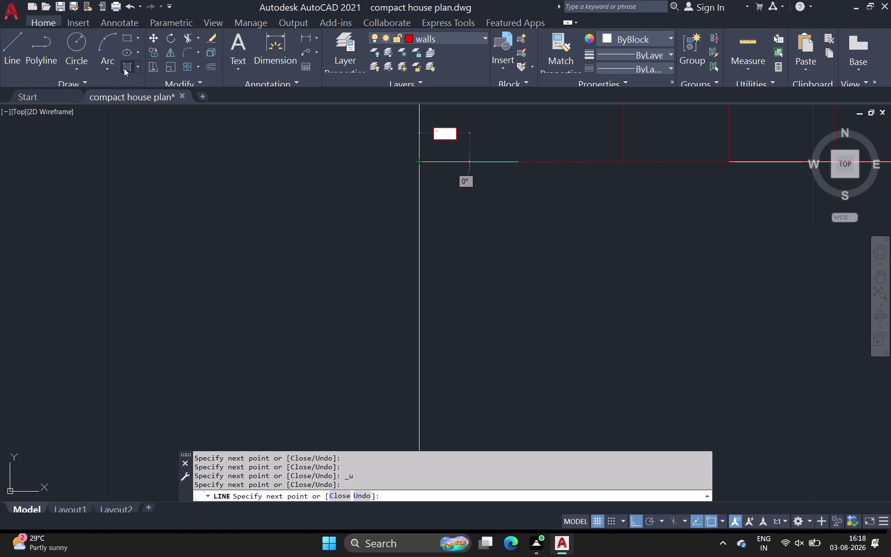
click(131, 58)
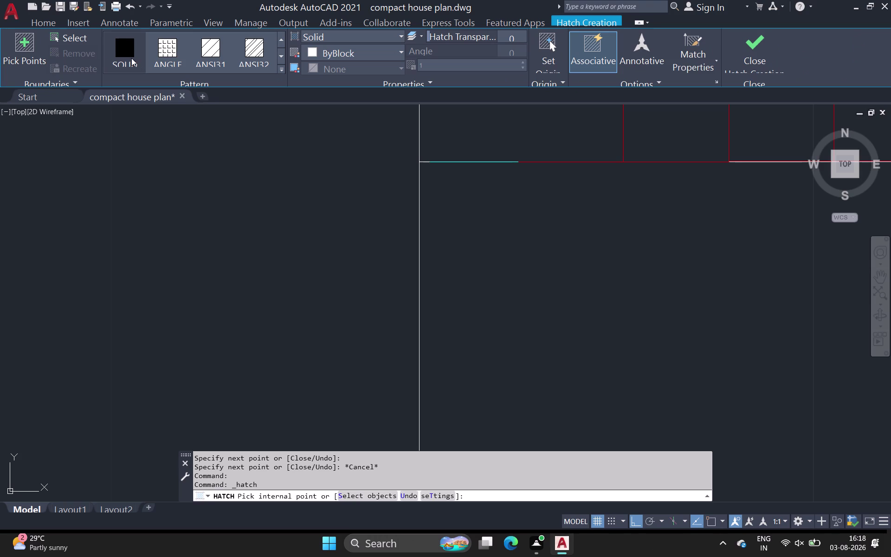
Try picking a point inside the wall for the solid hatch area.
click(16, 48)
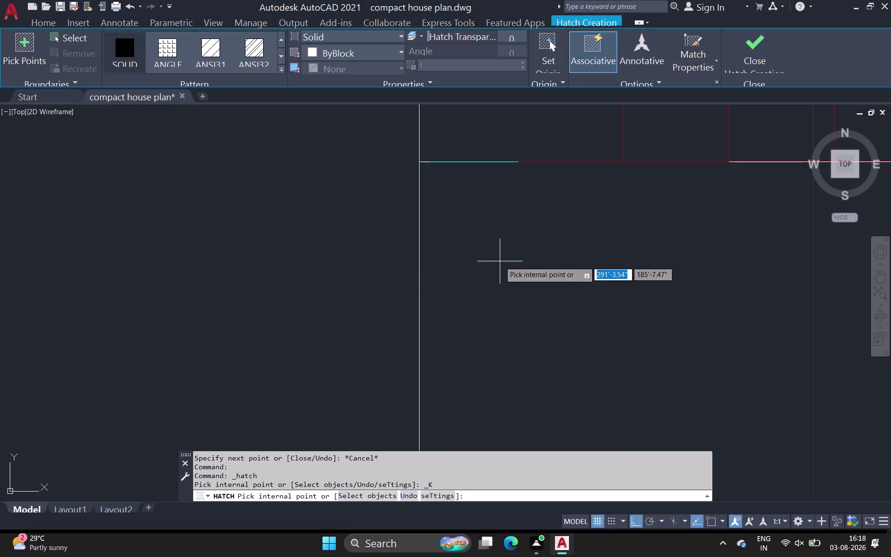
click(499, 262)
click(574, 178)
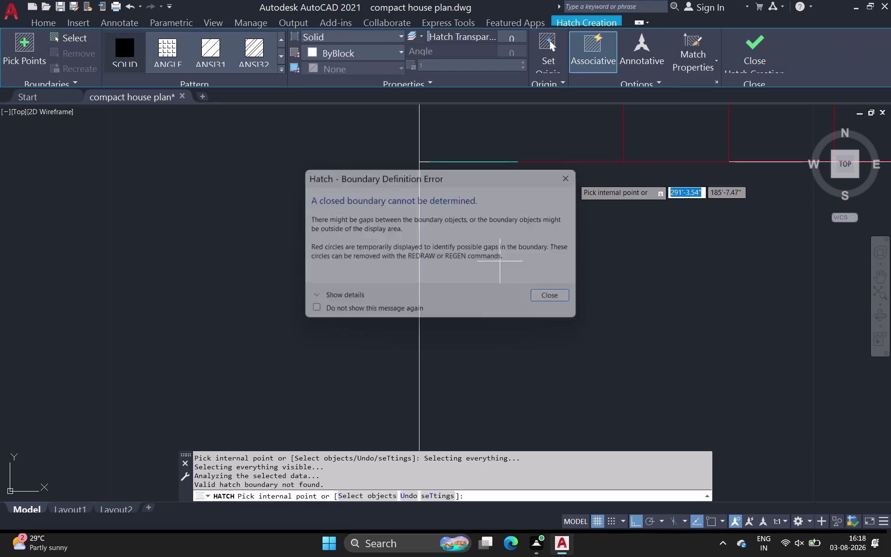
scroll(down, 3)
middle_drag(525, 266, 520, 329)
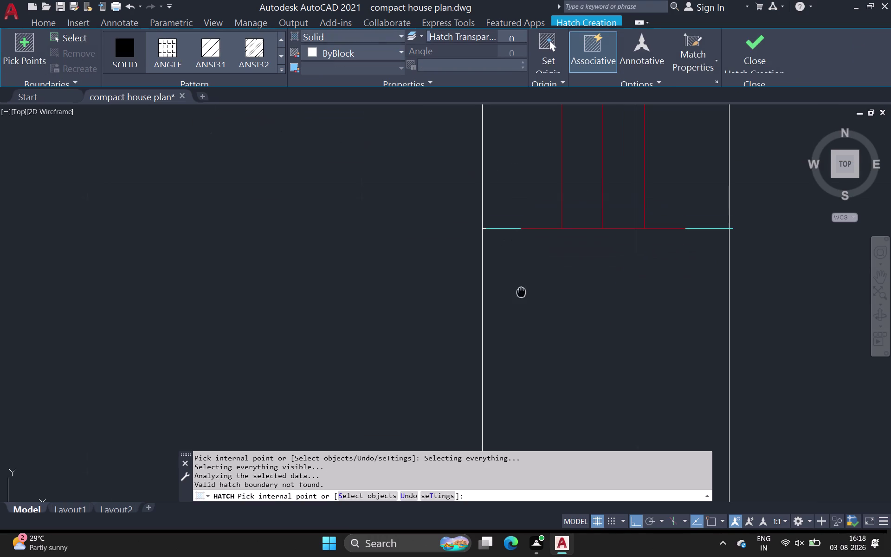
middle_drag(521, 329, 479, 433)
click(125, 48)
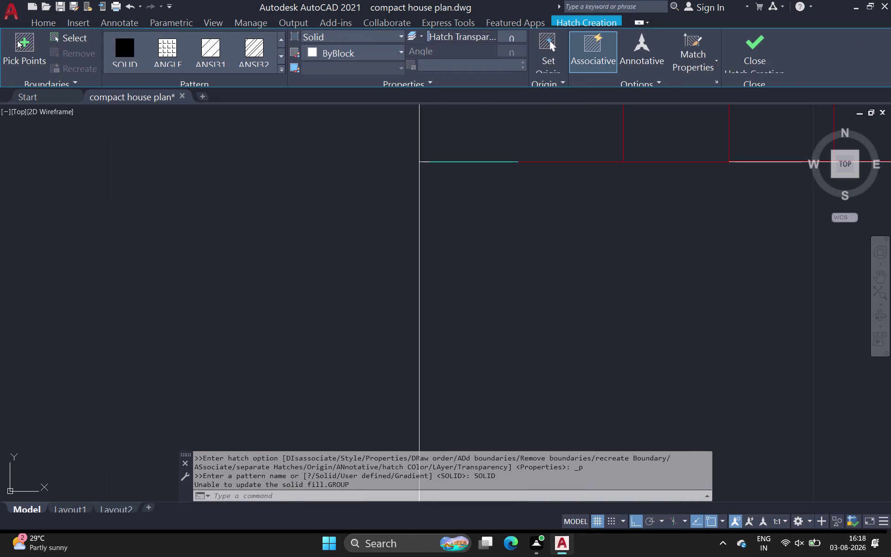
Re-pick inside the wall strip above the right bedroom window and confirm the solid white fill.
click(17, 40)
scroll(down, 3)
middle_drag(472, 279, 460, 521)
scroll(down, 3)
scroll(down, 3)
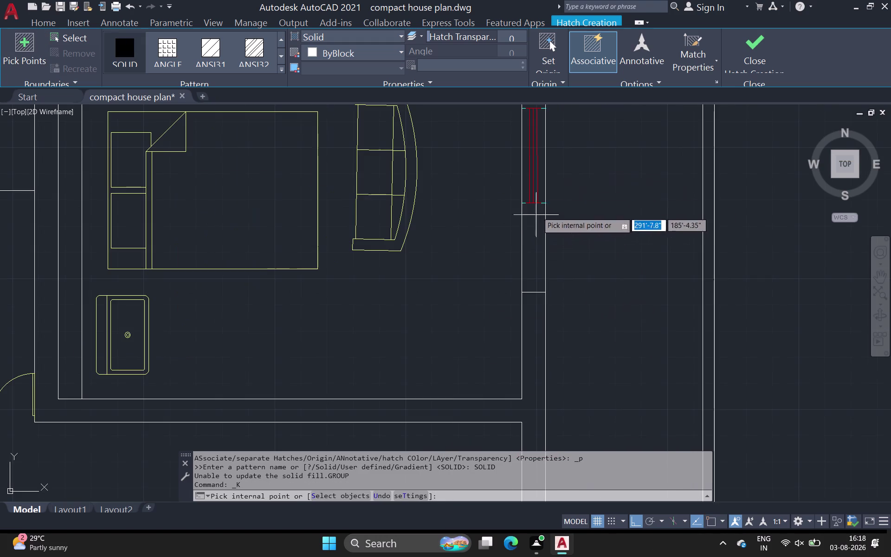
middle_drag(536, 144, 513, 336)
scroll(down, 3)
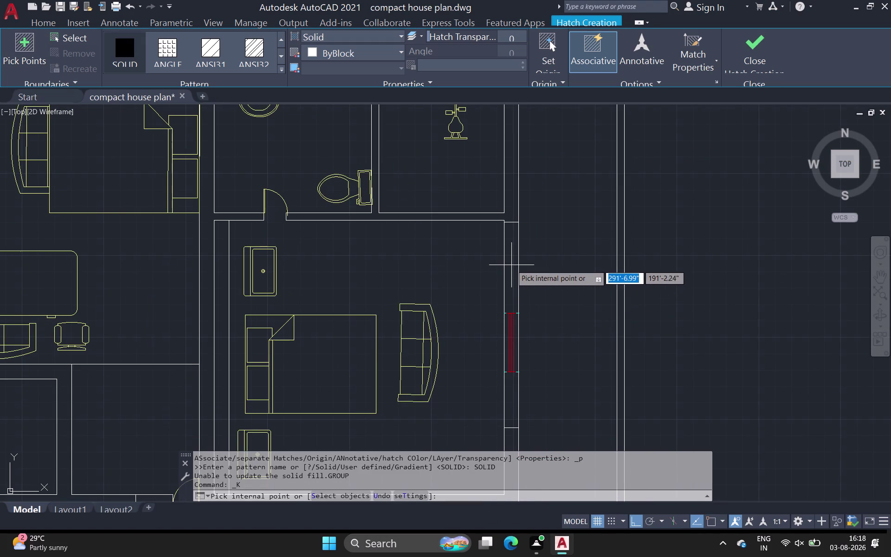
click(512, 265)
key(Escape)
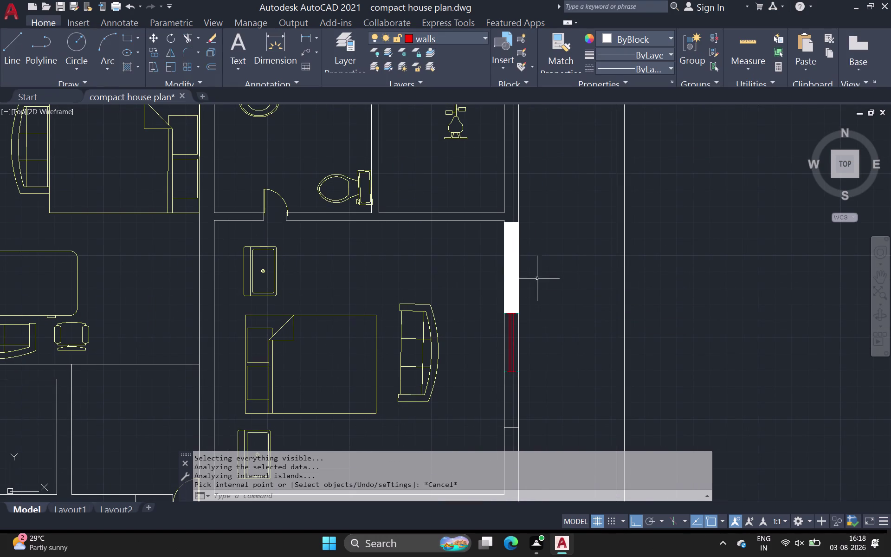
scroll(down, 3)
middle_drag(558, 292, 510, 261)
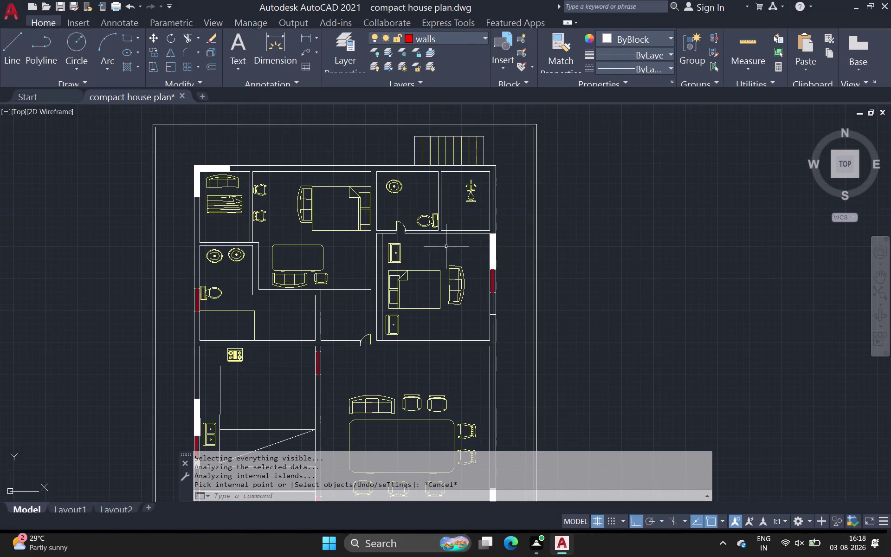
click(16, 37)
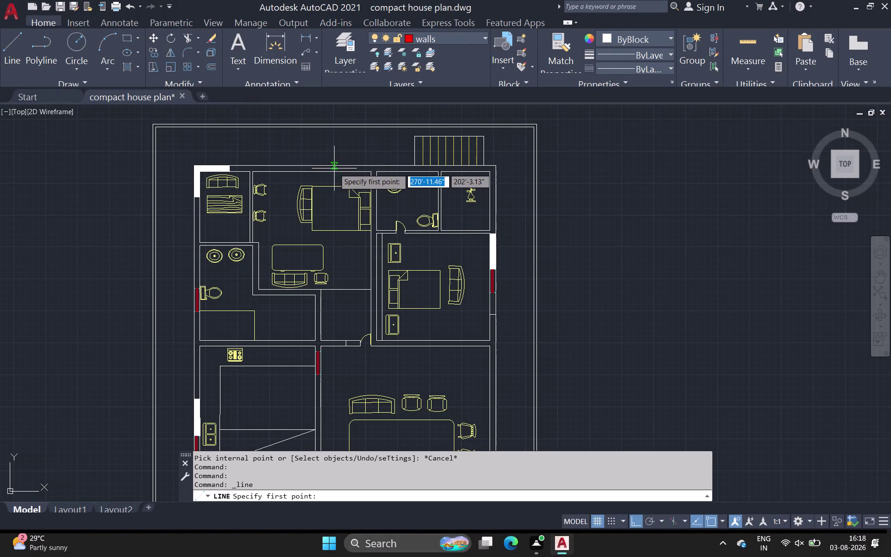
Trace the top wall strip with lines from the white corner along the top edge and back.
click(14, 35)
scroll(up, 3)
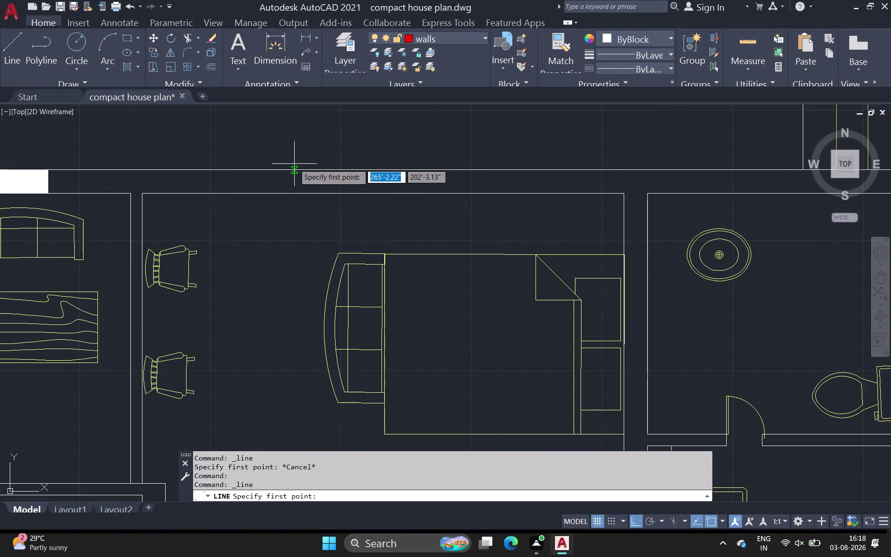
drag(8, 55, 9, 54)
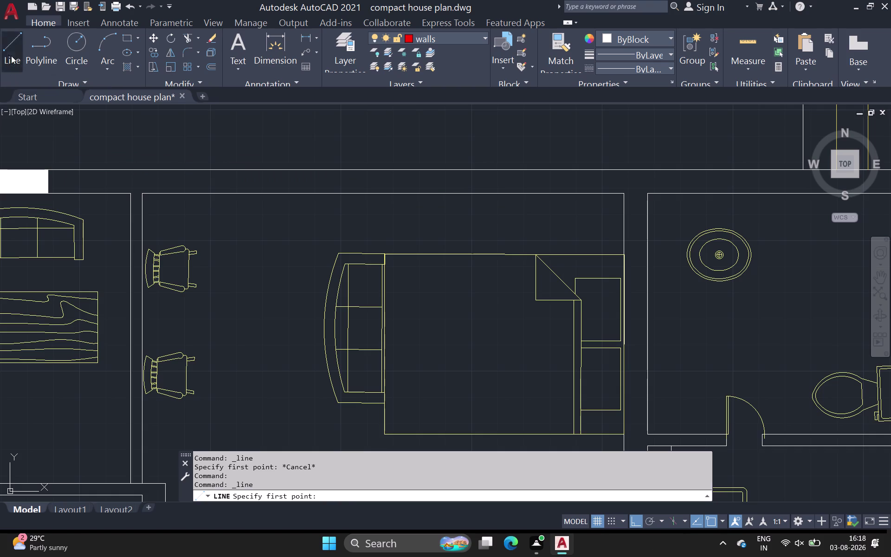
drag(9, 54, 15, 59)
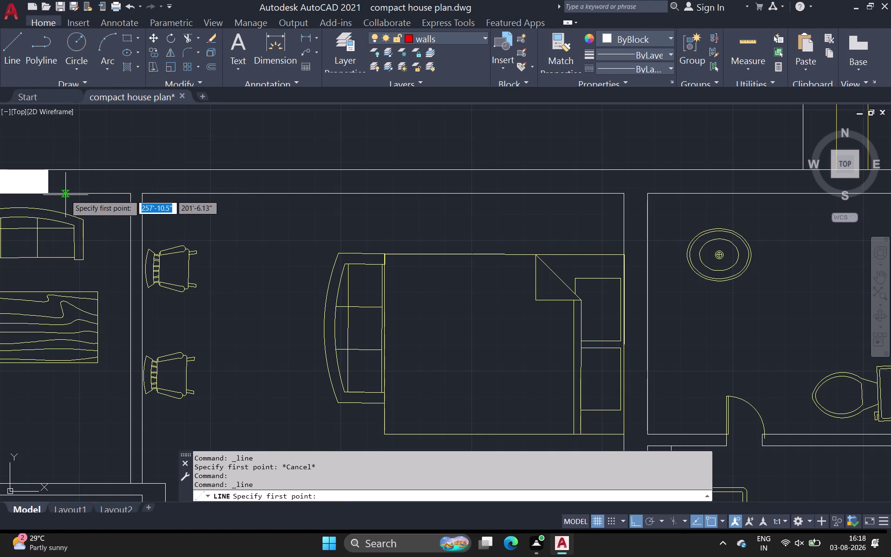
click(15, 48)
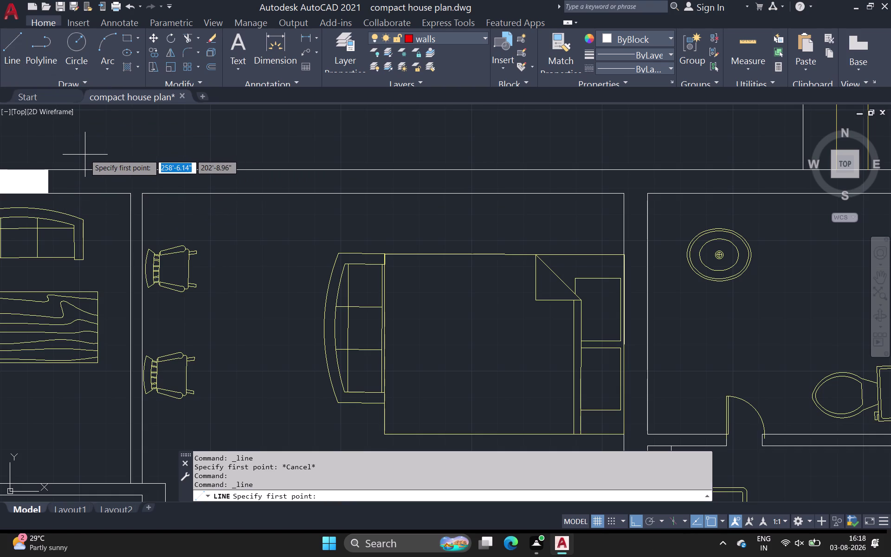
scroll(up, 3)
click(13, 56)
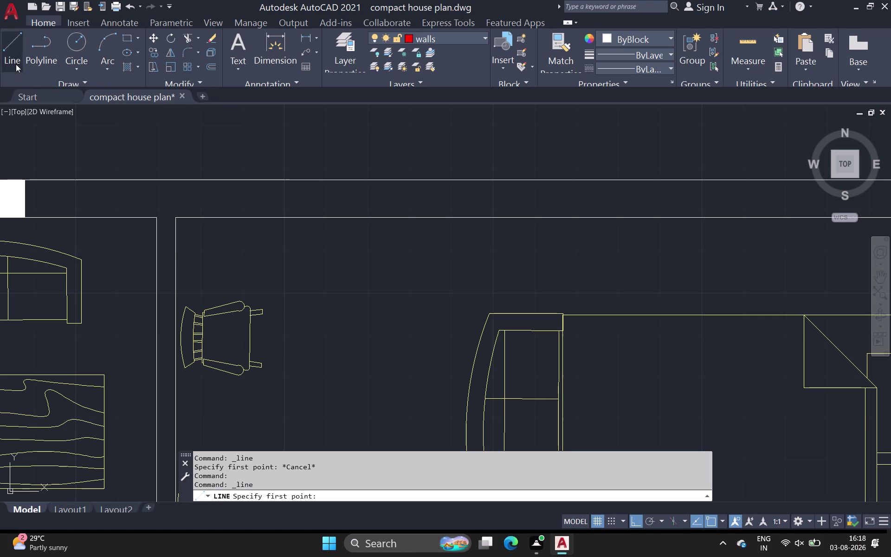
click(26, 179)
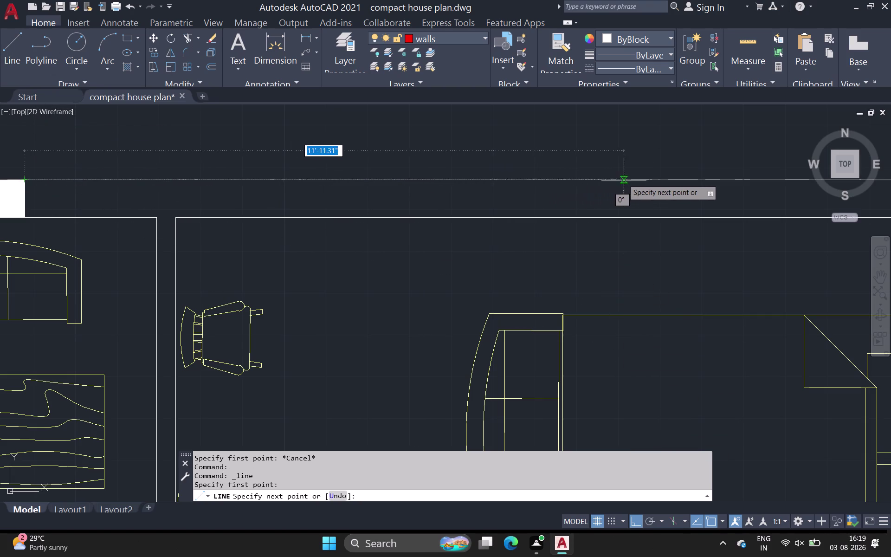
scroll(down, 3)
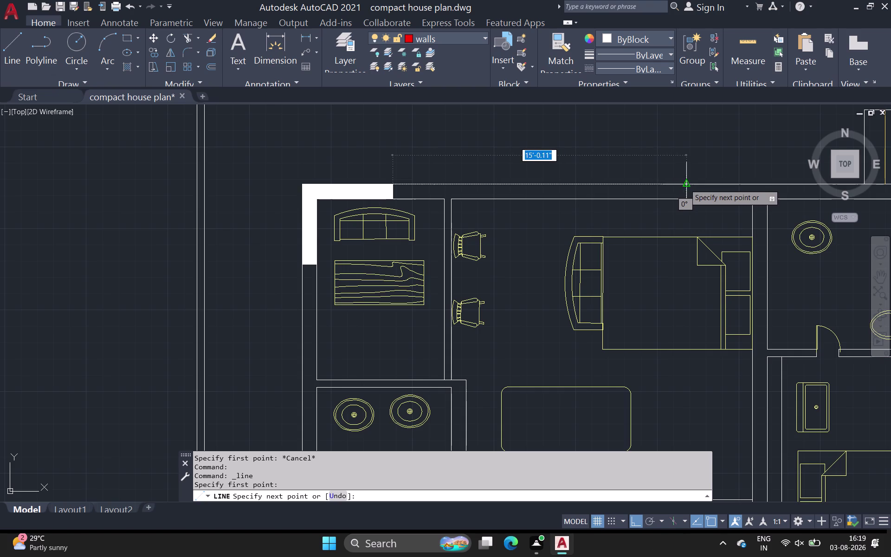
click(685, 185)
click(692, 200)
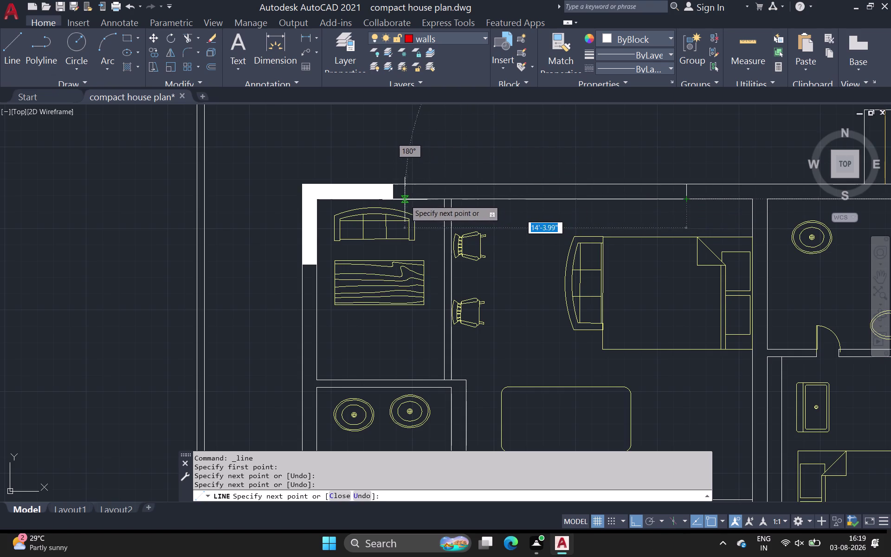
scroll(up, 3)
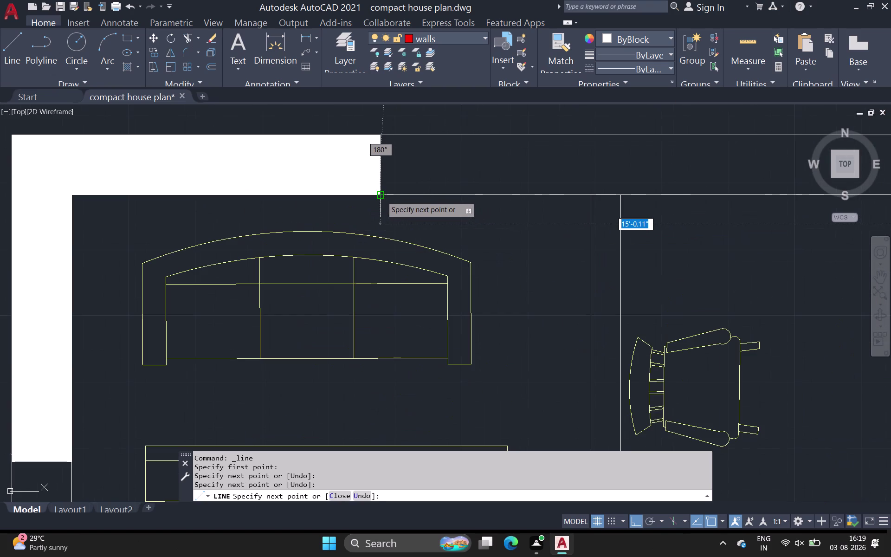
drag(382, 197, 380, 192)
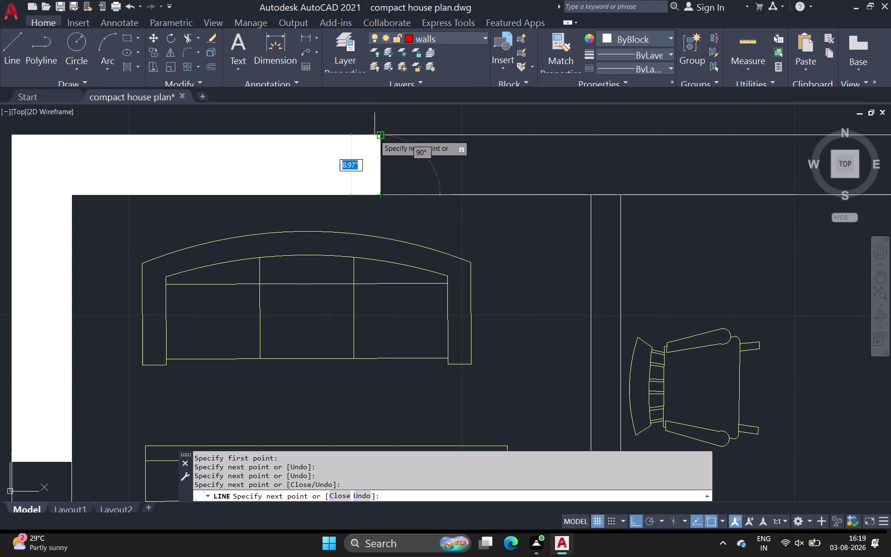
click(375, 135)
key(Escape)
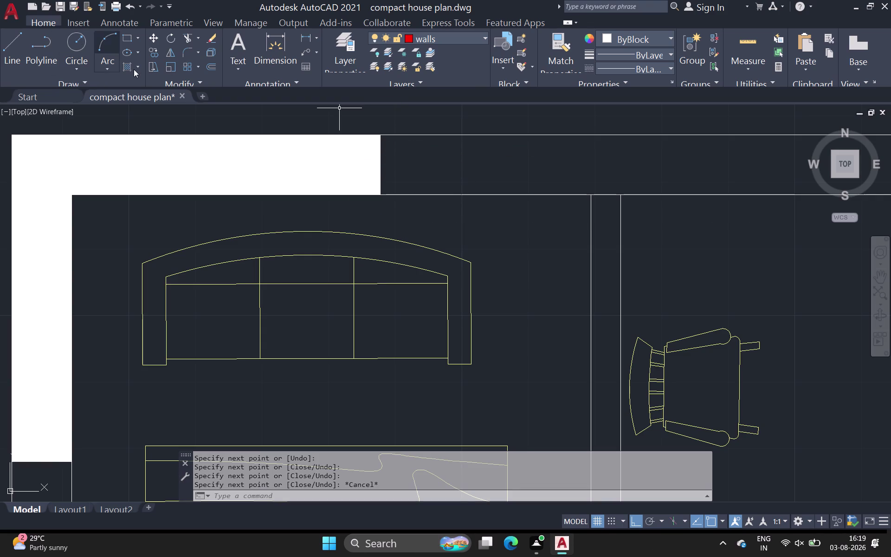
Pick inside the top wall strip for a solid hatch, cancel it, and view the whole plan.
click(129, 66)
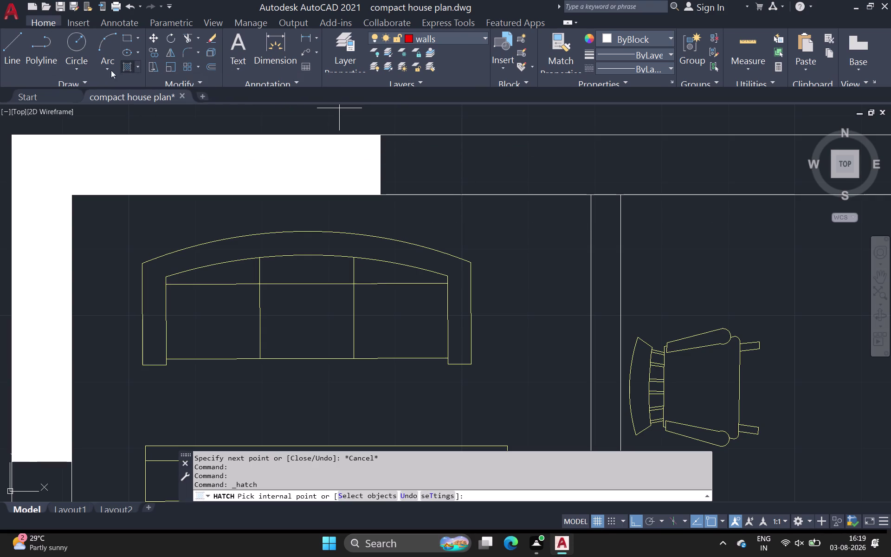
click(117, 45)
click(23, 54)
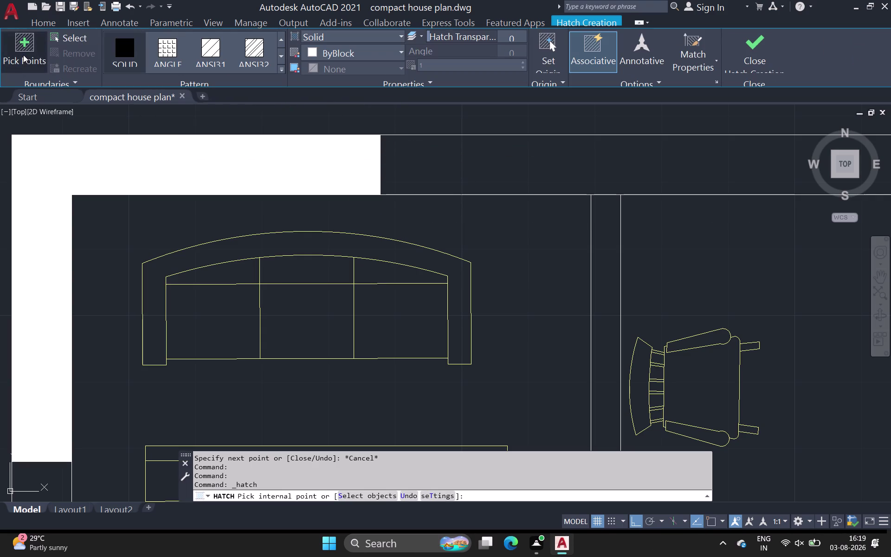
click(532, 149)
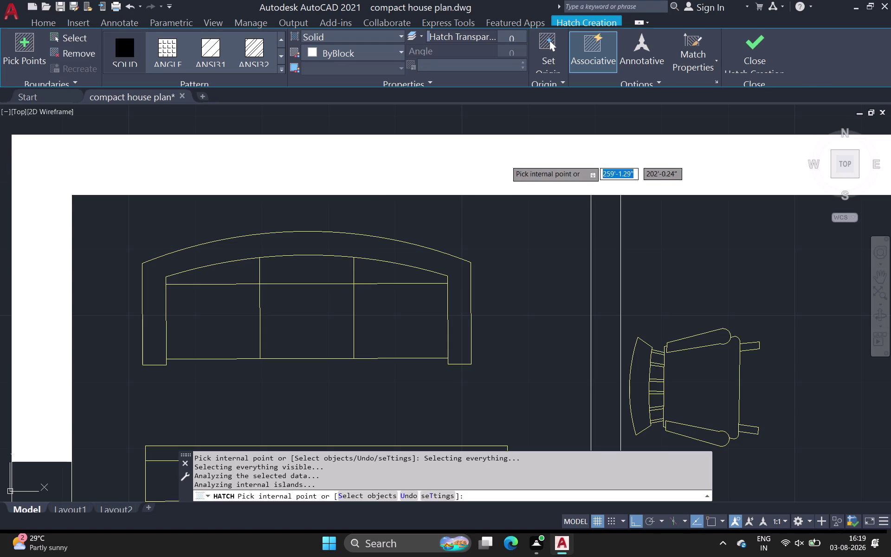
key(Escape)
scroll(down, 3)
scroll(down, 3)
middle_drag(405, 207, 406, 206)
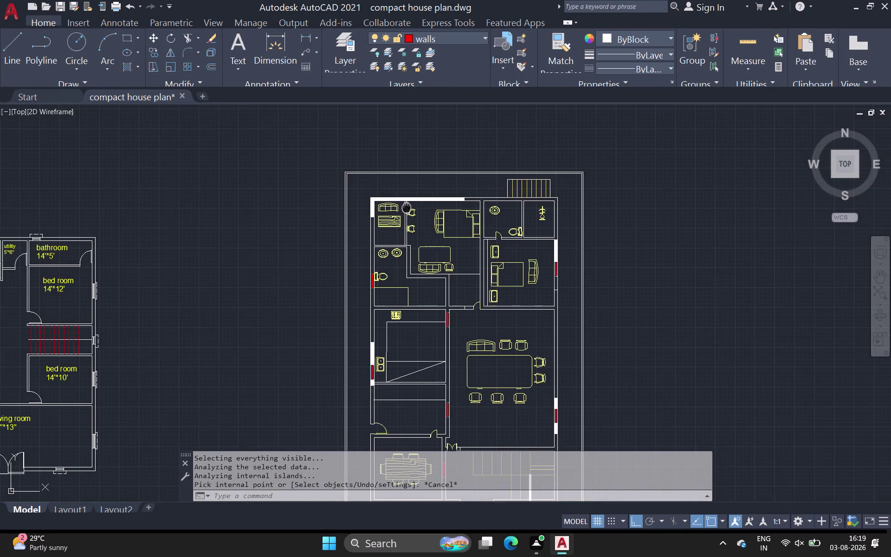
middle_drag(406, 207, 320, 156)
middle_drag(541, 264, 499, 204)
scroll(down, 3)
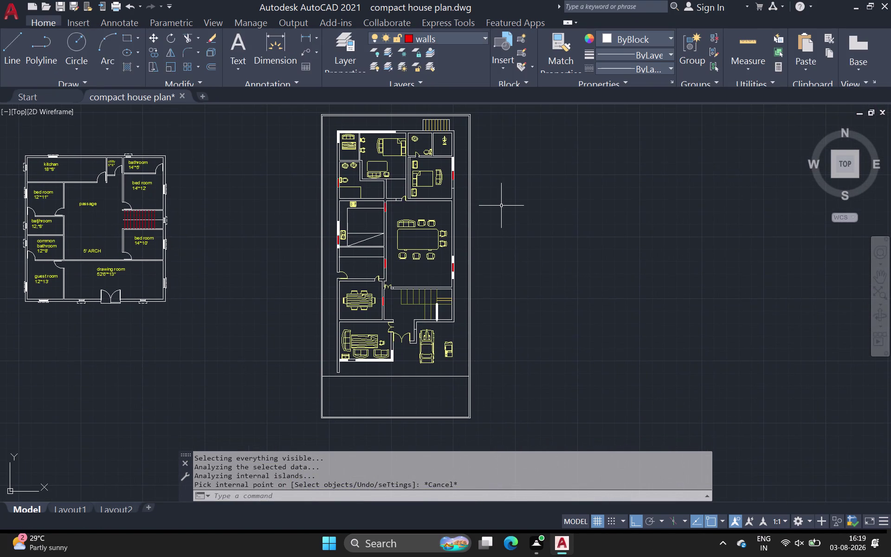